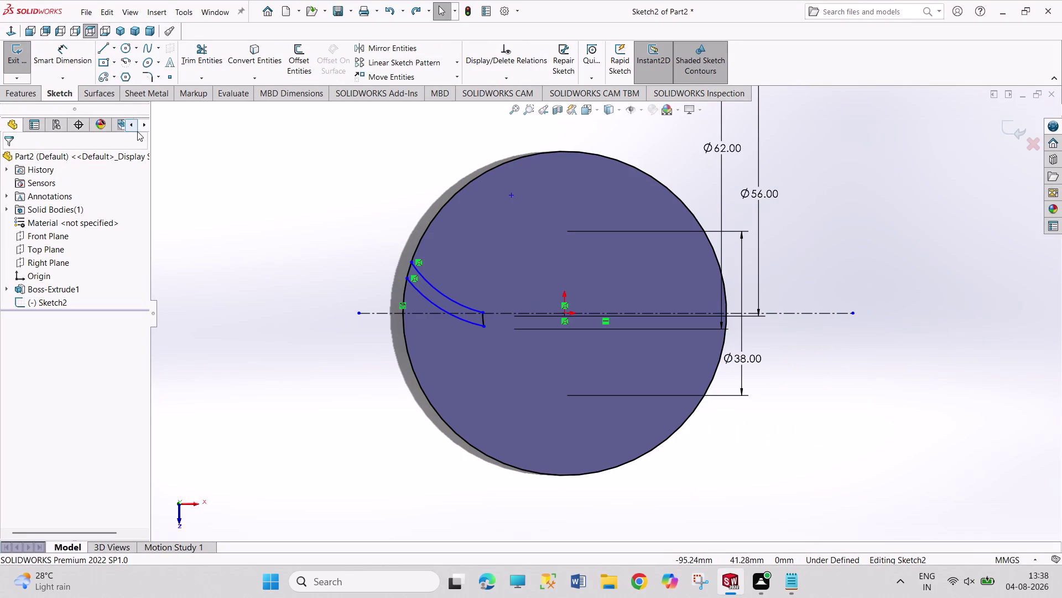
Open Trim Entities and leave it without changing the blade sketch.
click(205, 39)
click(203, 48)
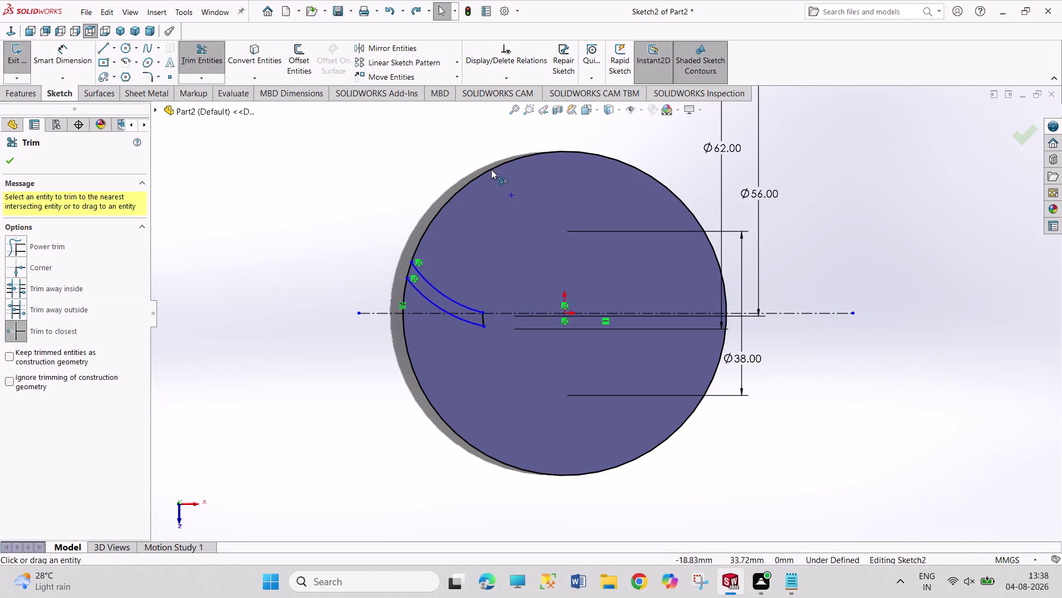
click(496, 166)
scroll(down, 3)
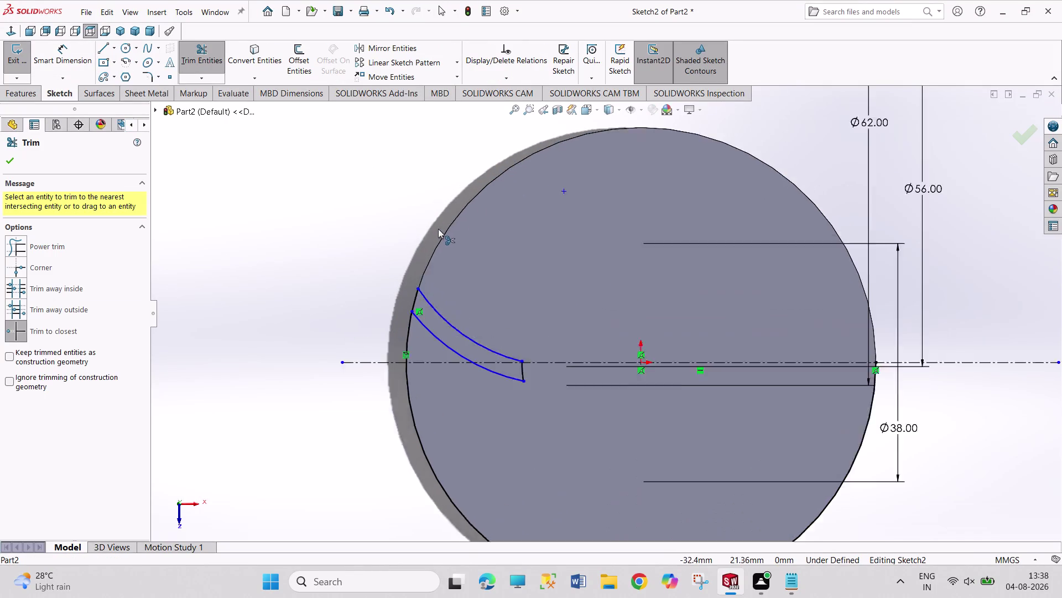
right_click(352, 225)
click(380, 261)
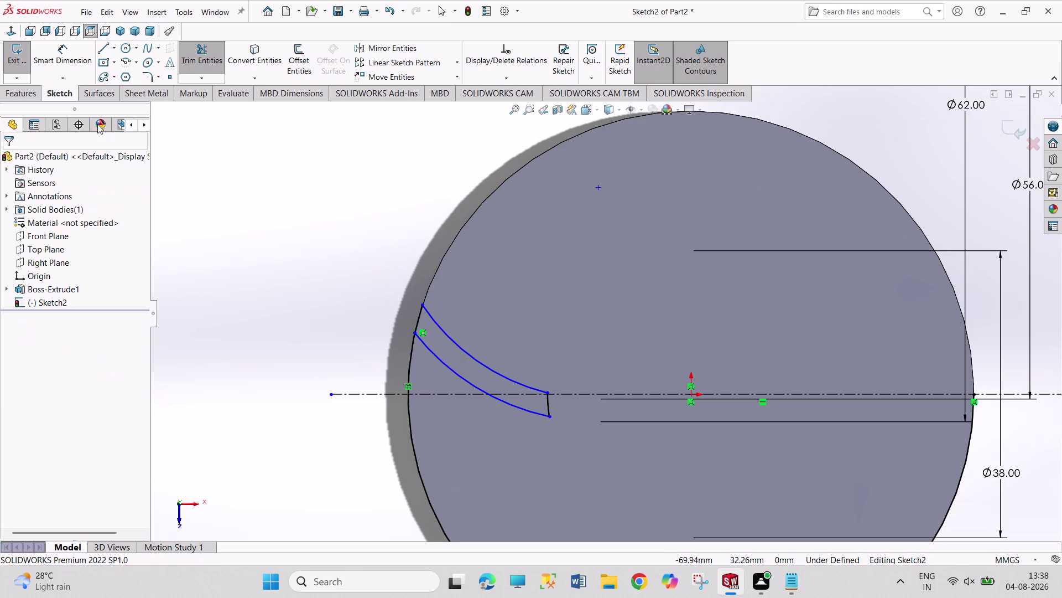
Drag the blade sketch entities around in the graphics area.
click(70, 61)
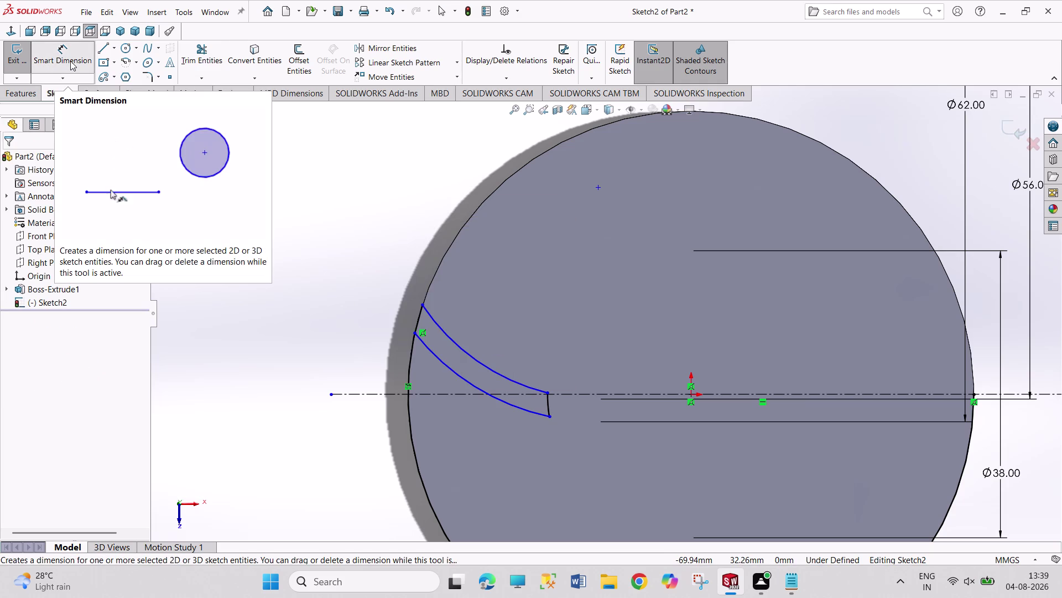
triple_click(70, 61)
triple_click(70, 61)
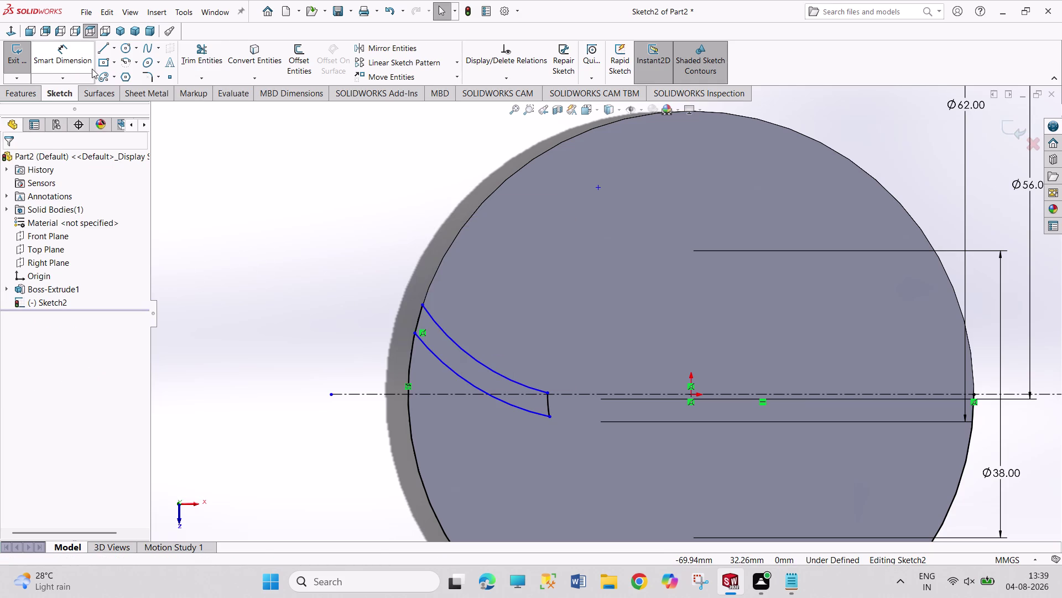
drag(222, 165, 321, 241)
drag(213, 163, 289, 275)
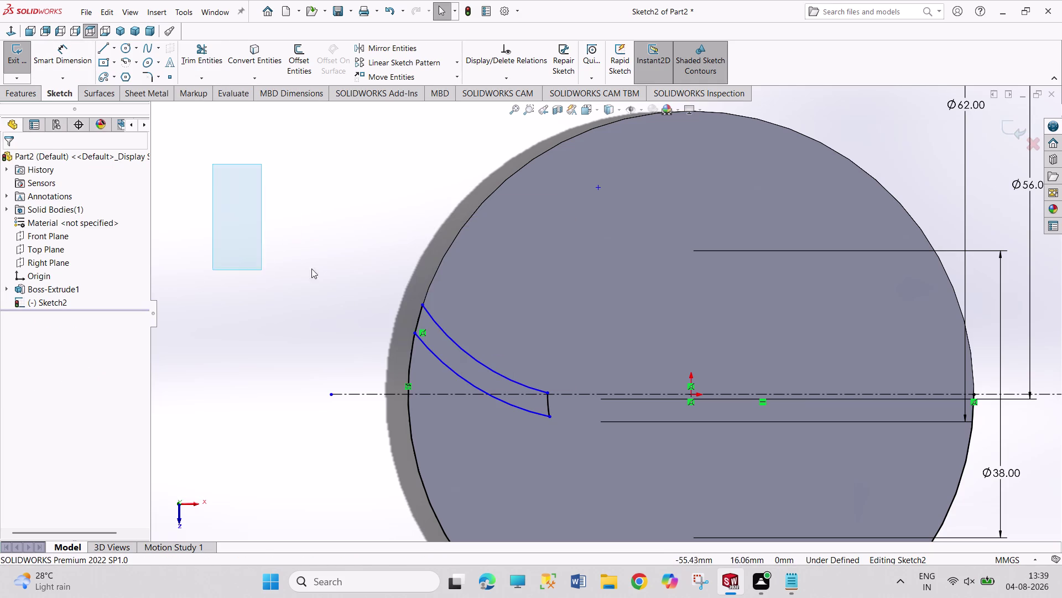
drag(289, 275, 310, 270)
drag(226, 148, 332, 266)
drag(287, 161, 335, 244)
drag(303, 156, 349, 249)
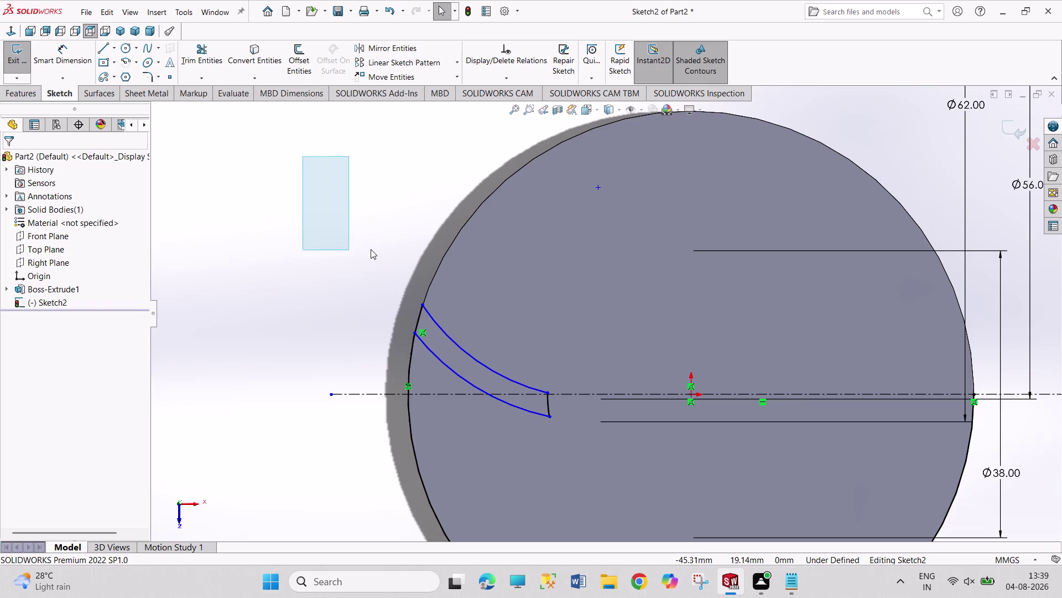
Dimension the outer and inner blade end points each 3.00 mm from the centreline.
click(69, 61)
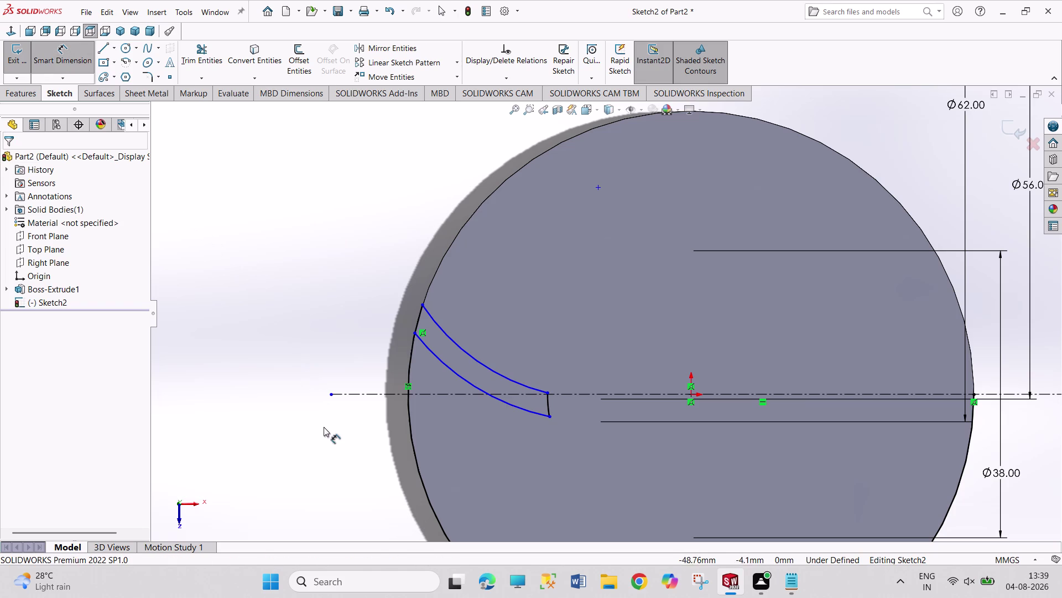
click(415, 334)
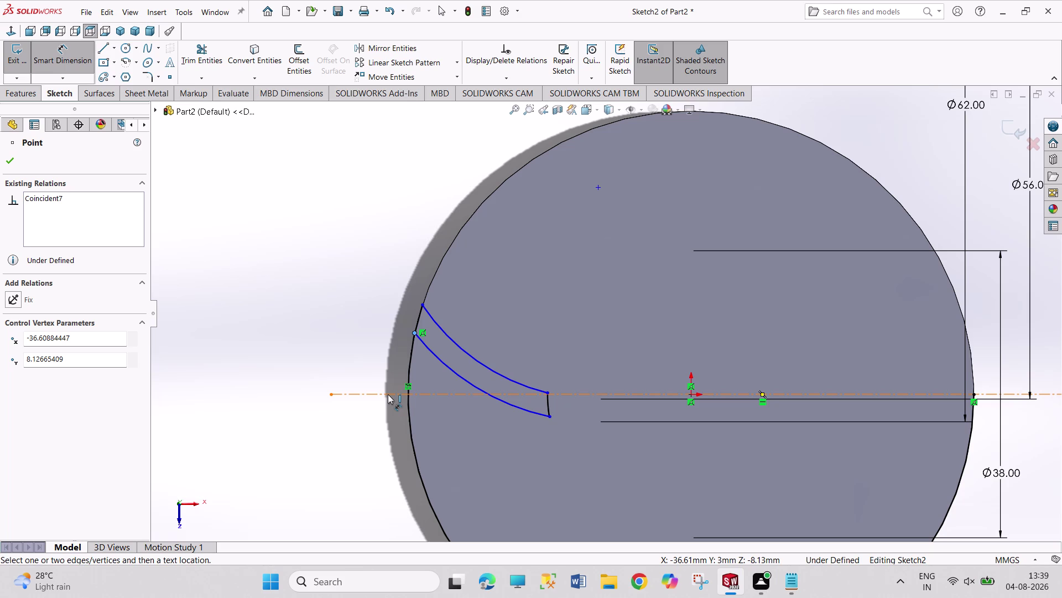
click(388, 394)
click(322, 358)
key(3)
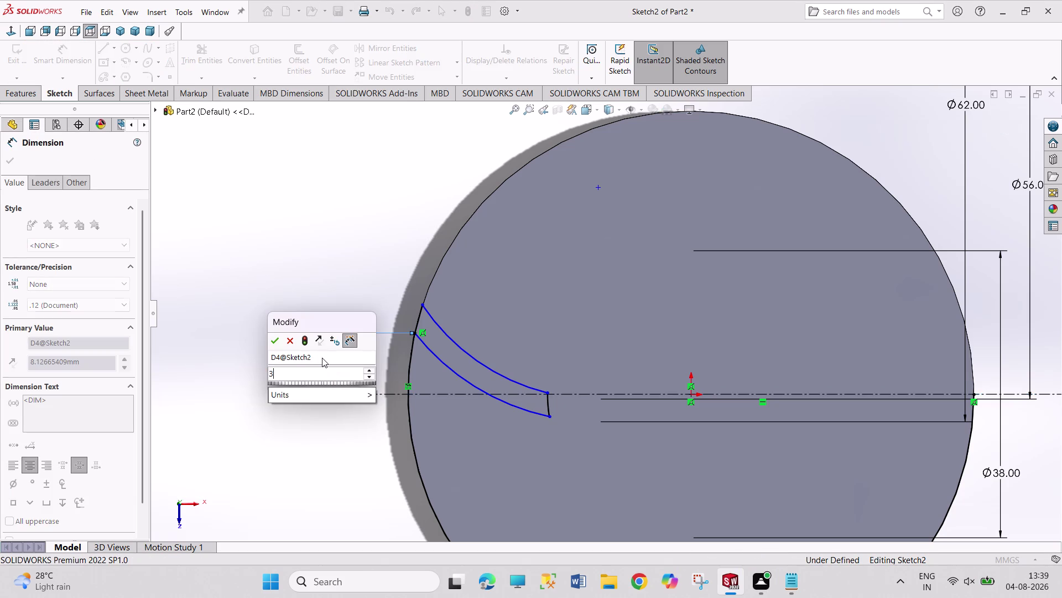
key(Return)
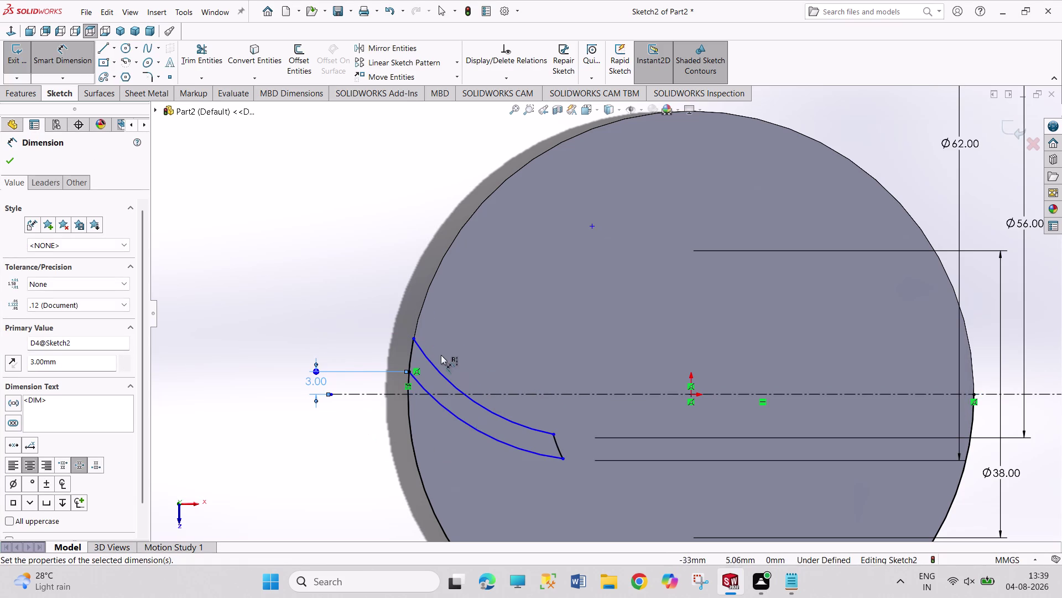
click(554, 434)
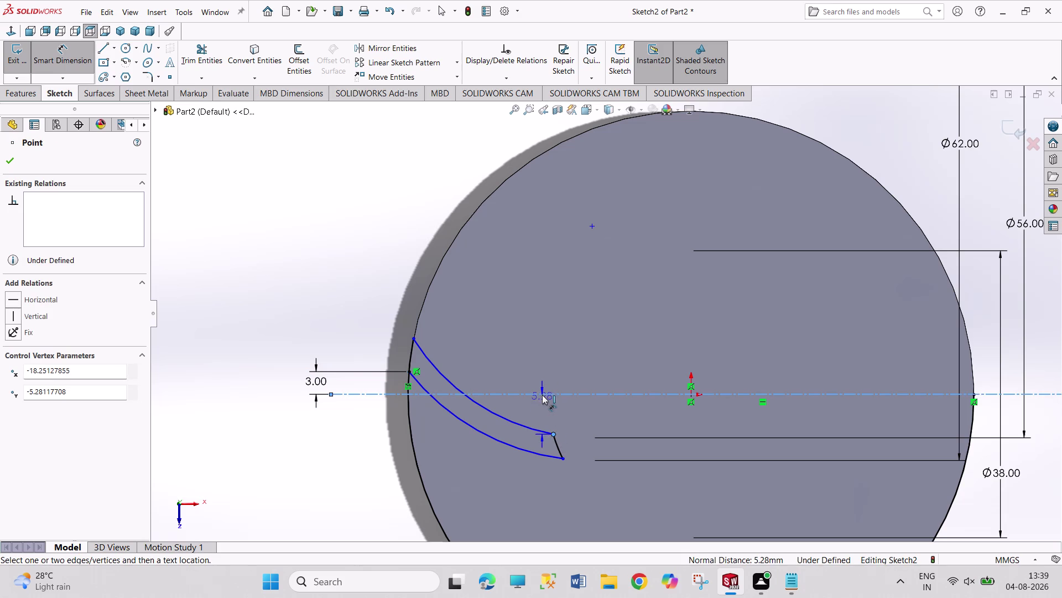
click(543, 395)
click(552, 347)
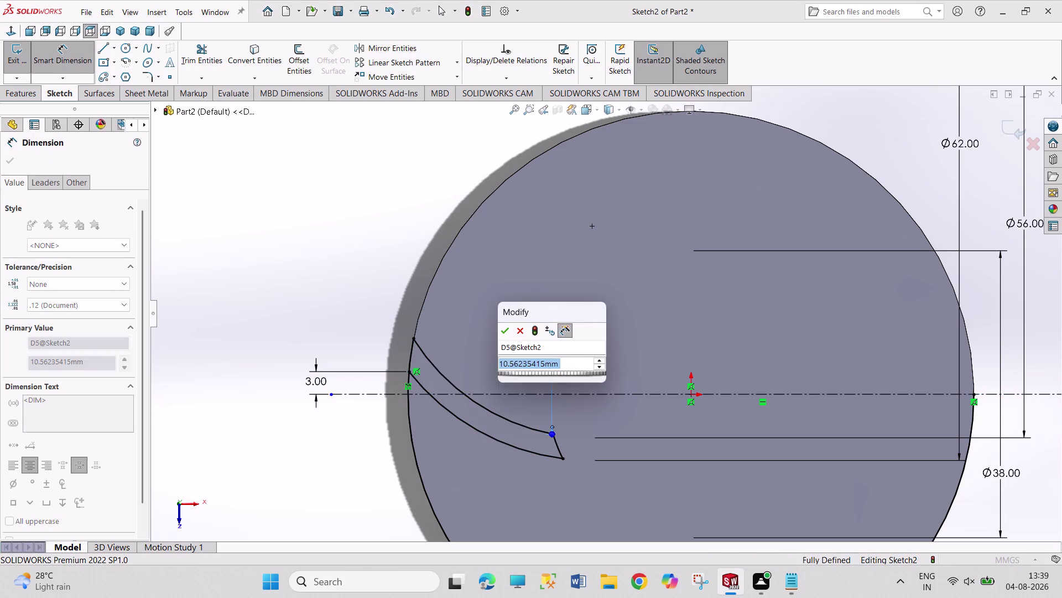
key(3)
key(Return)
Exit Smart Dimension and adjust items in the sketch.
right_click(384, 266)
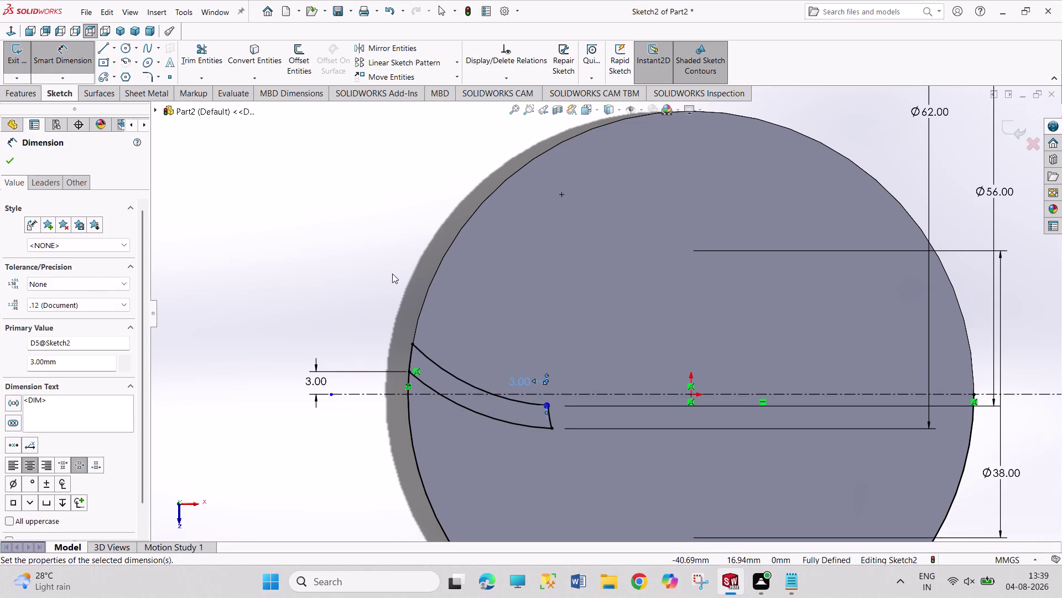
click(410, 306)
drag(525, 381, 522, 363)
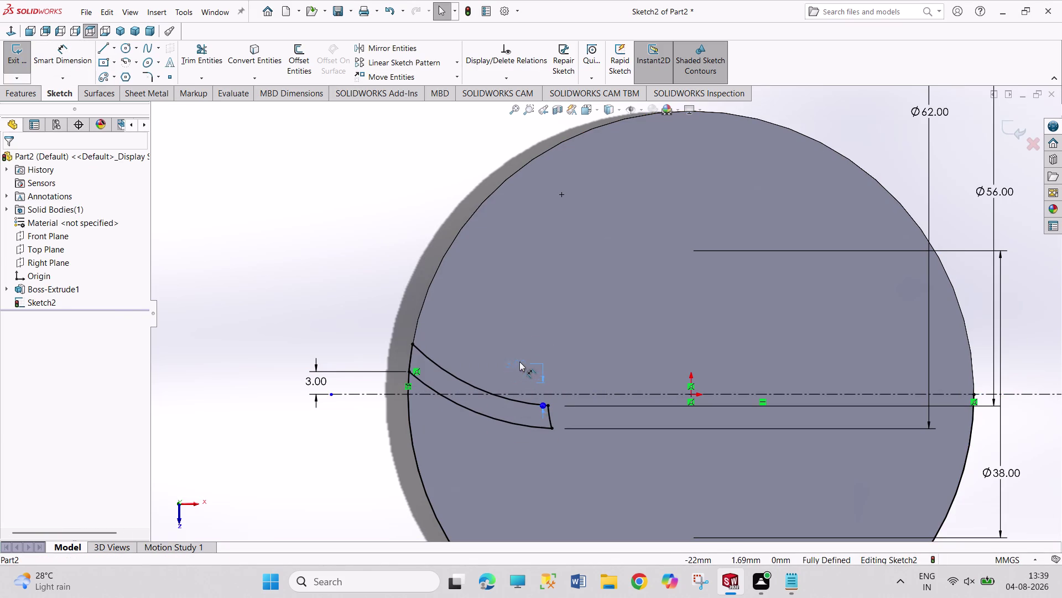
drag(522, 363, 518, 356)
click(353, 264)
scroll(up, 3)
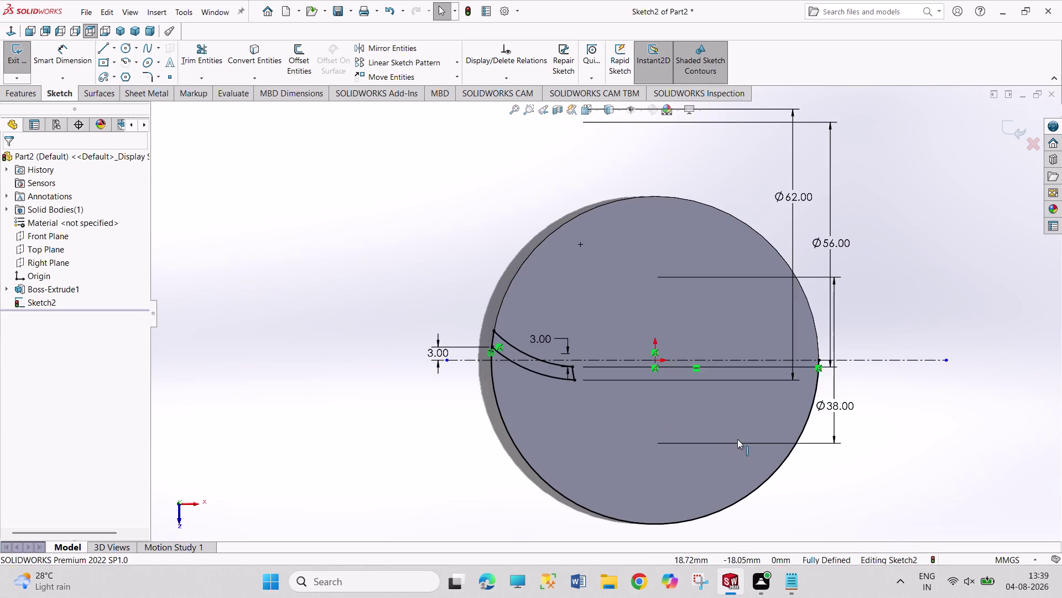
scroll(up, 3)
scroll(down, 3)
scroll(down, 3)
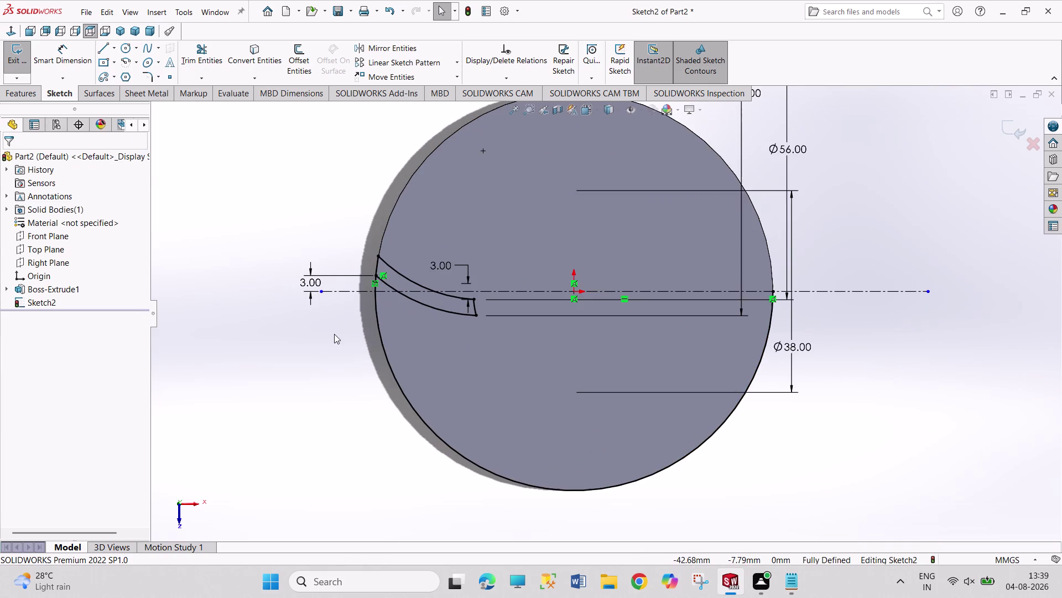
scroll(up, 3)
scroll(down, 3)
scroll(up, 3)
scroll(up, 3)
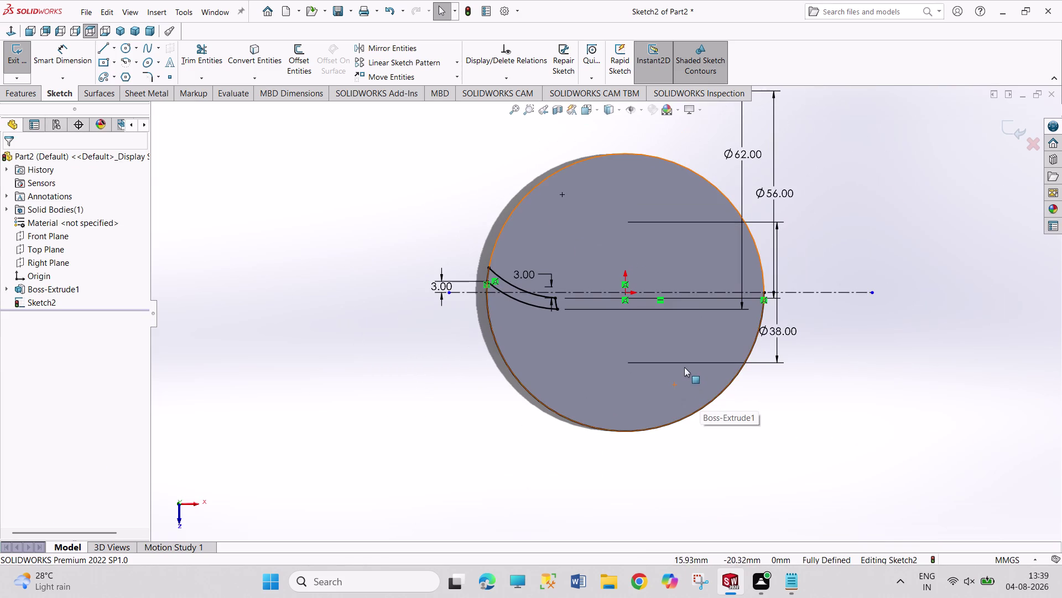
scroll(up, 3)
scroll(down, 3)
scroll(down, 3)
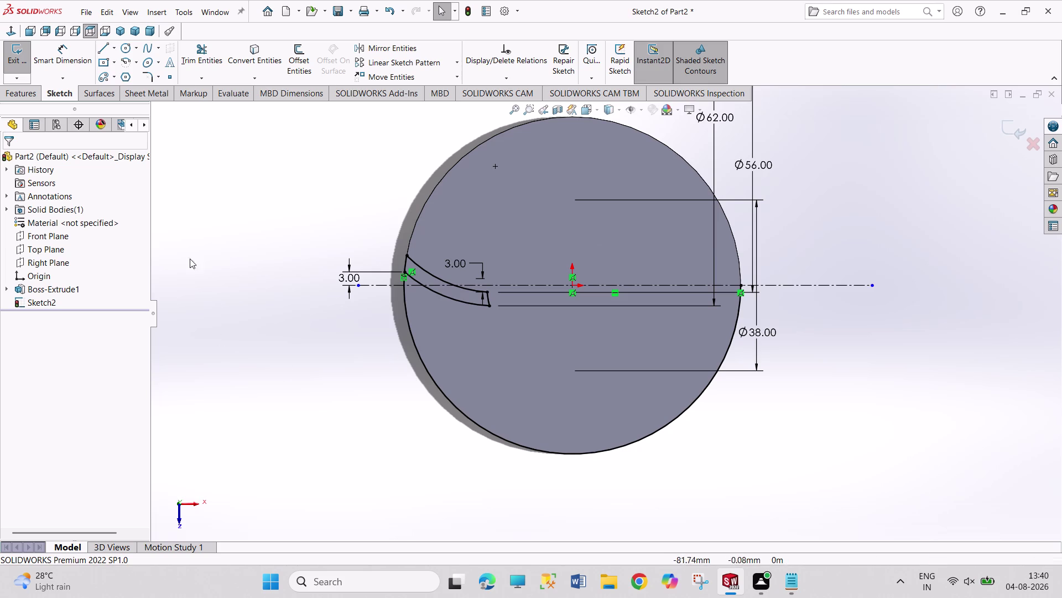
Leave Trim Entities unchanged and choose Circular Sketch Pattern from the pattern list.
click(209, 68)
click(540, 452)
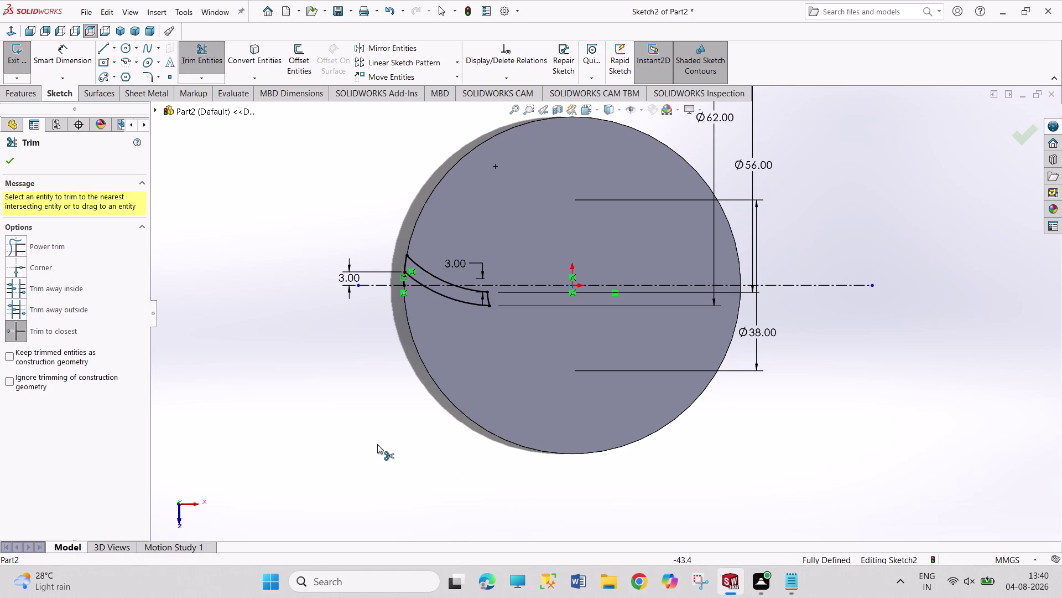
right_click(377, 443)
click(401, 474)
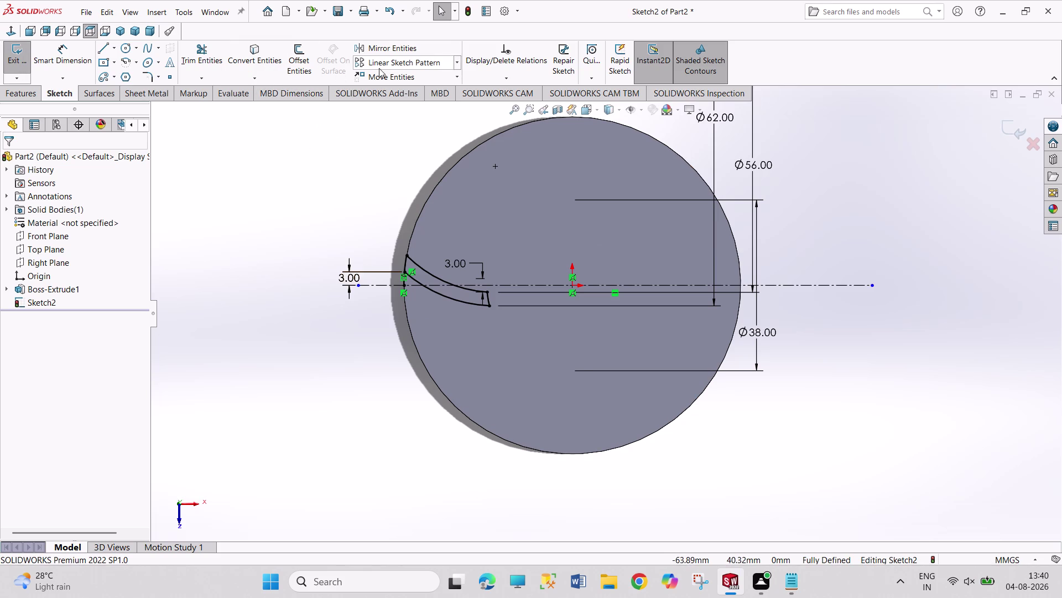
click(457, 60)
click(441, 91)
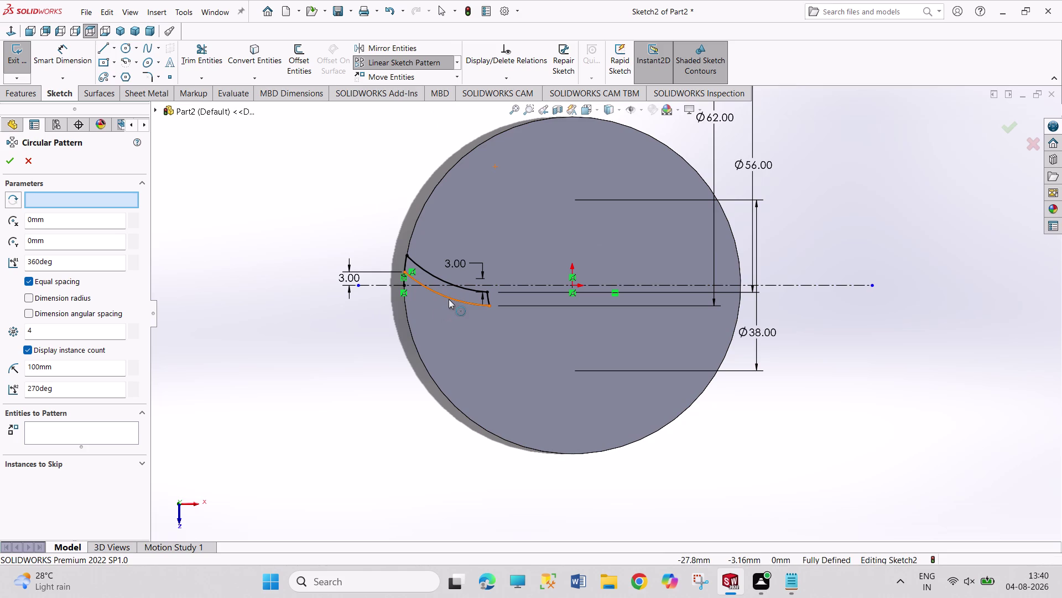
Pattern the four blade arcs about the disc centre, 4 instances over 360°.
click(109, 430)
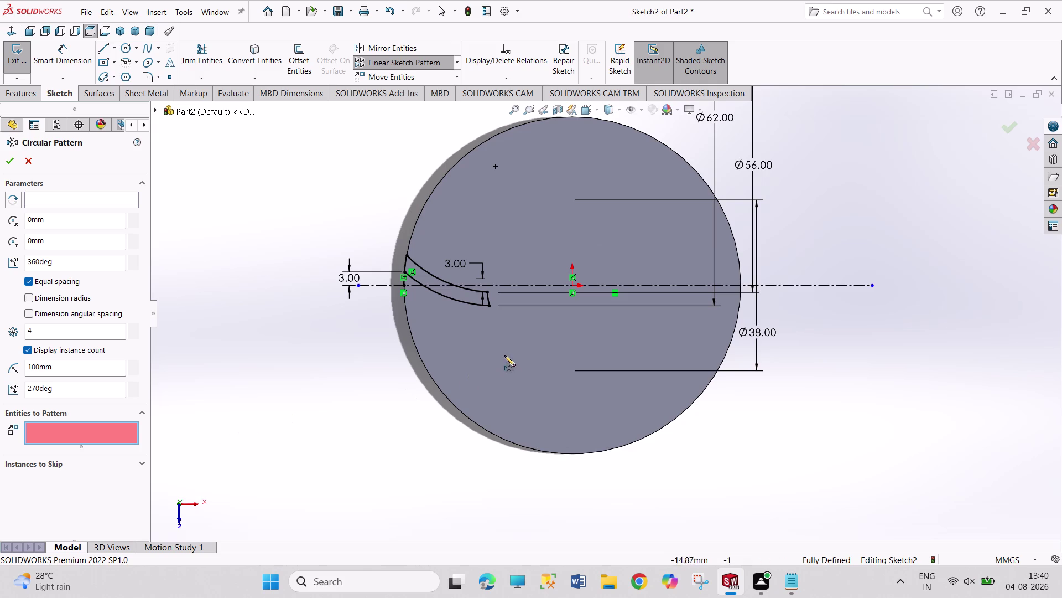
click(481, 307)
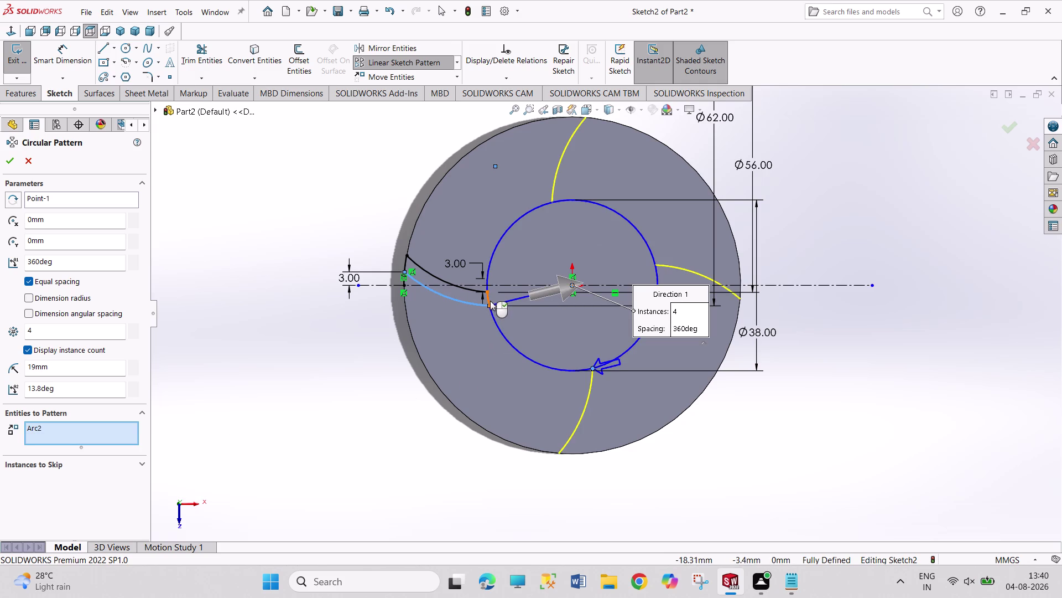
click(490, 301)
click(464, 289)
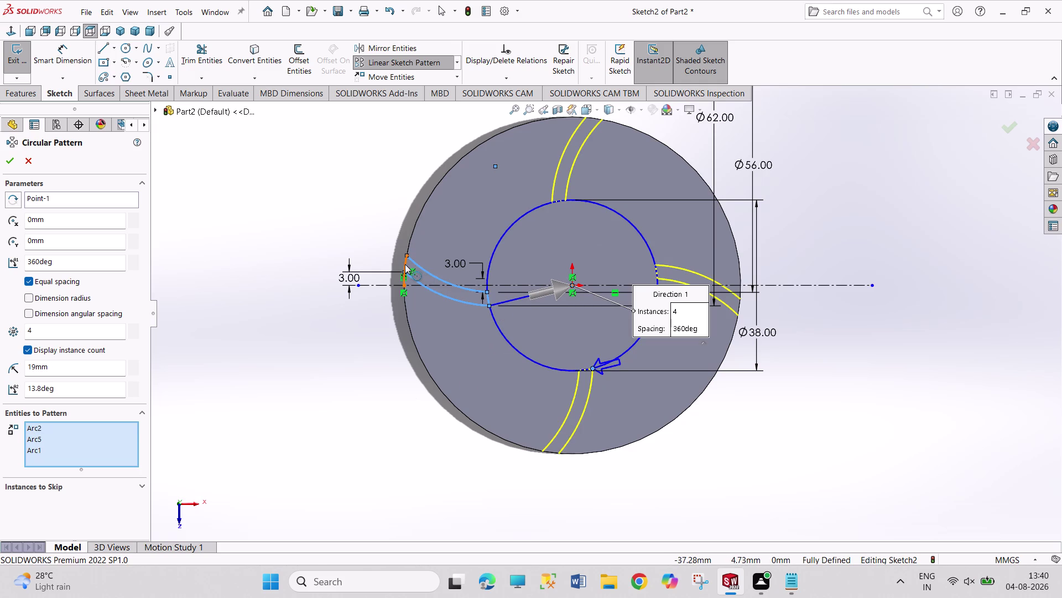
click(405, 264)
scroll(down, 3)
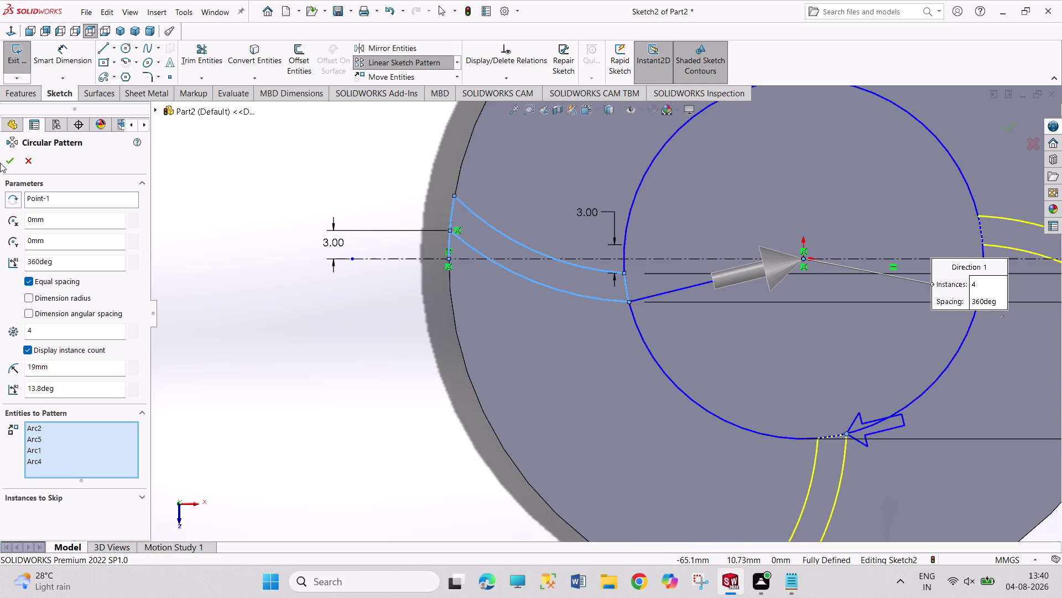
click(18, 159)
click(221, 51)
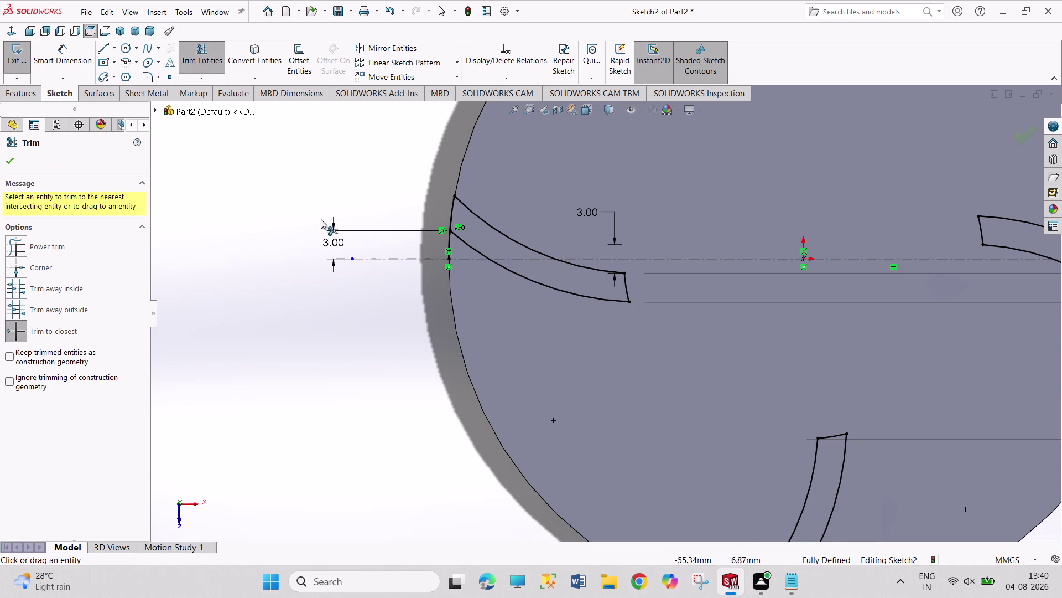
Trim the four overhanging blade segments at the rim, then exit Trim.
click(448, 246)
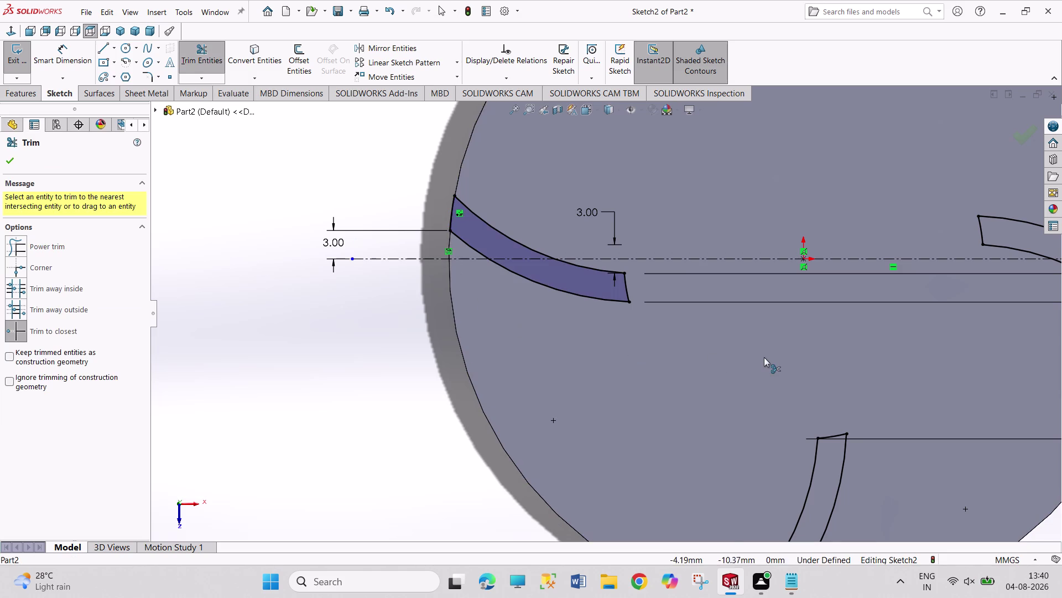
scroll(up, 3)
scroll(down, 3)
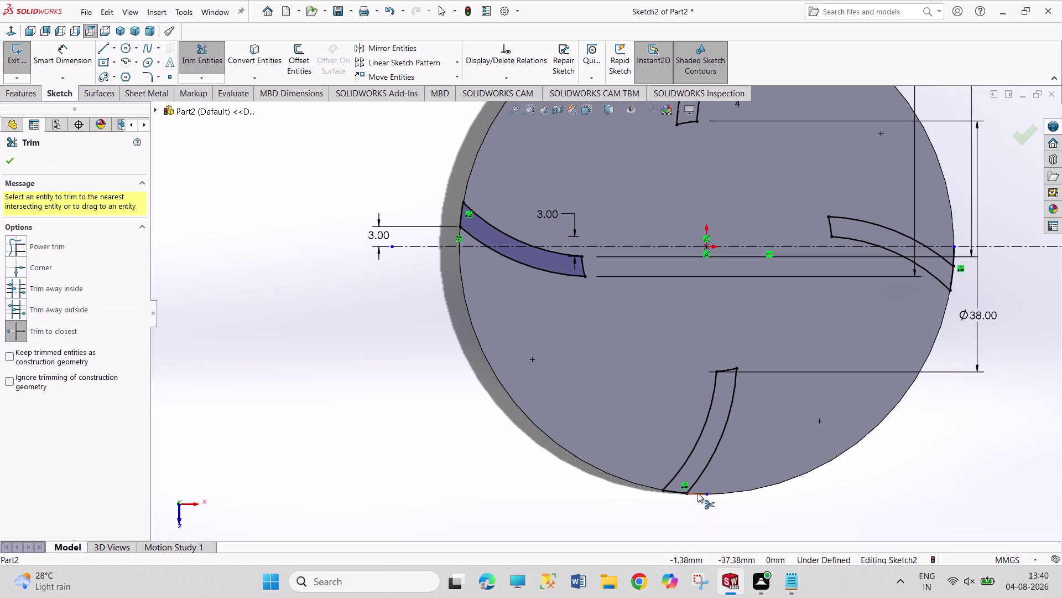
click(698, 492)
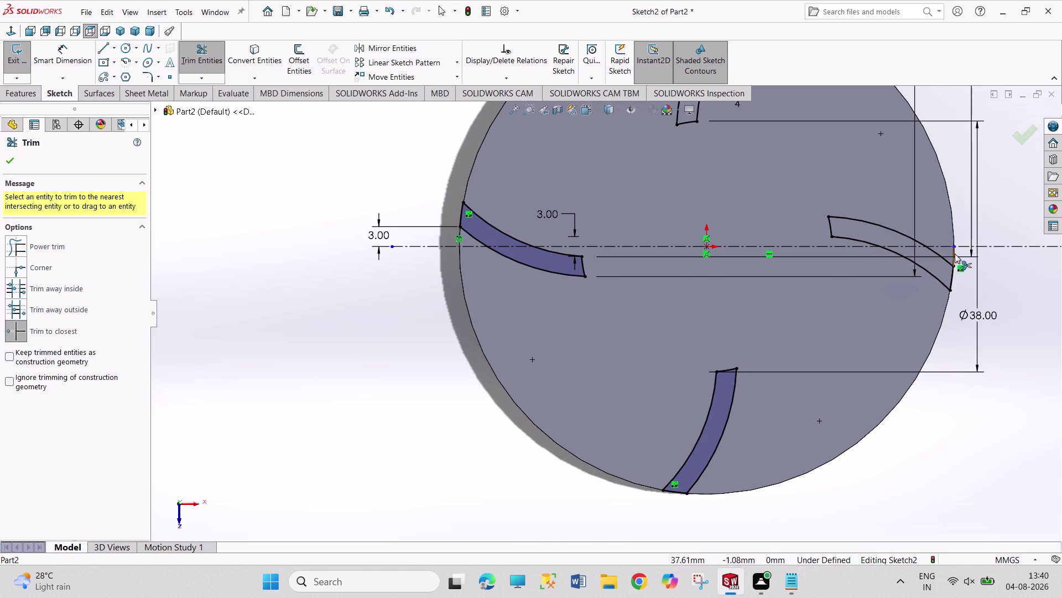
click(955, 253)
scroll(up, 3)
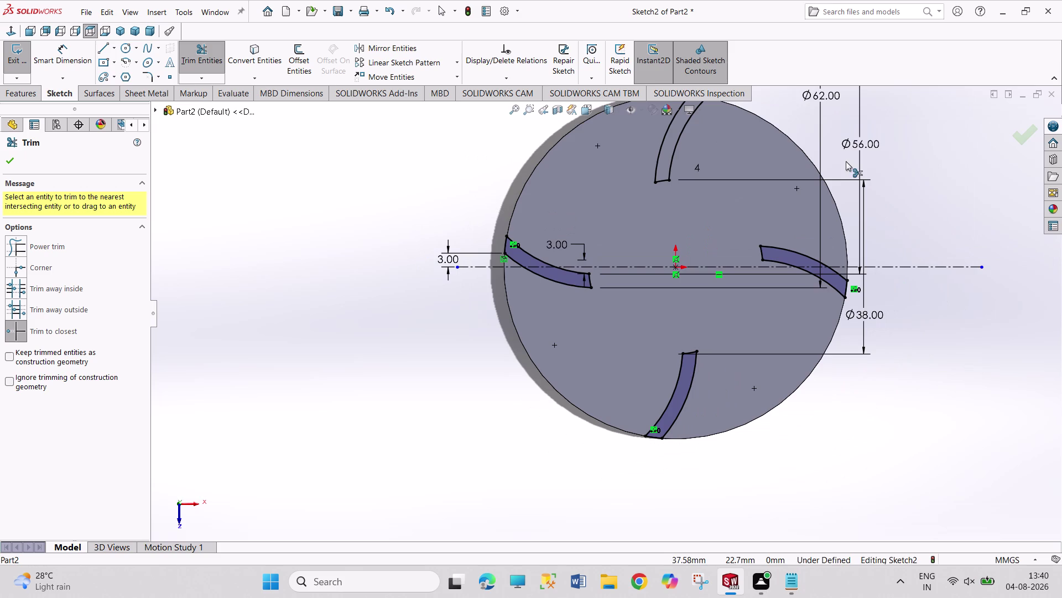
scroll(up, 3)
scroll(down, 3)
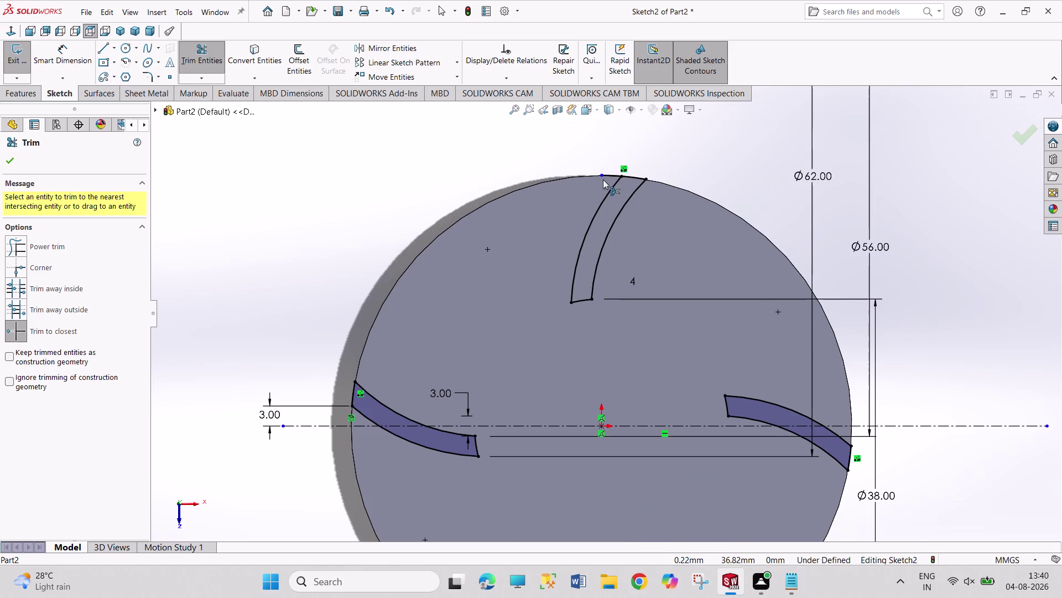
click(605, 175)
right_click(443, 152)
click(450, 190)
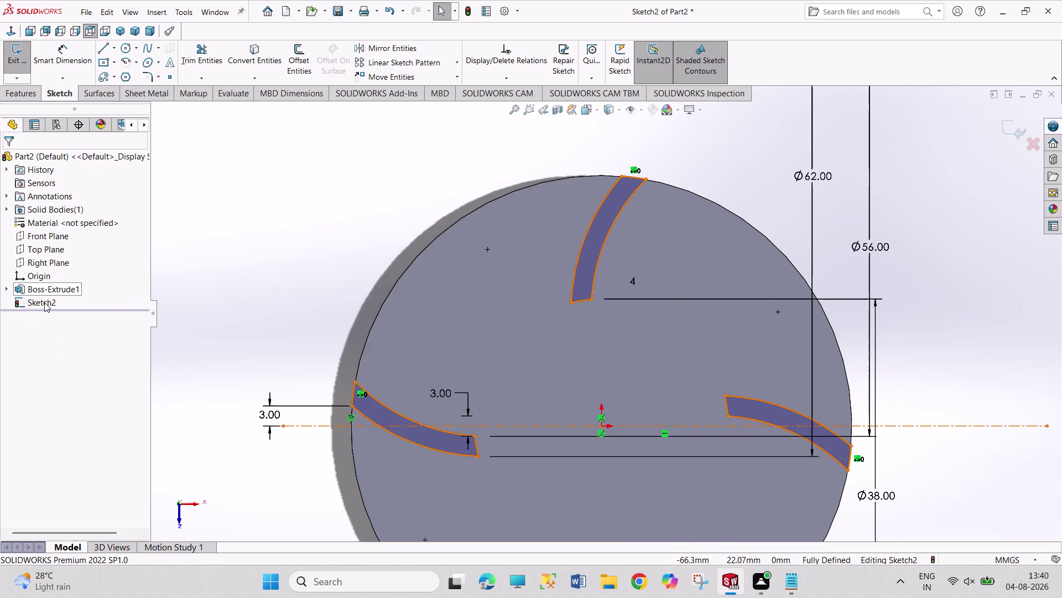
Undo the recent trims and patterns, removing the top and right blade outlines.
click(44, 303)
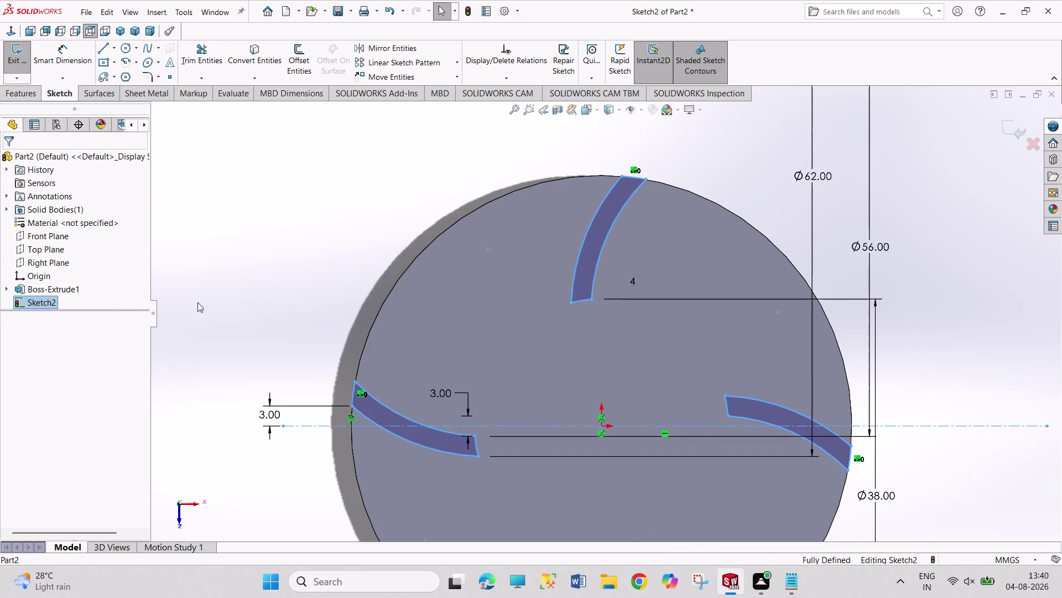
click(241, 292)
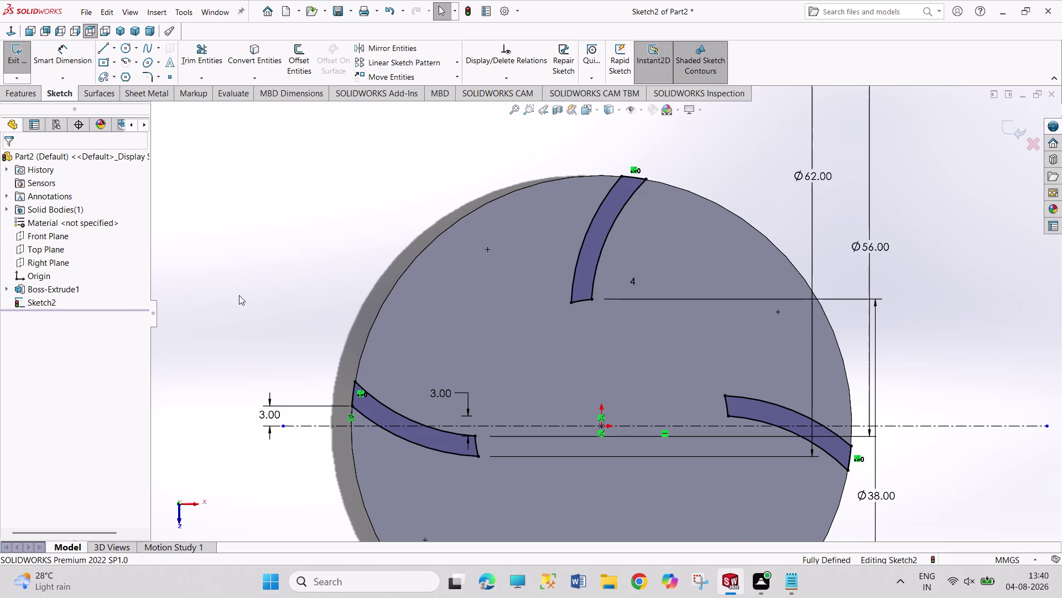
key(ctrl+z)
key(ctrl+z)
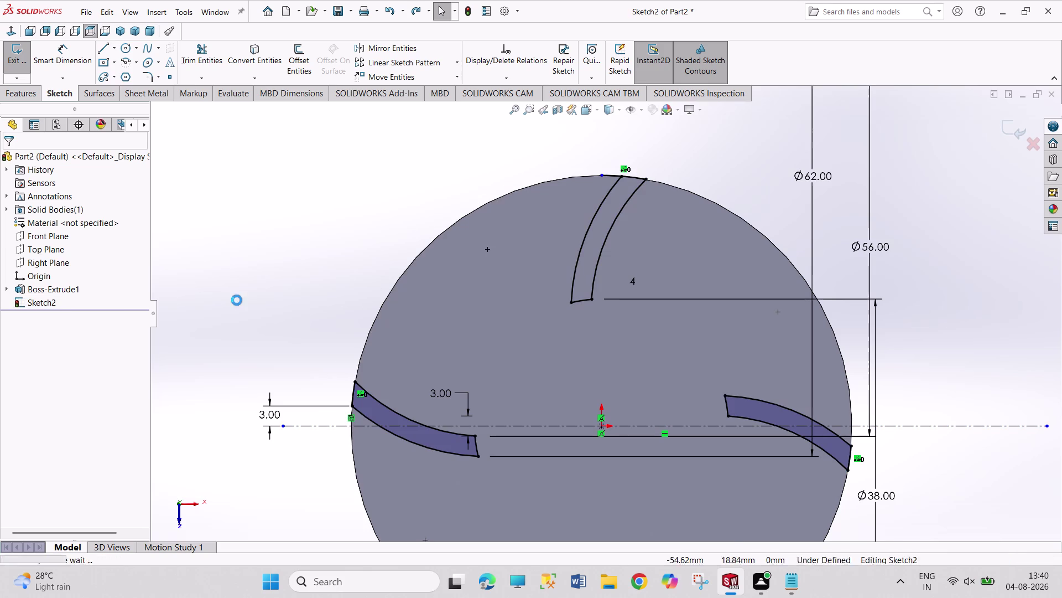
key(ctrl+z)
key(ctrl+z)
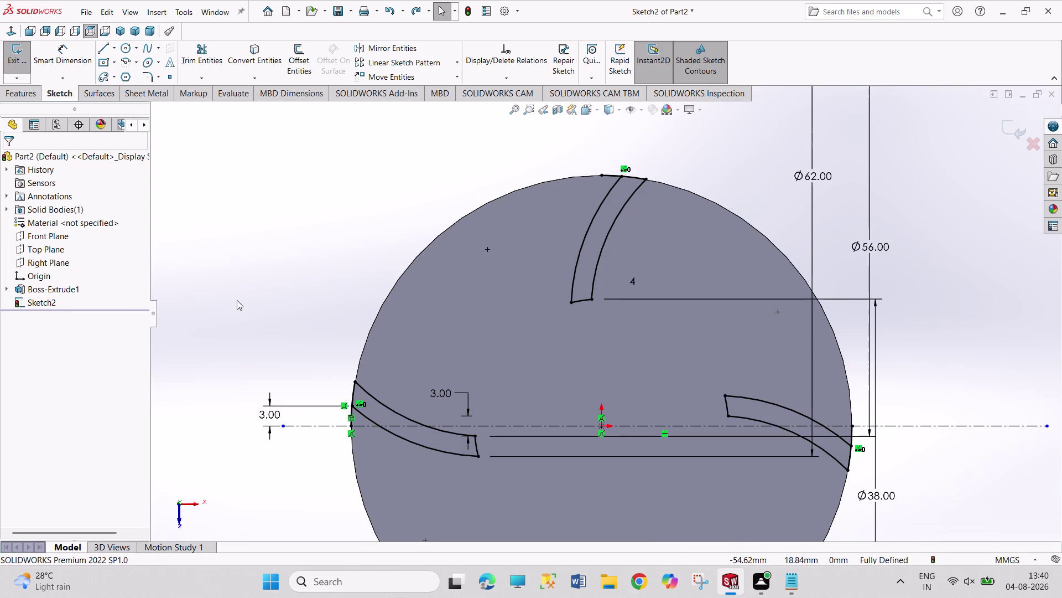
key(ctrl+z)
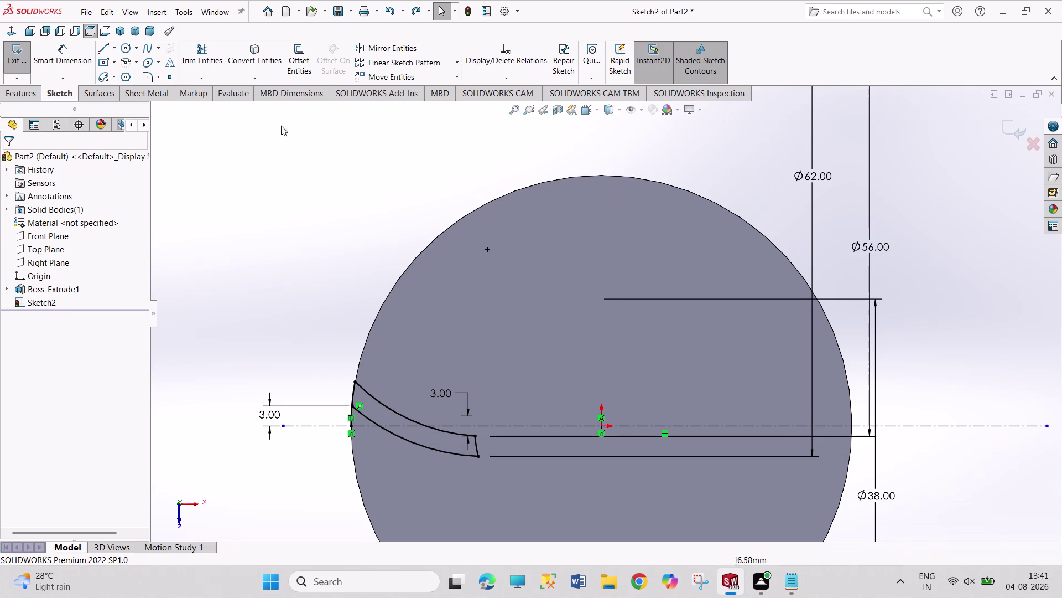
Trim the left blade's stray piece at the rim, then start a circular sketch pattern.
click(215, 59)
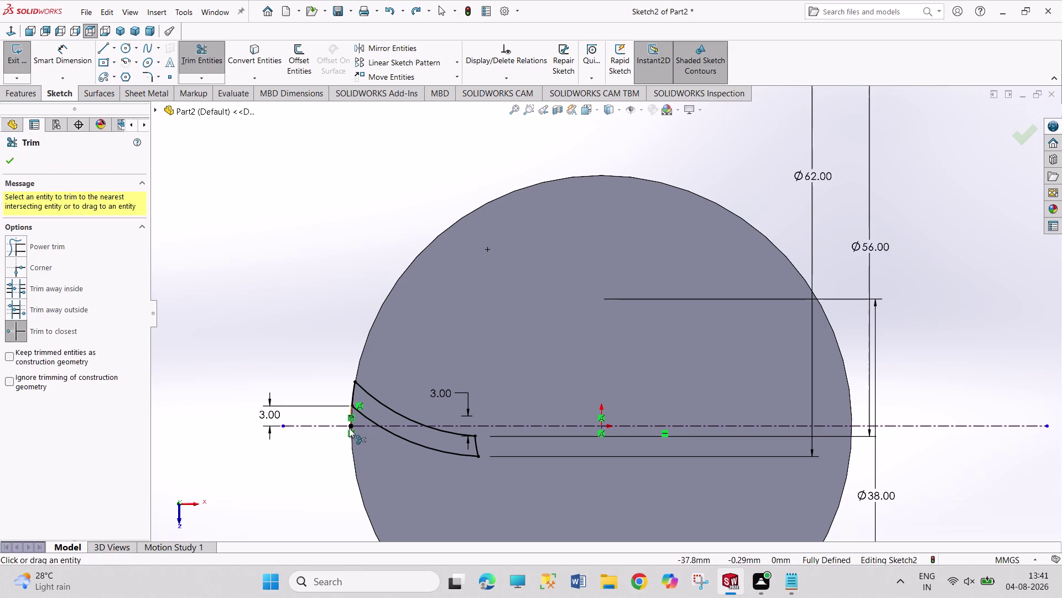
click(349, 422)
right_click(293, 433)
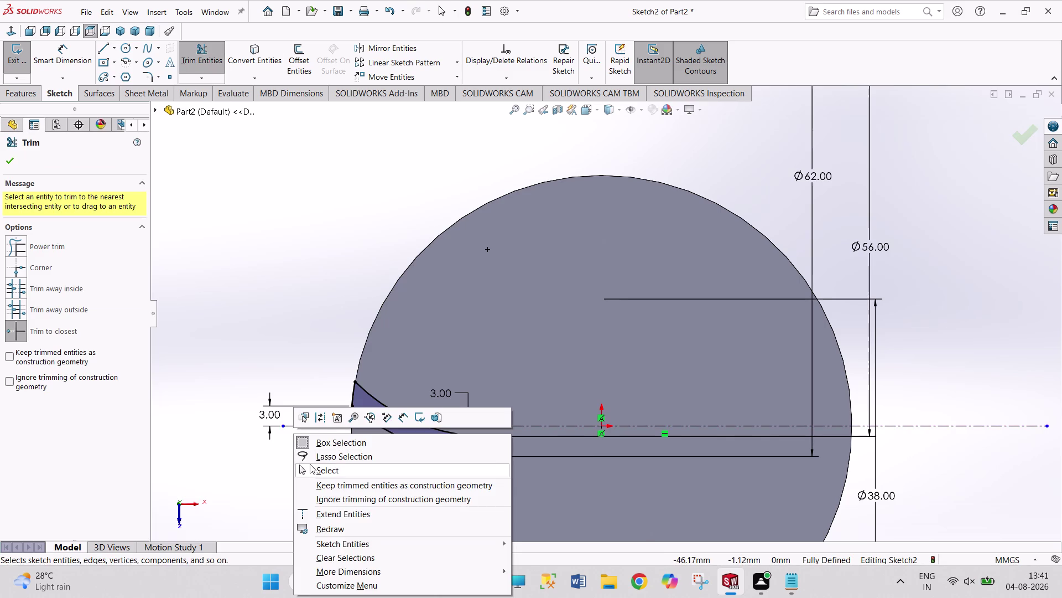
click(310, 463)
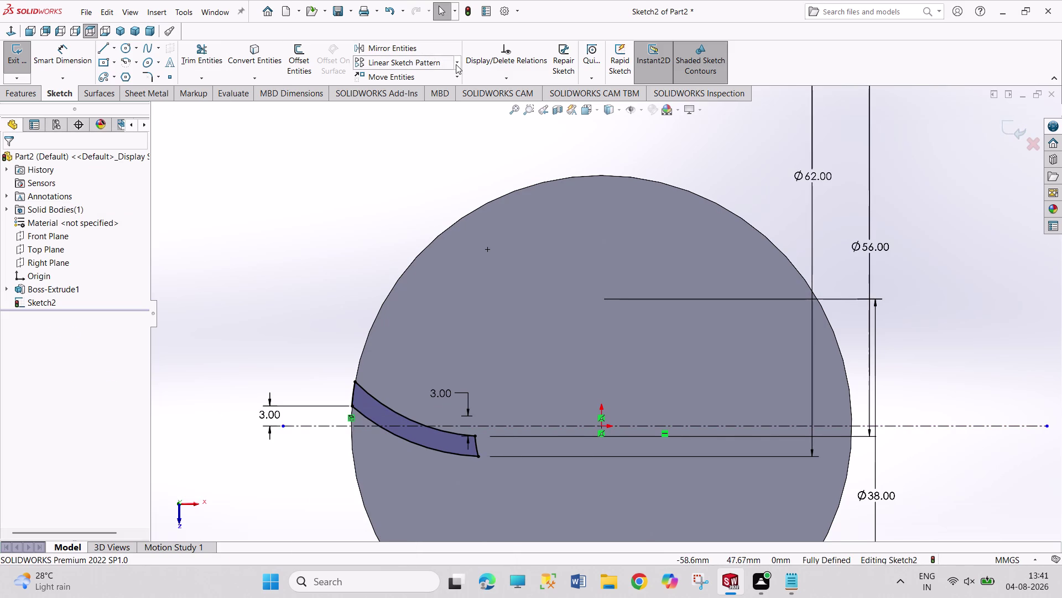
click(460, 67)
Select the left blade's four arcs as the entities to pattern.
click(444, 89)
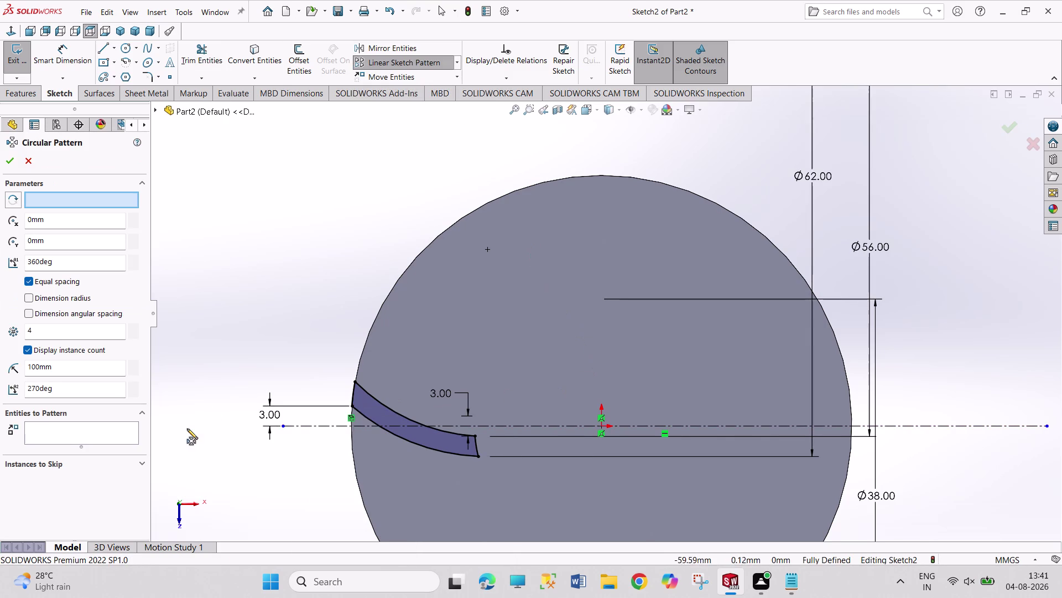
click(53, 433)
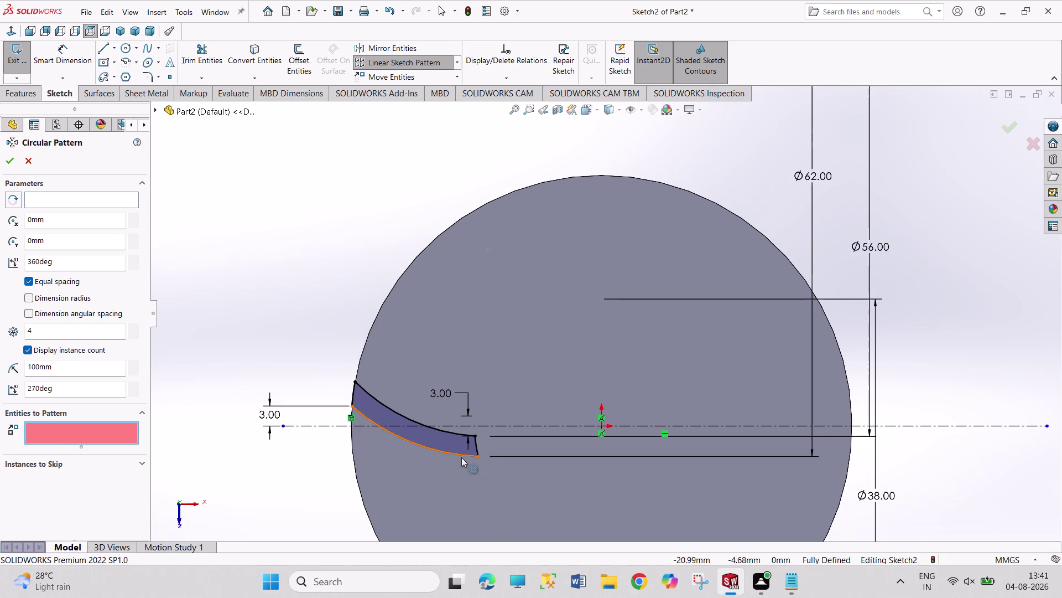
click(460, 457)
click(477, 448)
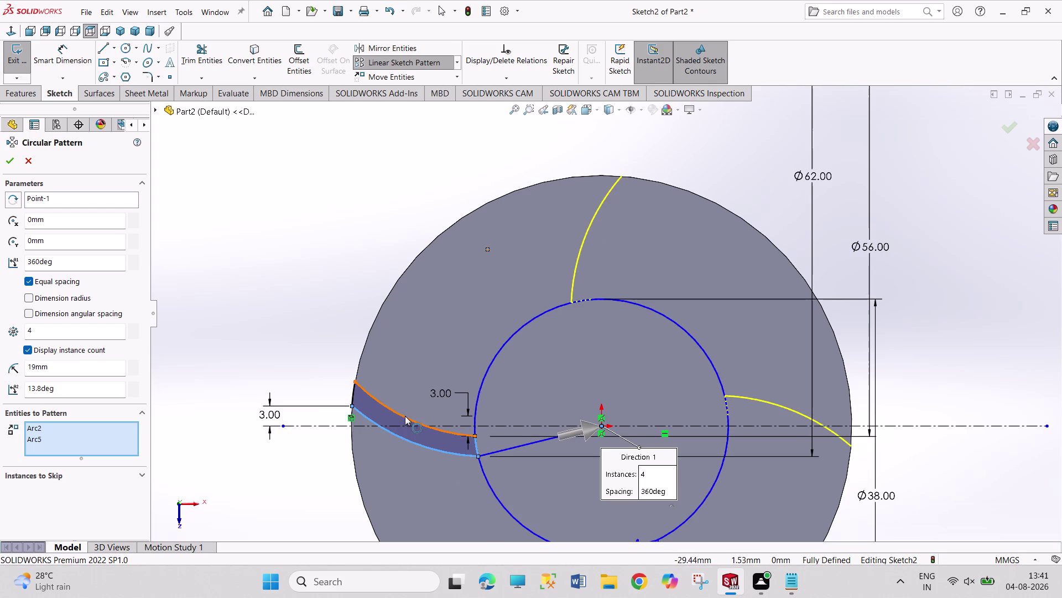
click(405, 416)
click(351, 396)
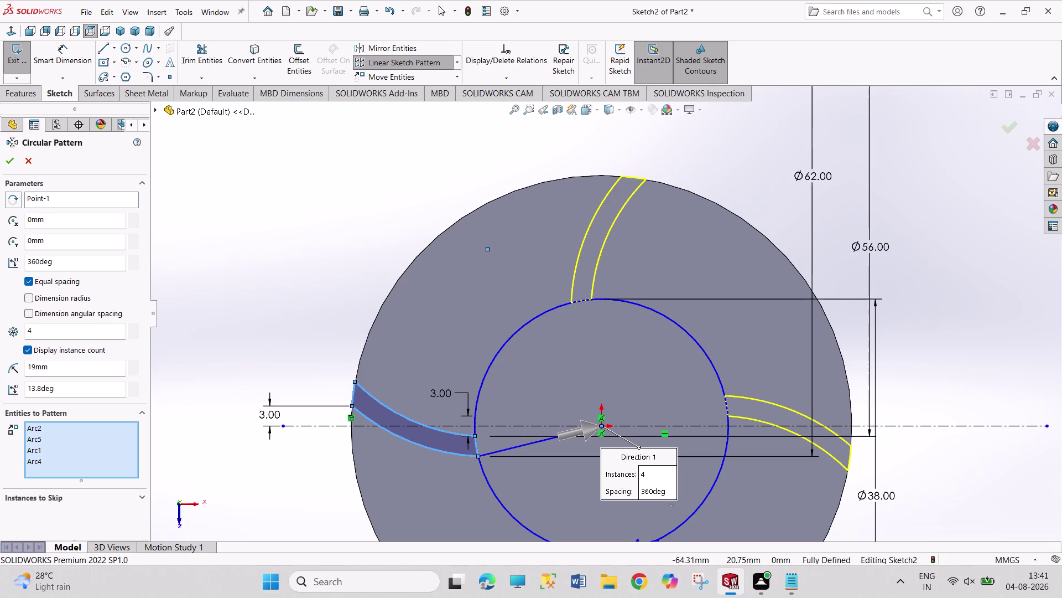
Set the pattern to 6 instances, confirm it, and exit Sketch2.
drag(43, 333, 17, 325)
key(6)
key(Return)
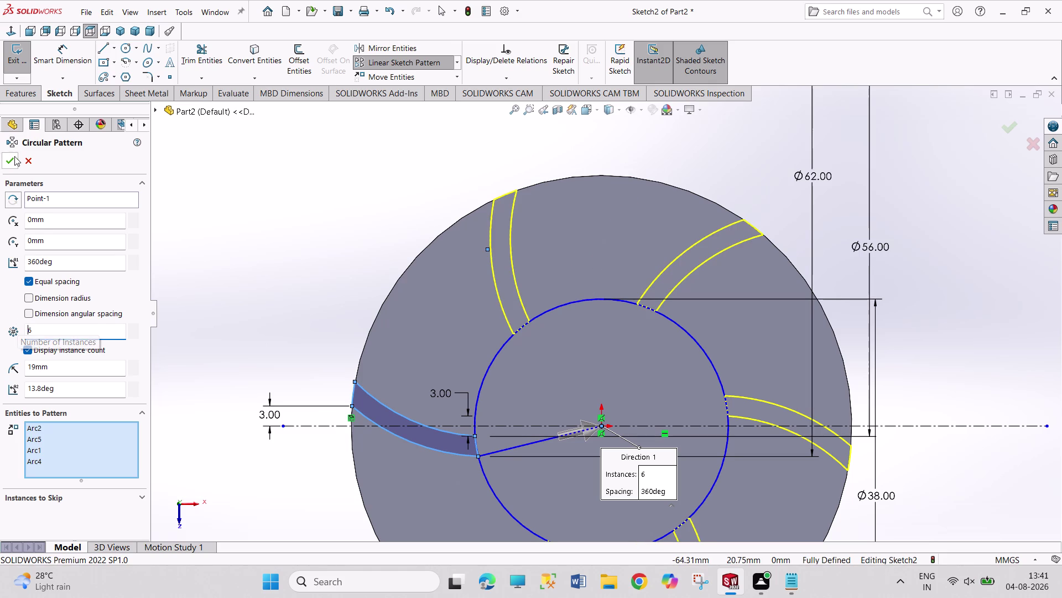
click(10, 157)
scroll(up, 3)
scroll(up, 3)
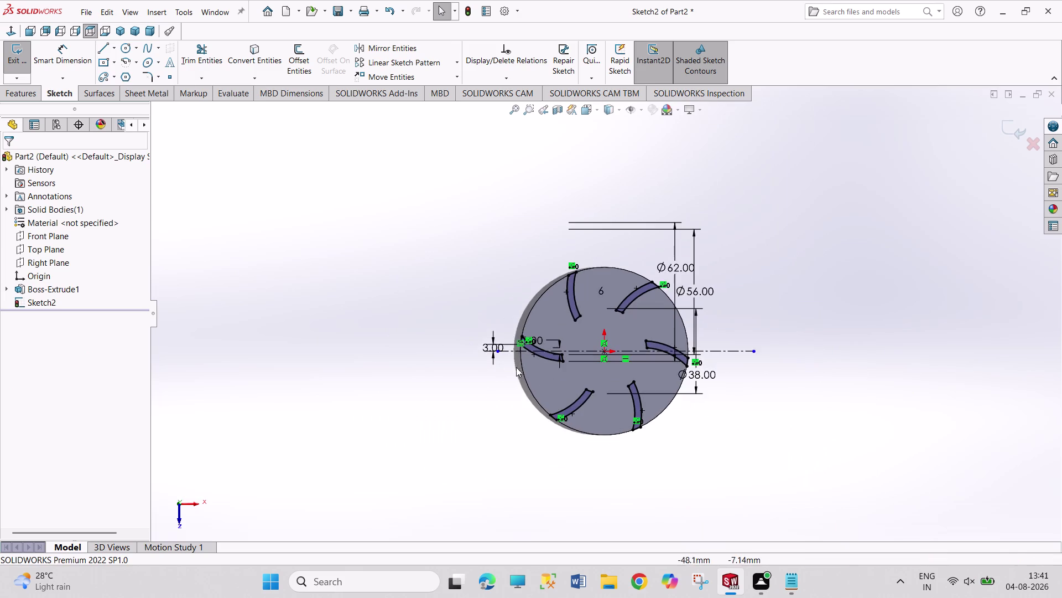
scroll(down, 3)
click(18, 65)
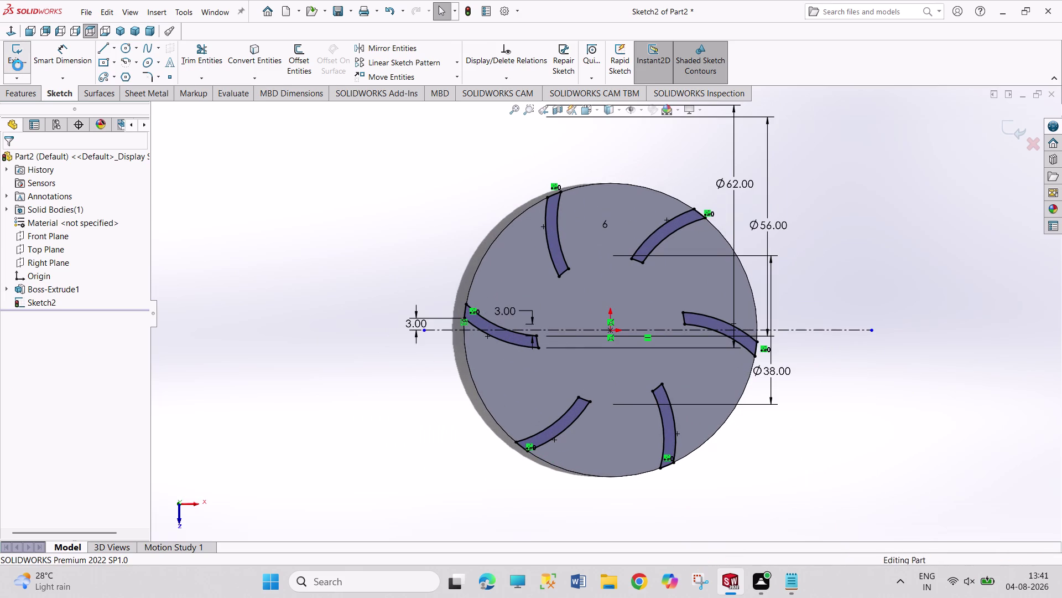
click(19, 57)
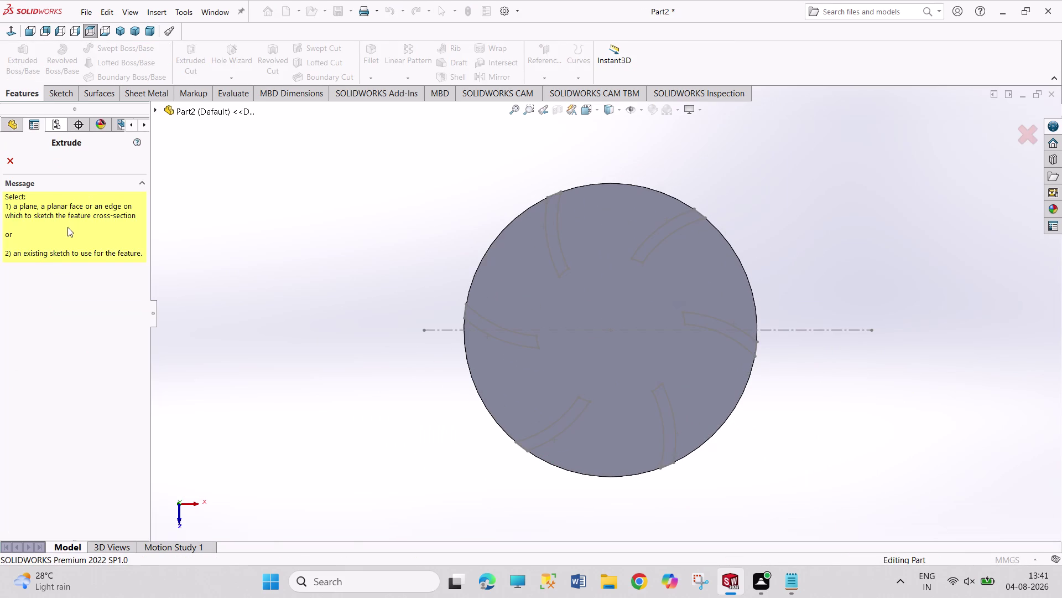
Pick Sketch2 and swap the single contour for the six blade regions.
click(518, 347)
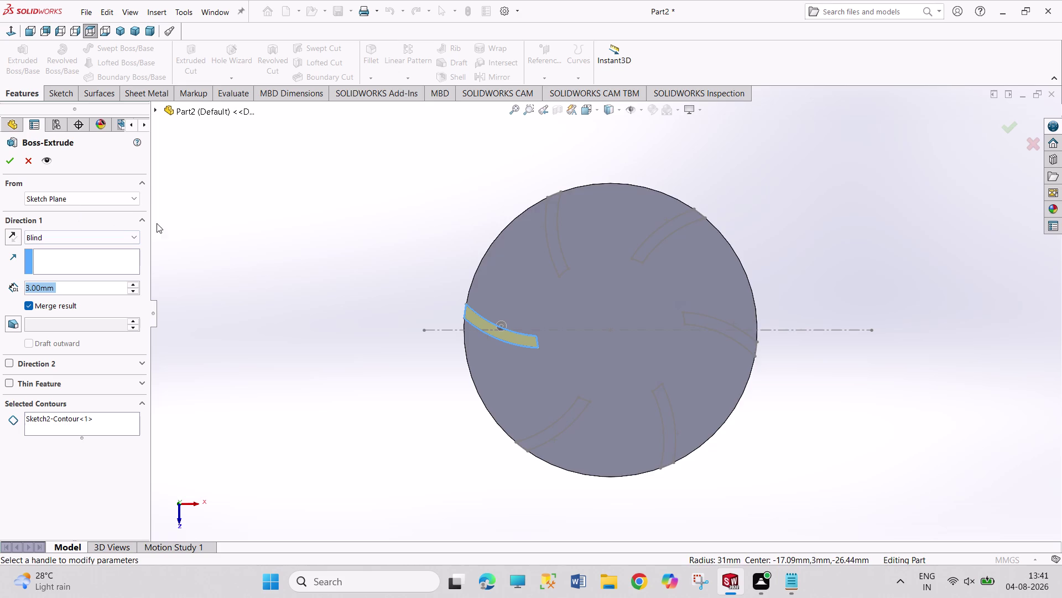
click(85, 425)
right_click(86, 425)
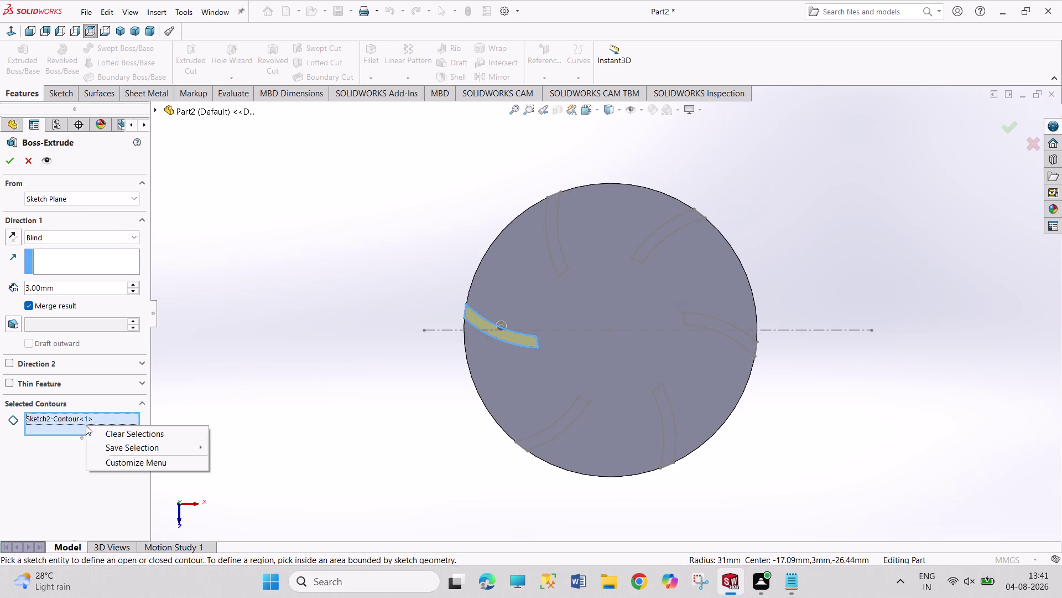
click(113, 435)
click(88, 426)
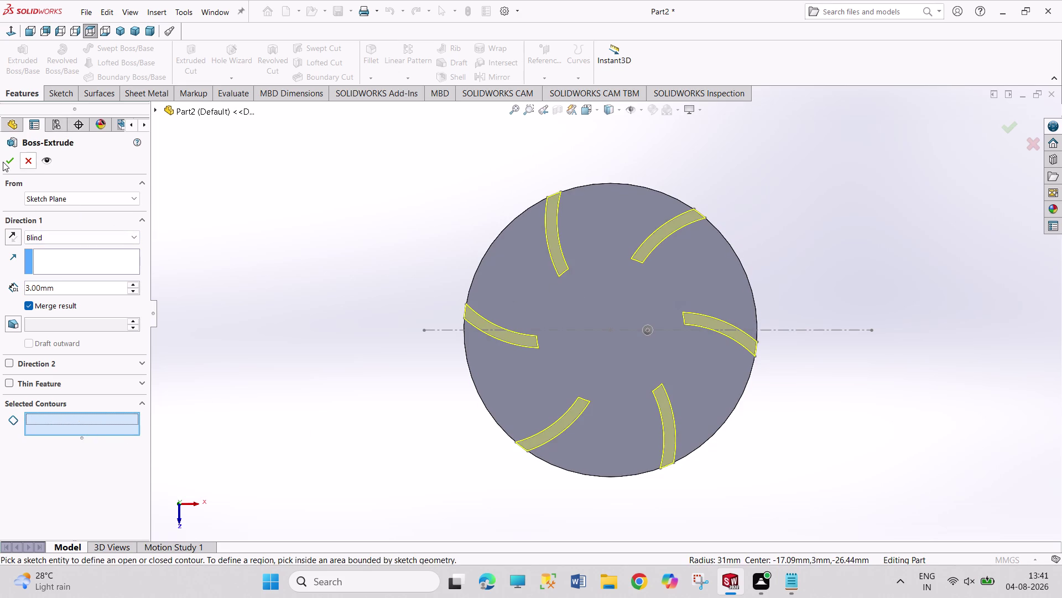
Extrude the blades 14 mm, view isometric, and select the disc's flat face.
drag(30, 286, 6, 275)
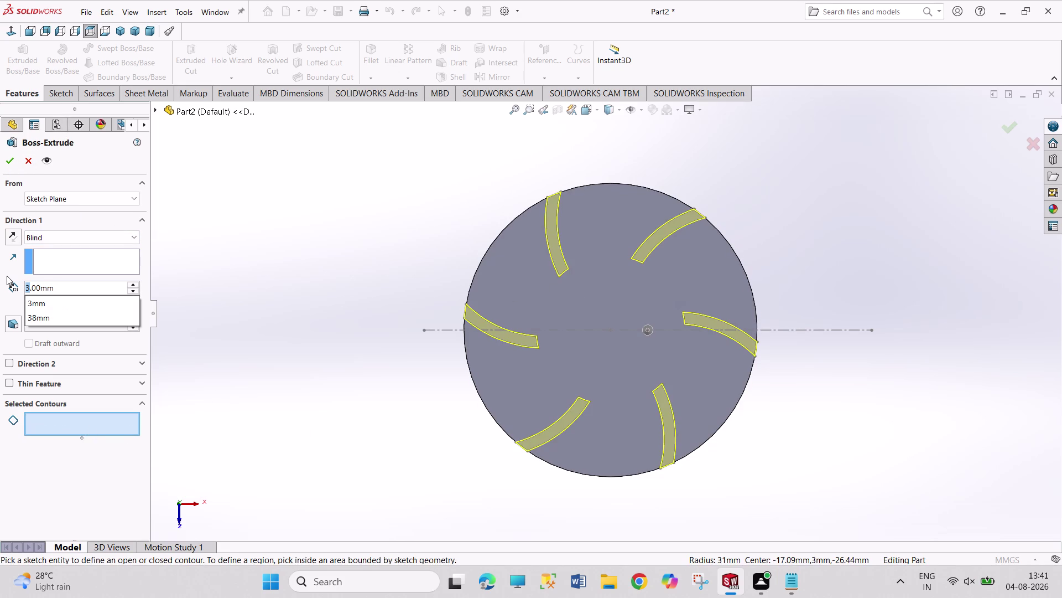
text(14)
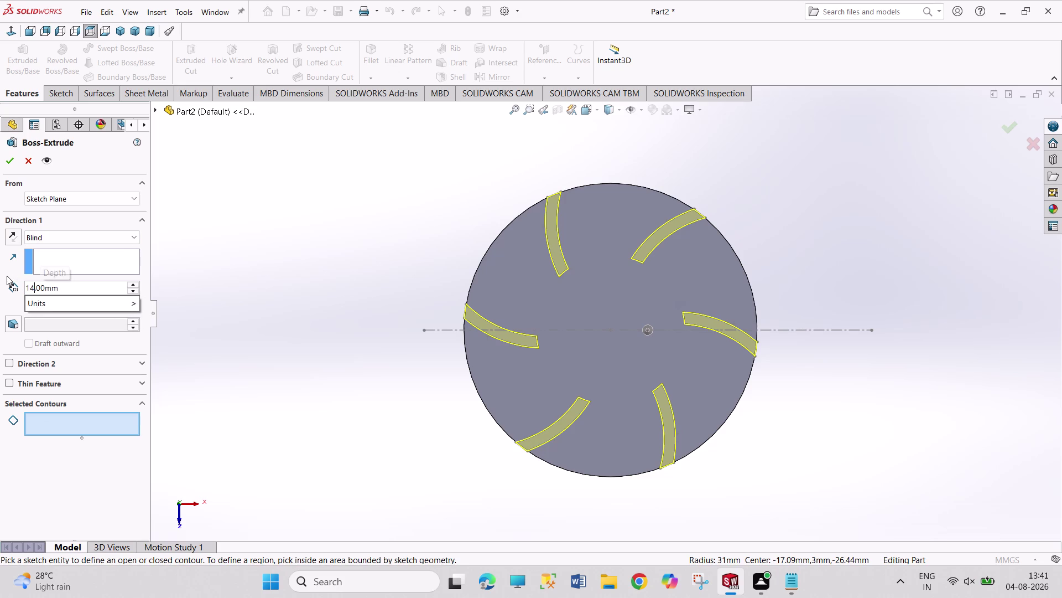
key(Return)
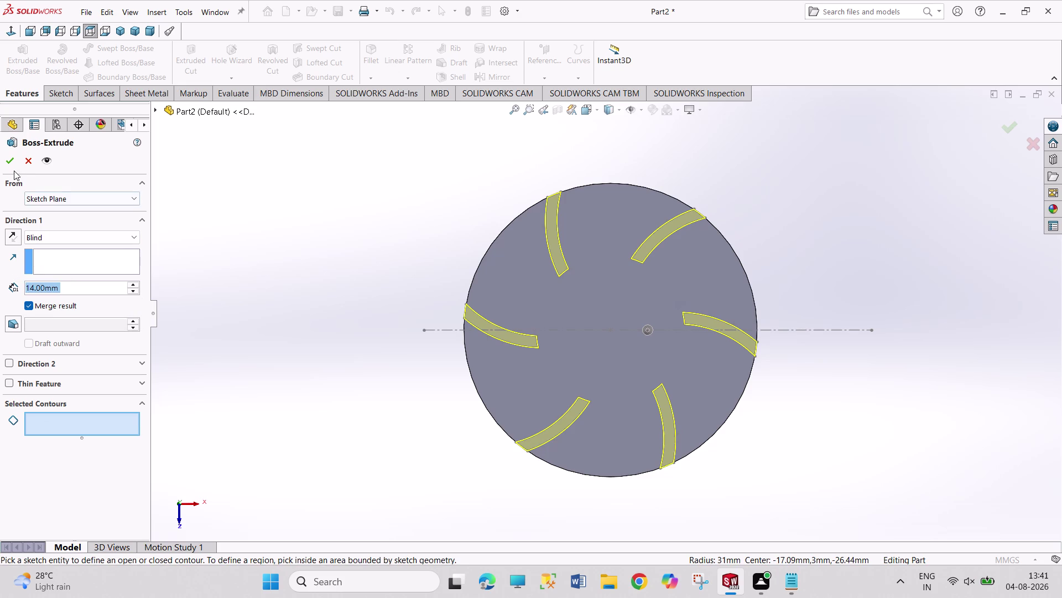
click(13, 165)
click(314, 266)
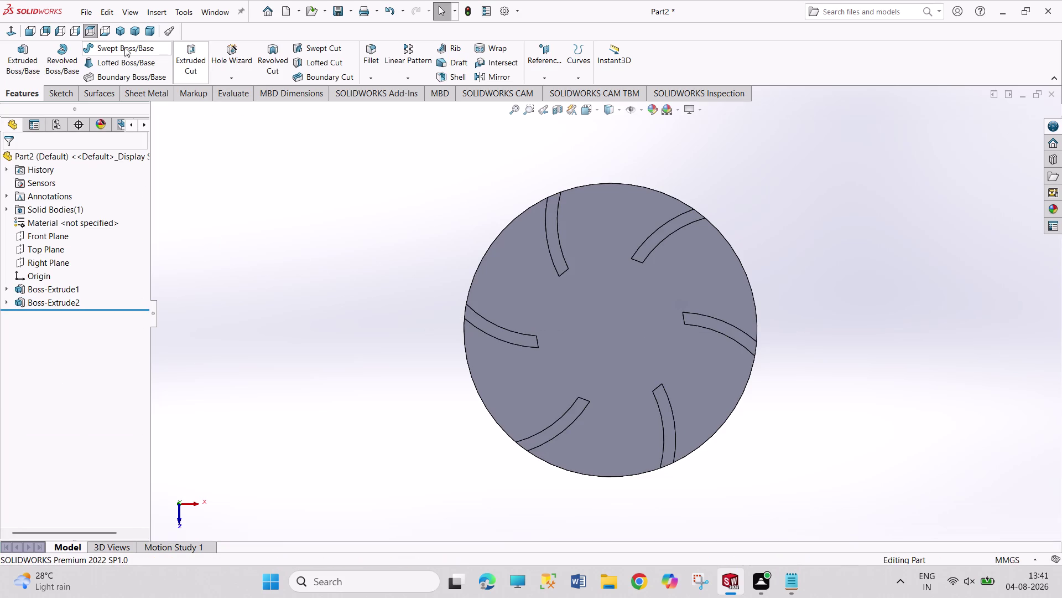
click(120, 36)
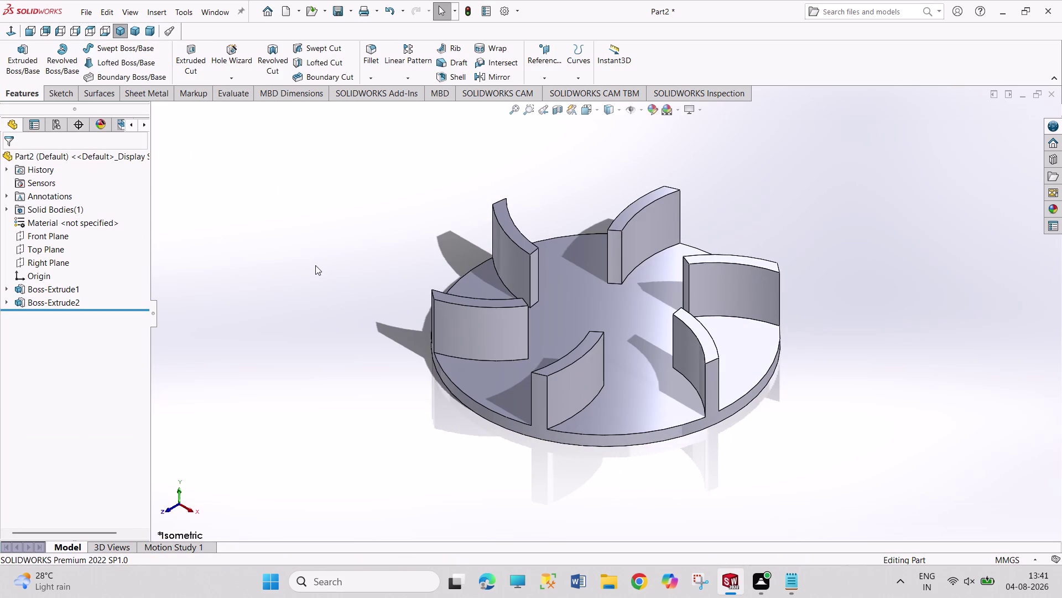
click(599, 299)
Start a sketch normal to the disc face with a circle centred on the origin.
click(645, 267)
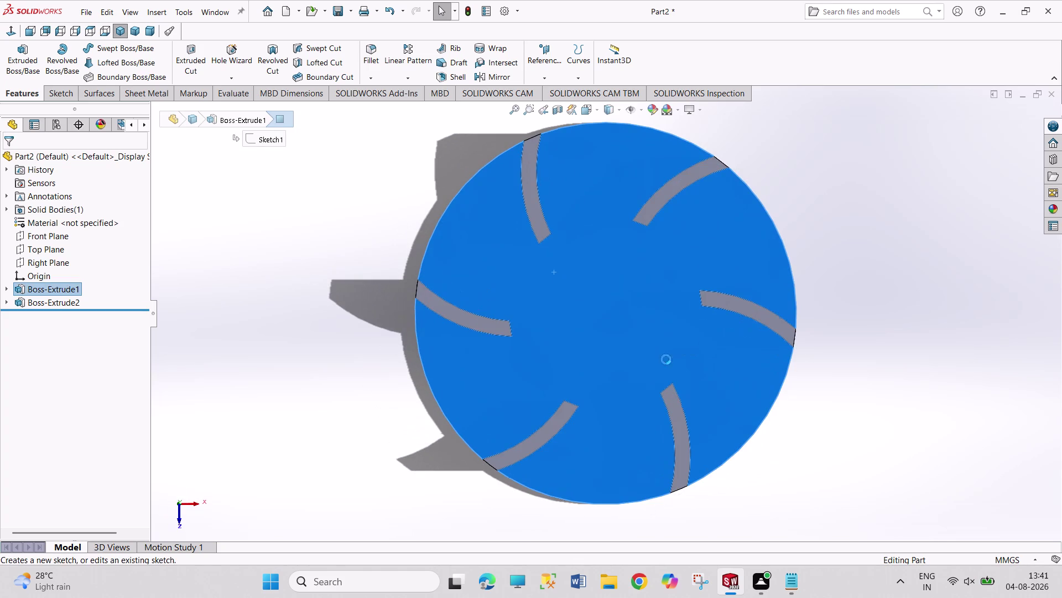
click(127, 47)
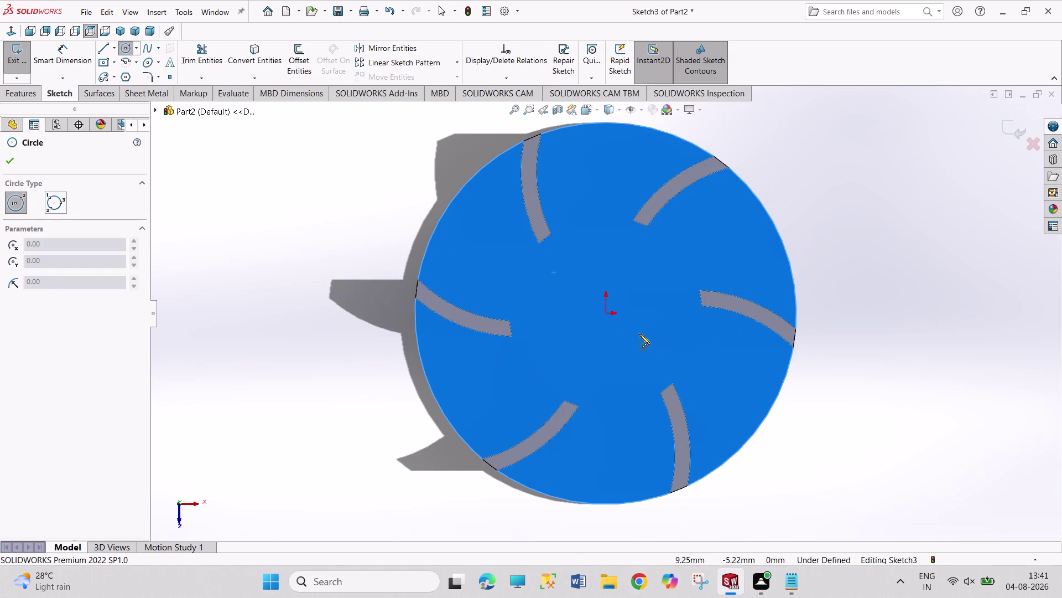
click(607, 314)
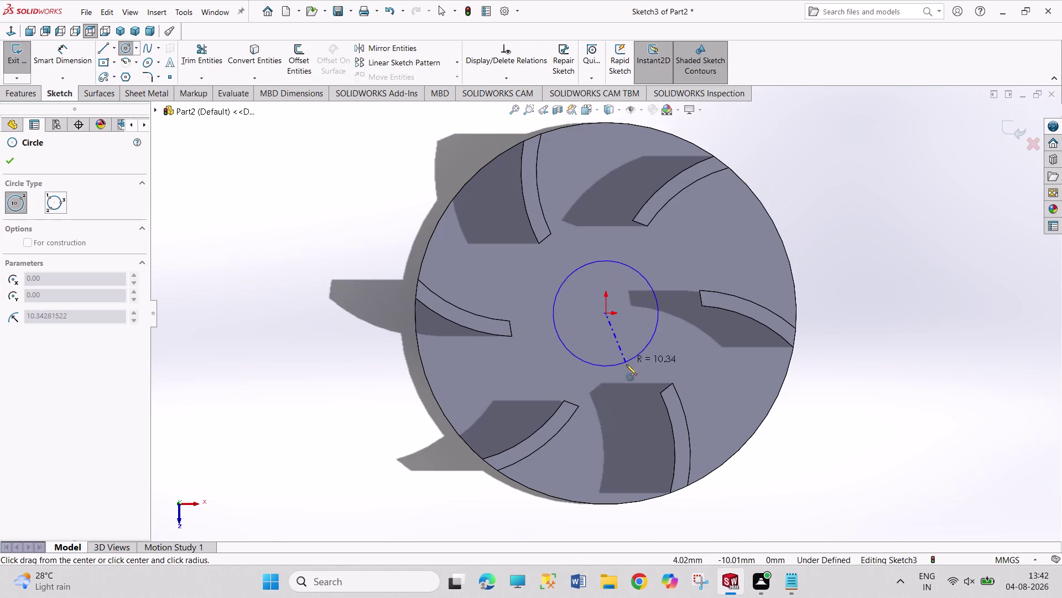
click(627, 366)
right_drag(809, 328, 817, 220)
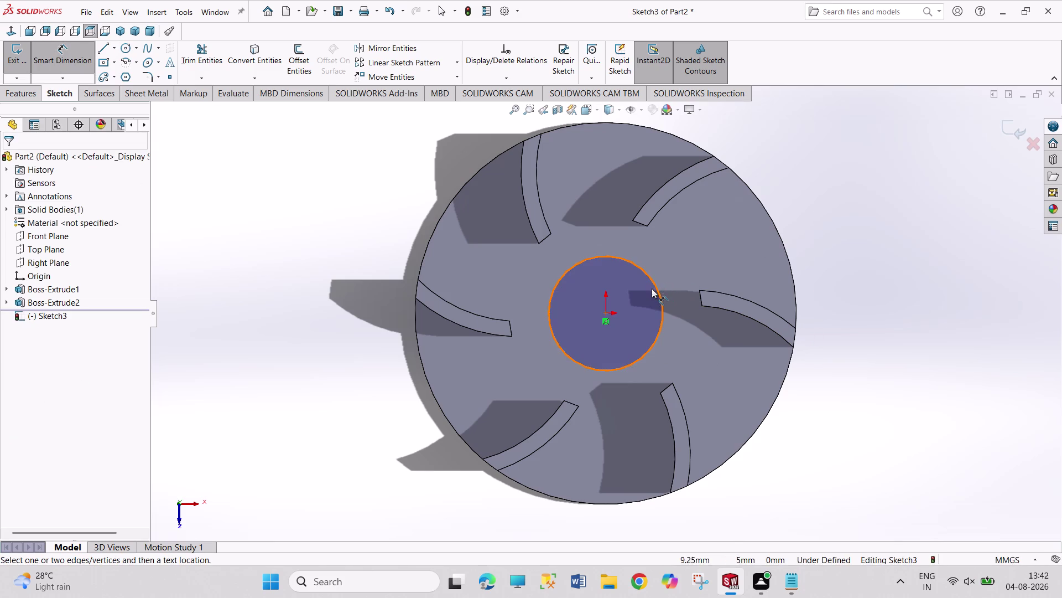
Dimension the hub circle to a 14 mm diameter.
click(658, 292)
click(806, 201)
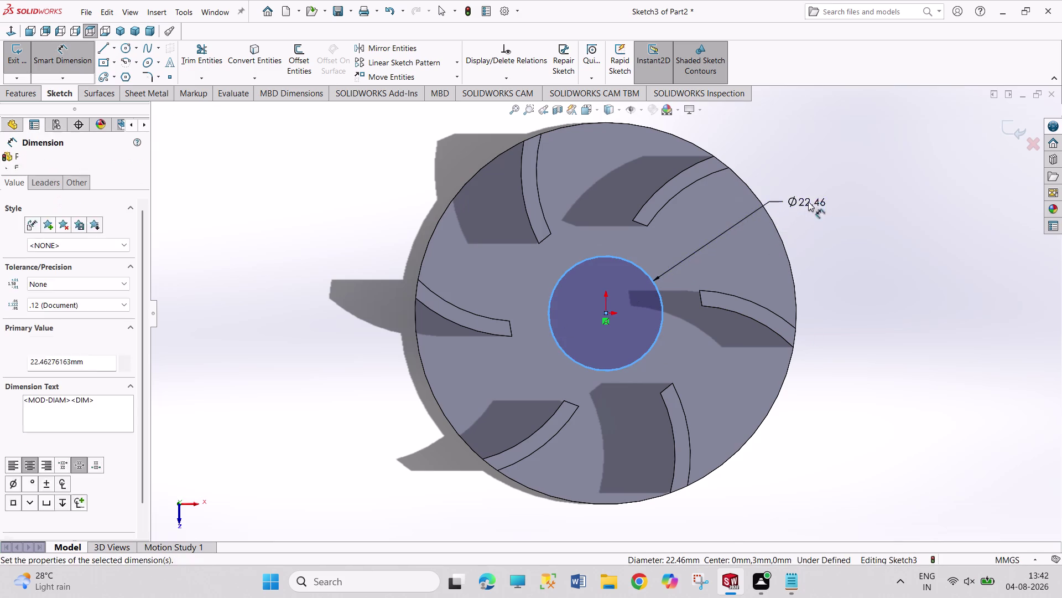
text(1)
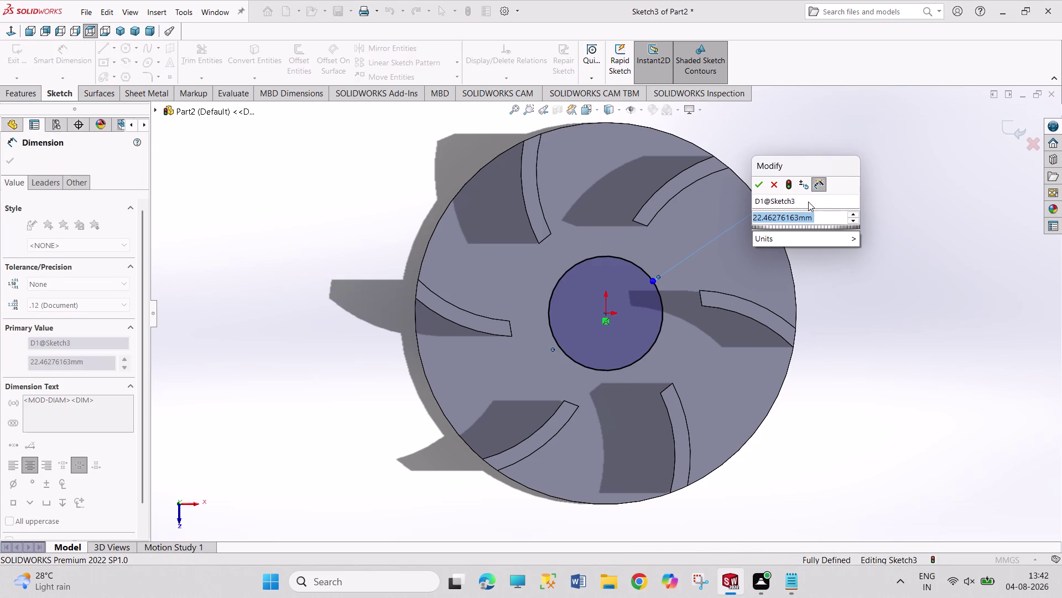
text(4)
key(Return)
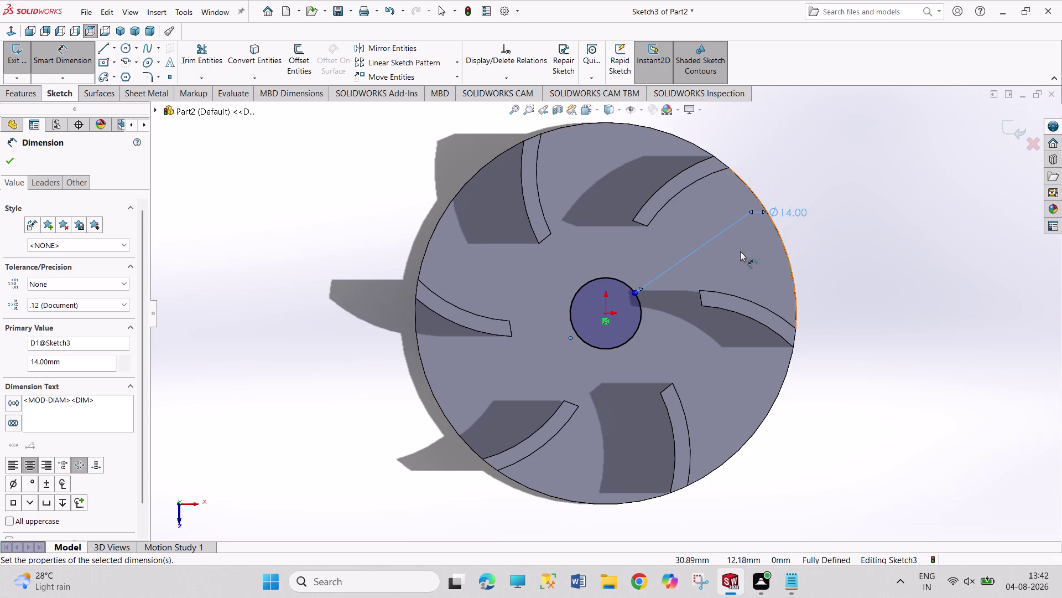
Exit the dimension tool and expand Boss-Extrude1 in the feature tree.
right_click(878, 261)
click(886, 291)
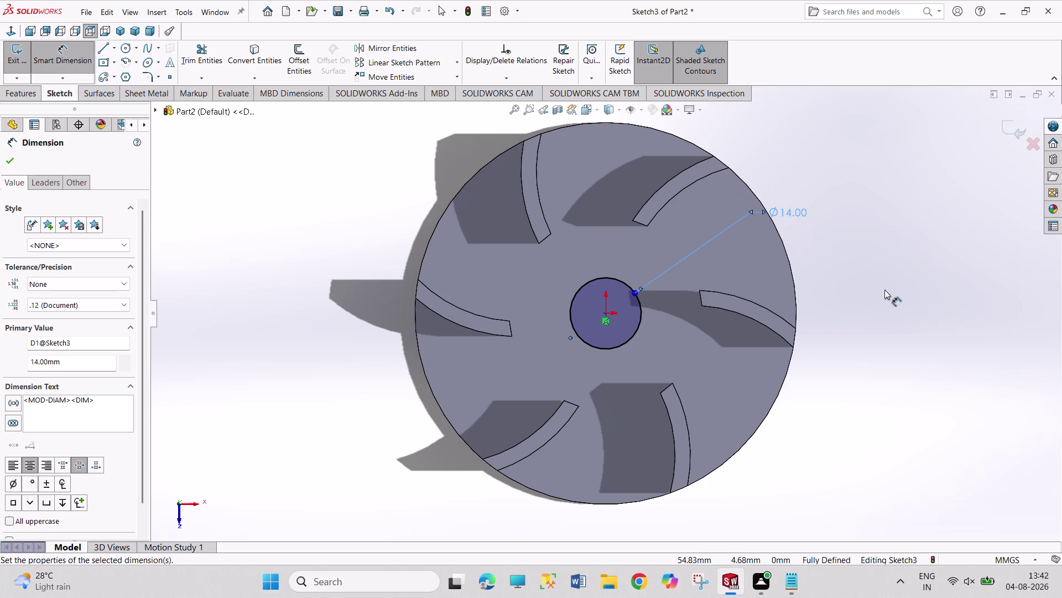
click(16, 163)
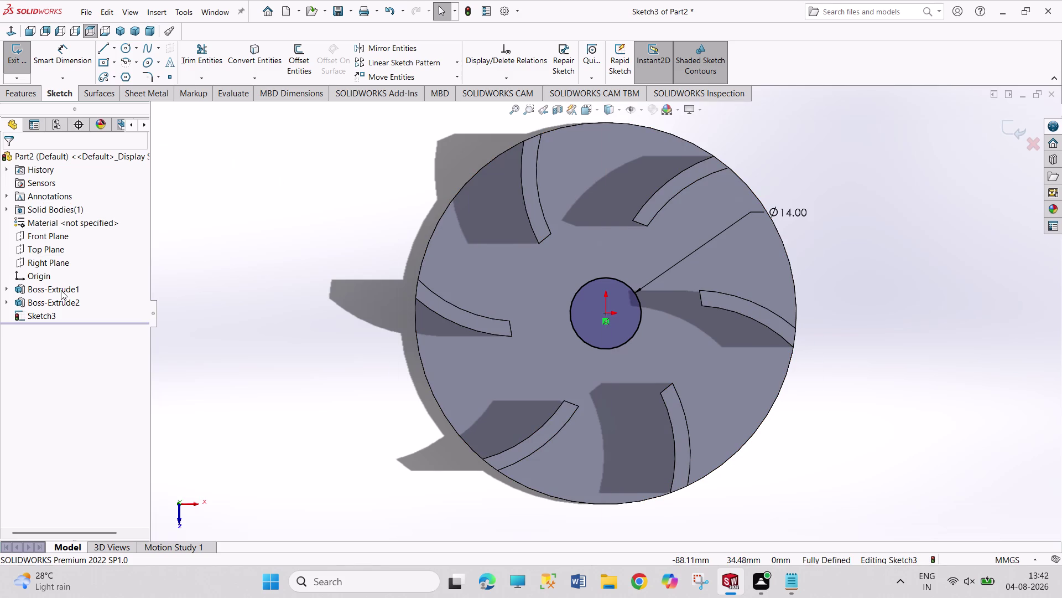
click(6, 289)
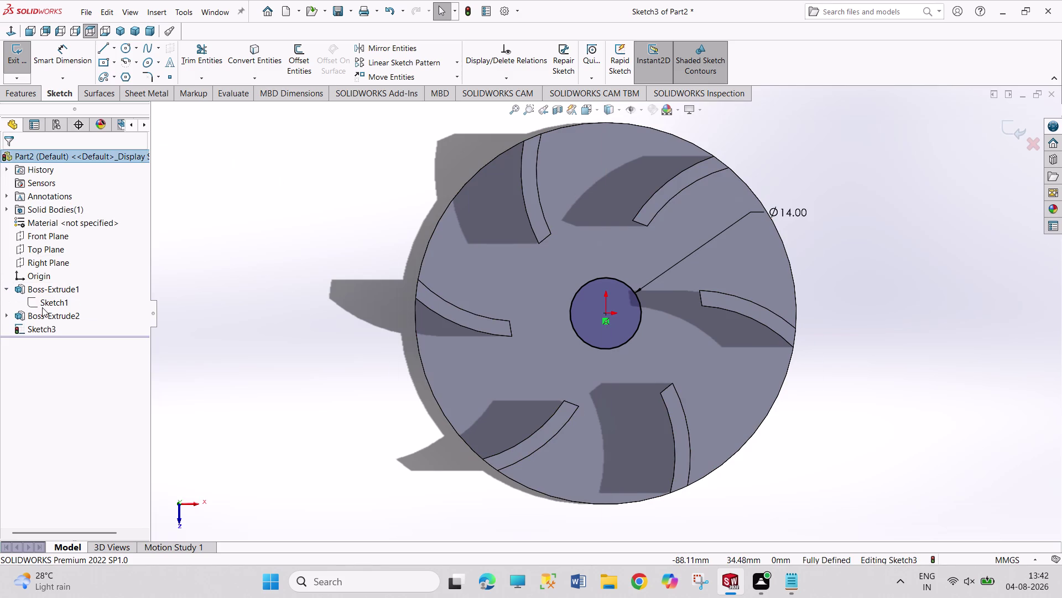
Exit the hub sketch and open blade Sketch2 under Boss-Extrude2 for editing.
click(6, 316)
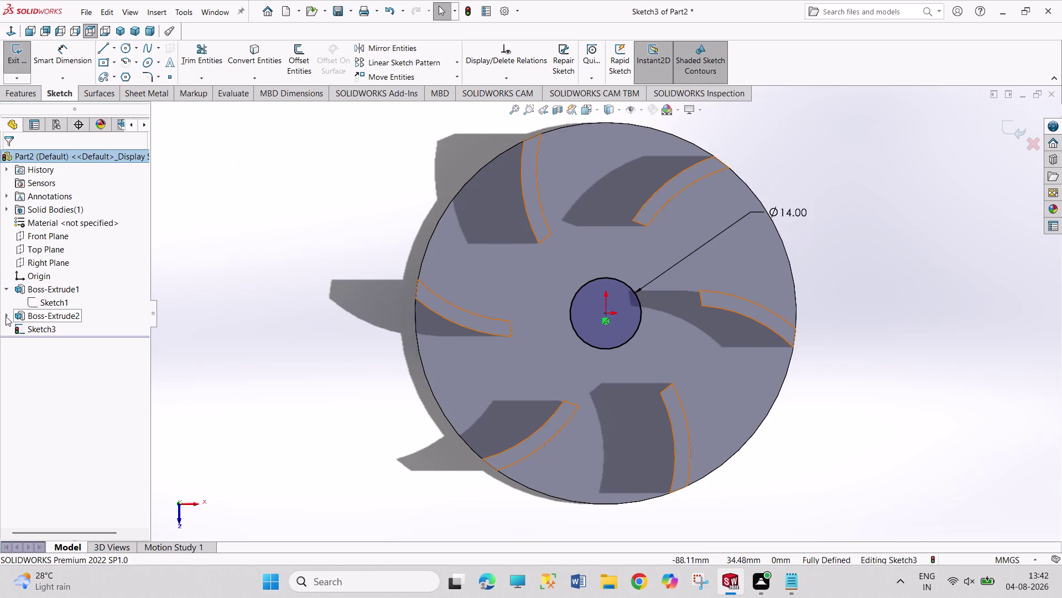
click(38, 329)
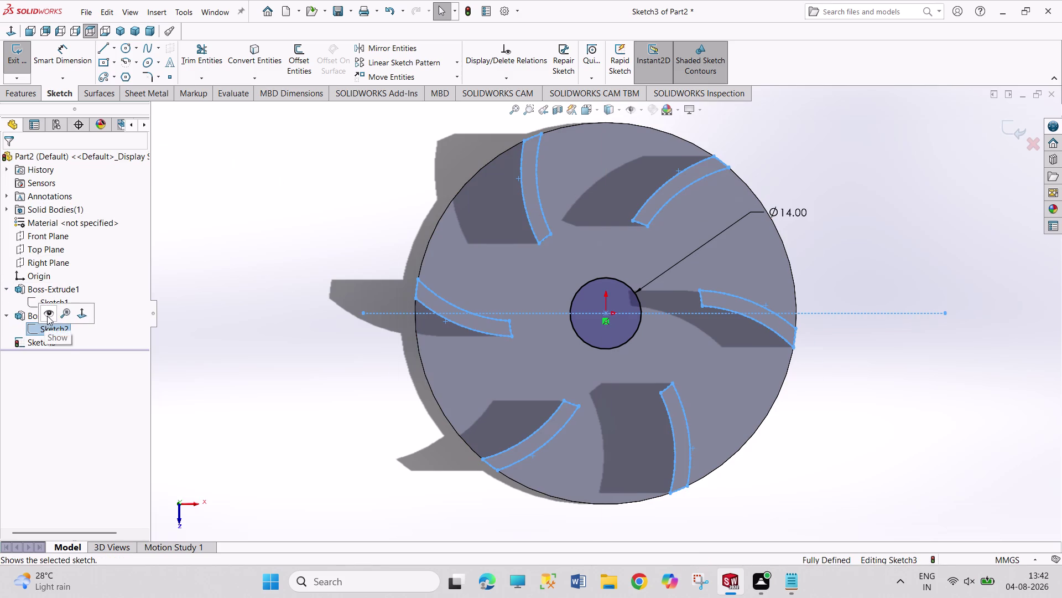
double_click(222, 332)
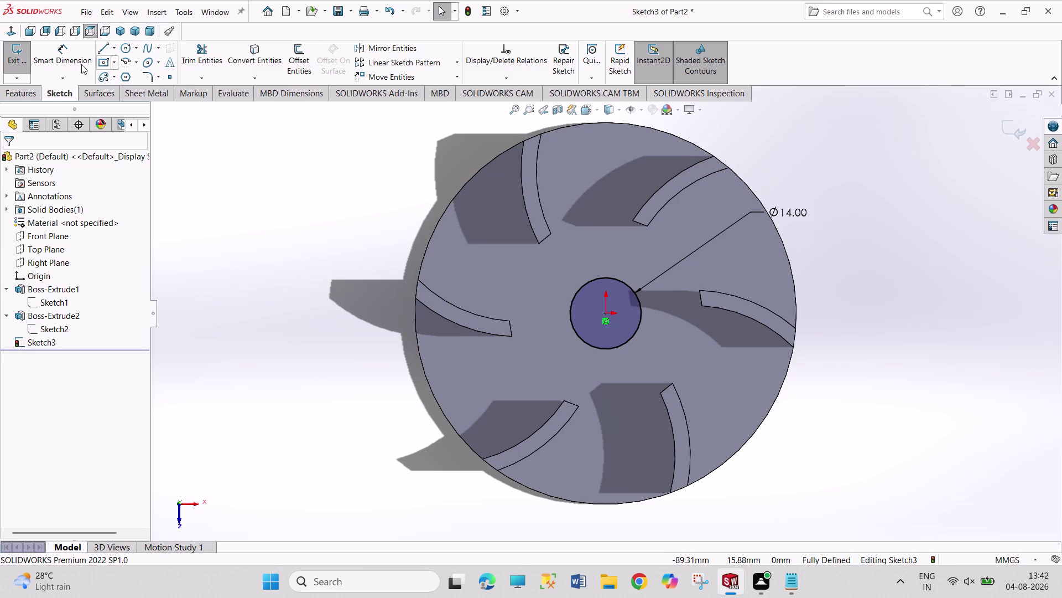
click(18, 58)
click(233, 204)
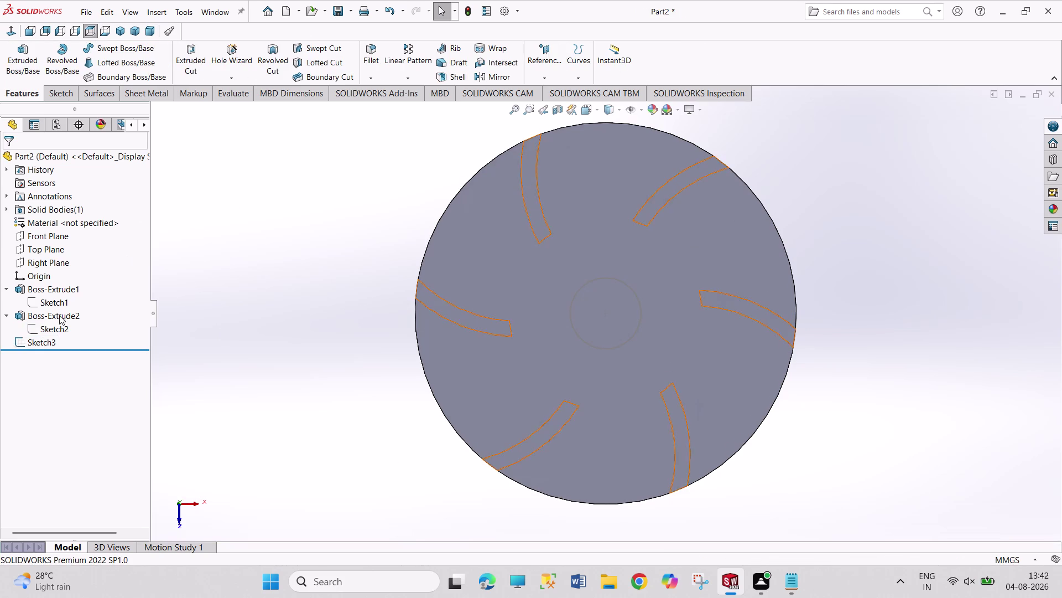
click(48, 323)
click(56, 287)
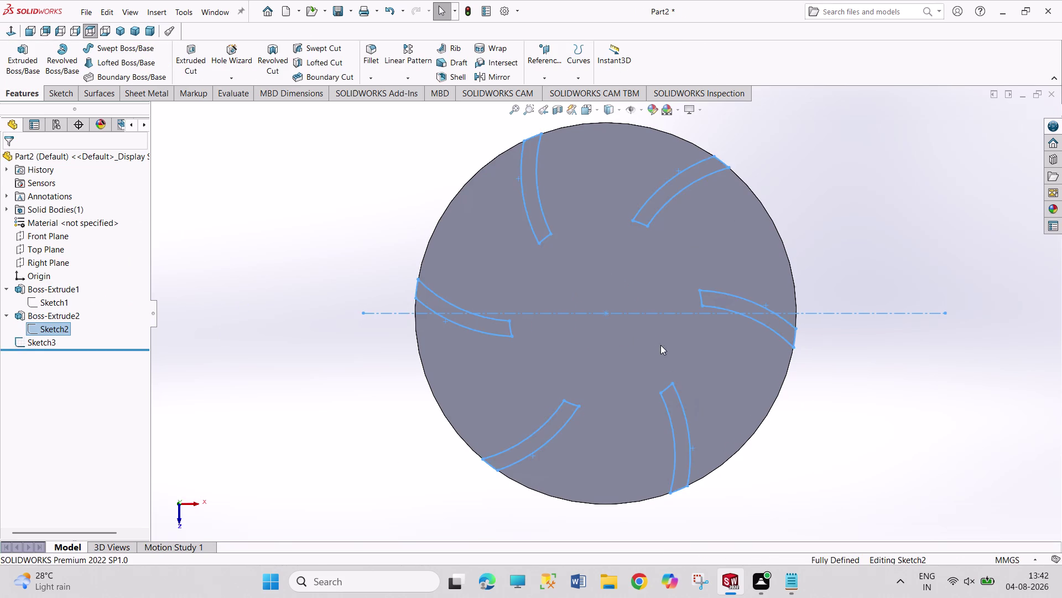
scroll(down, 3)
scroll(up, 3)
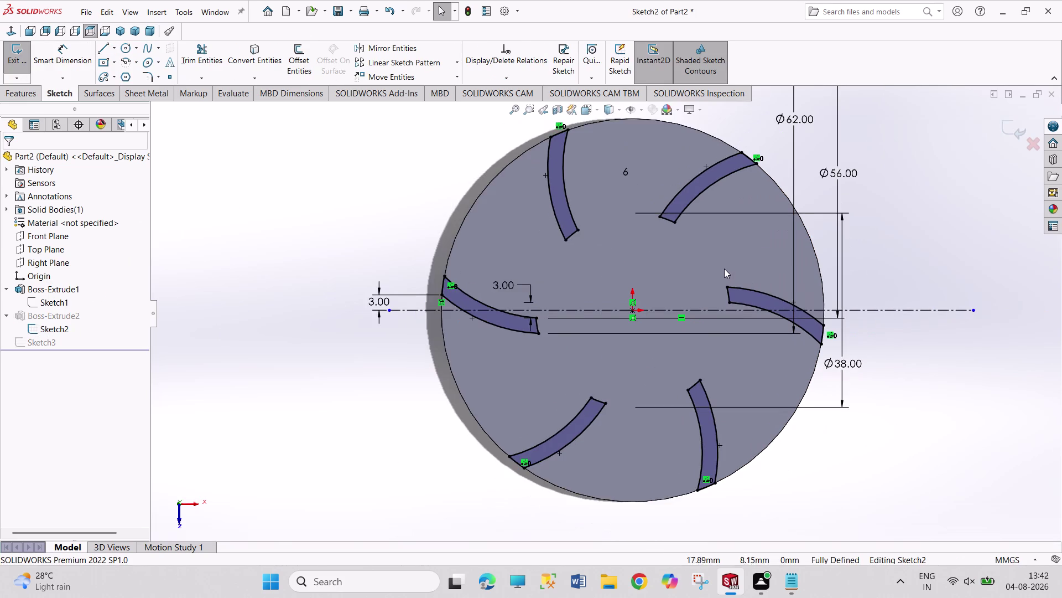
scroll(up, 3)
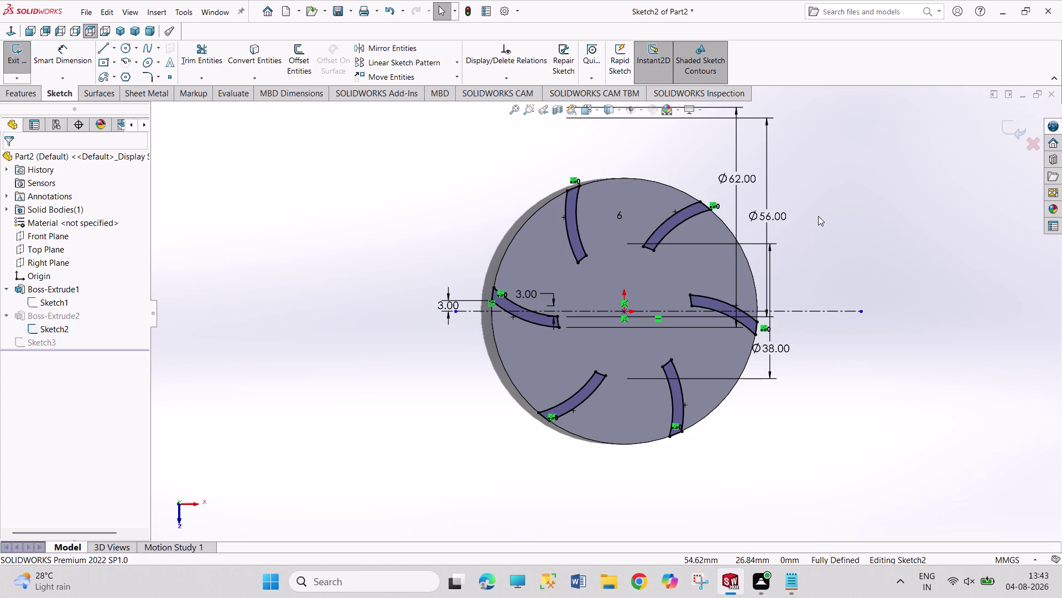
scroll(down, 3)
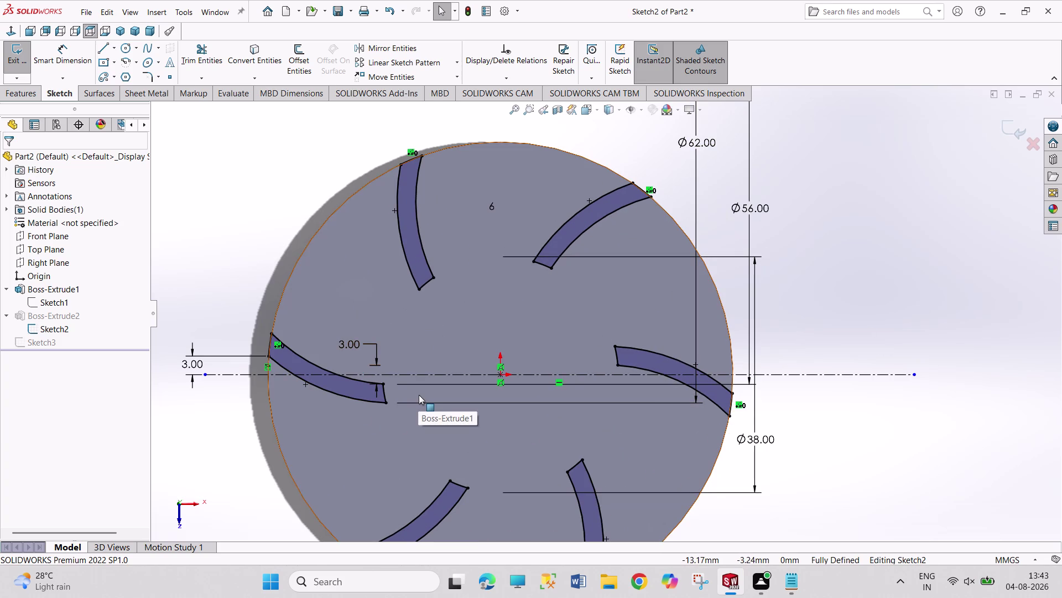
Delete the 3.00 blade offset dimension, try re-adding it, then undo.
right_click(346, 342)
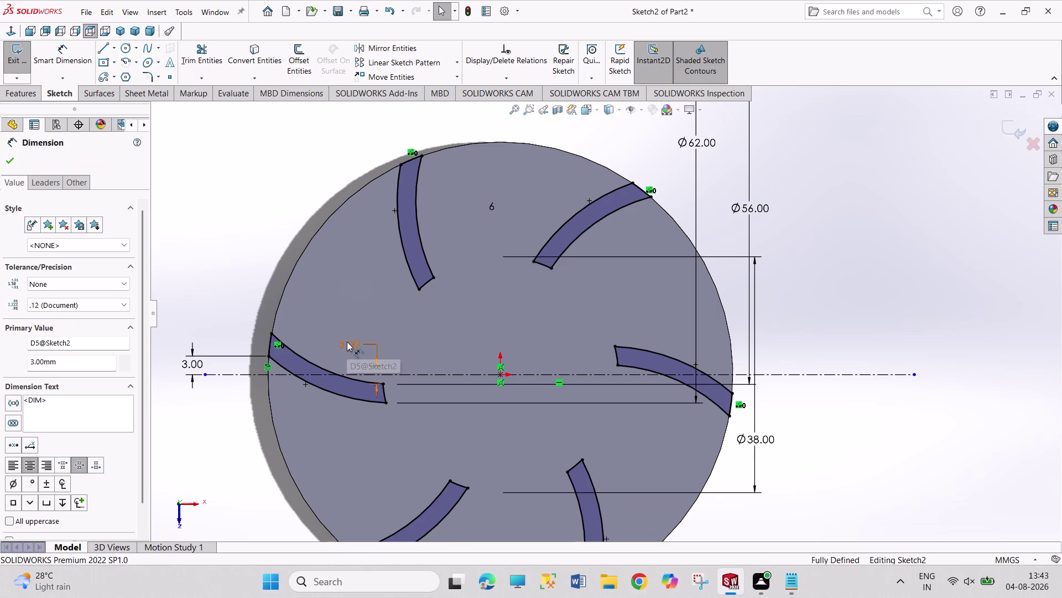
click(382, 436)
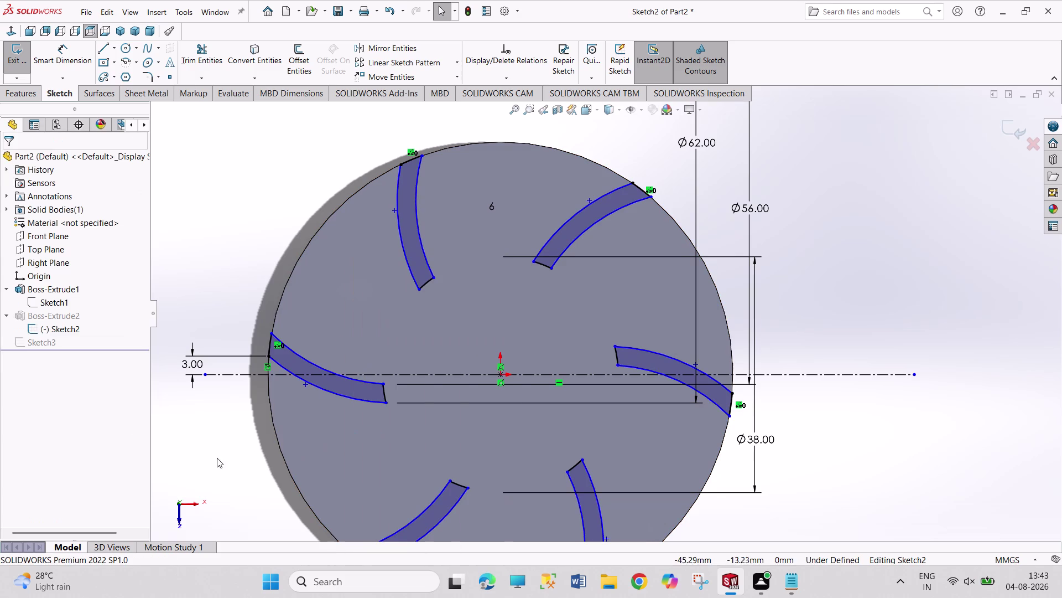
right_drag(217, 457, 243, 327)
click(398, 377)
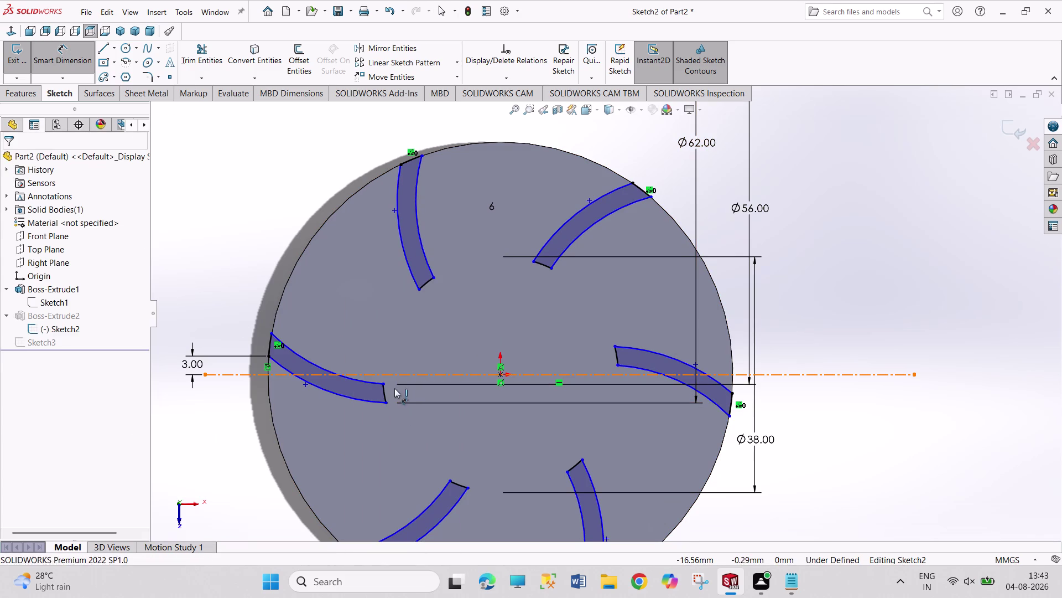
click(384, 384)
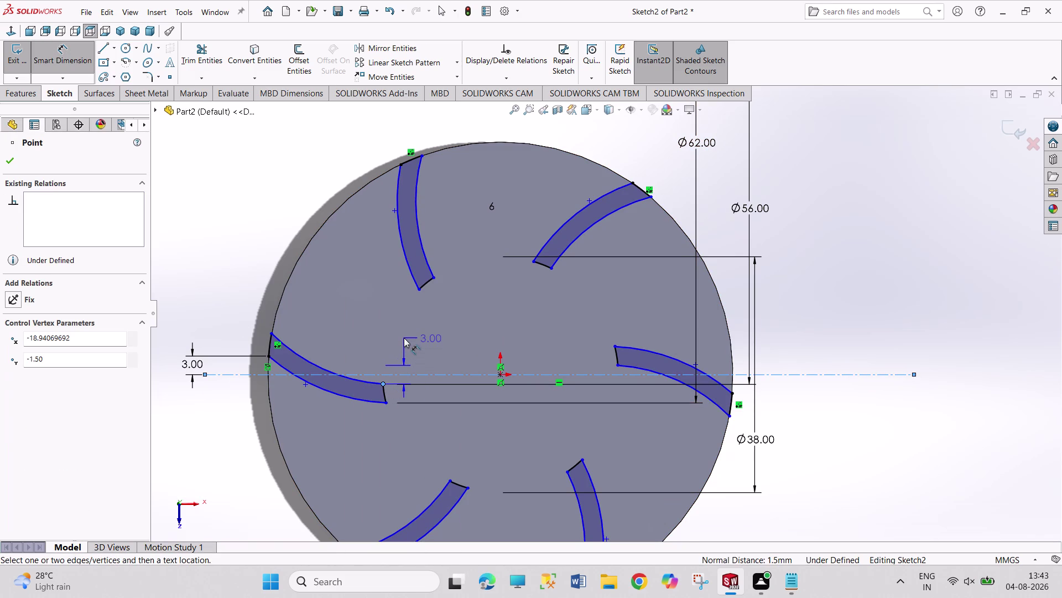
click(404, 338)
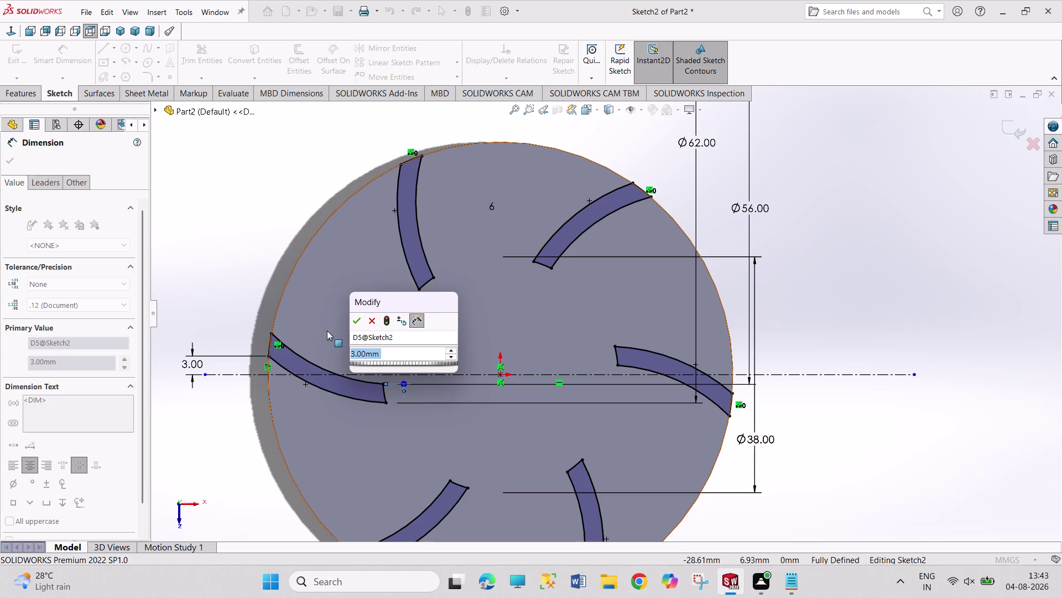
click(373, 325)
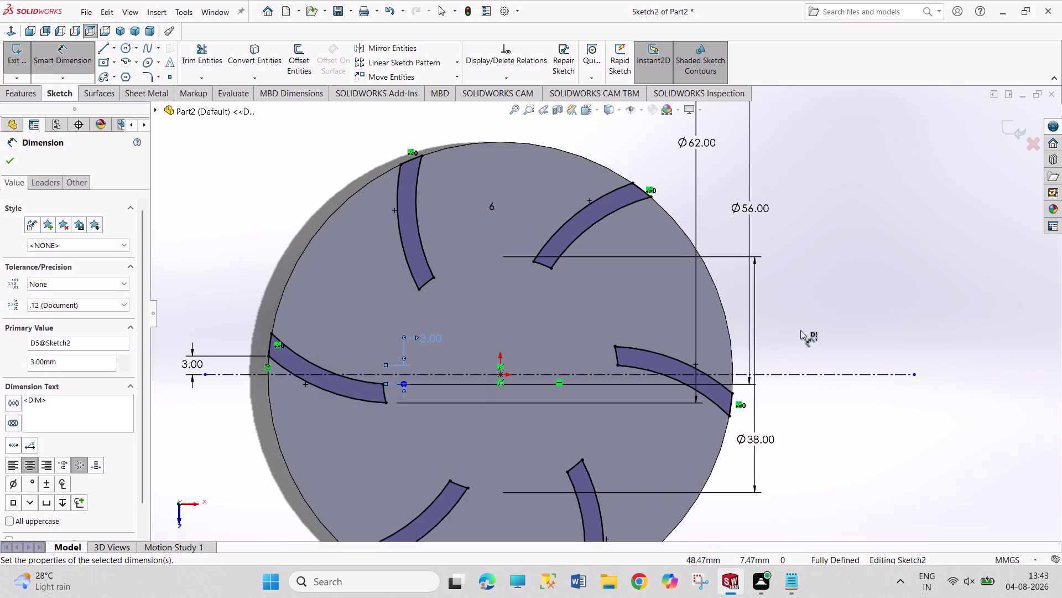
key(Escape)
key(Escape)
key(Escape)
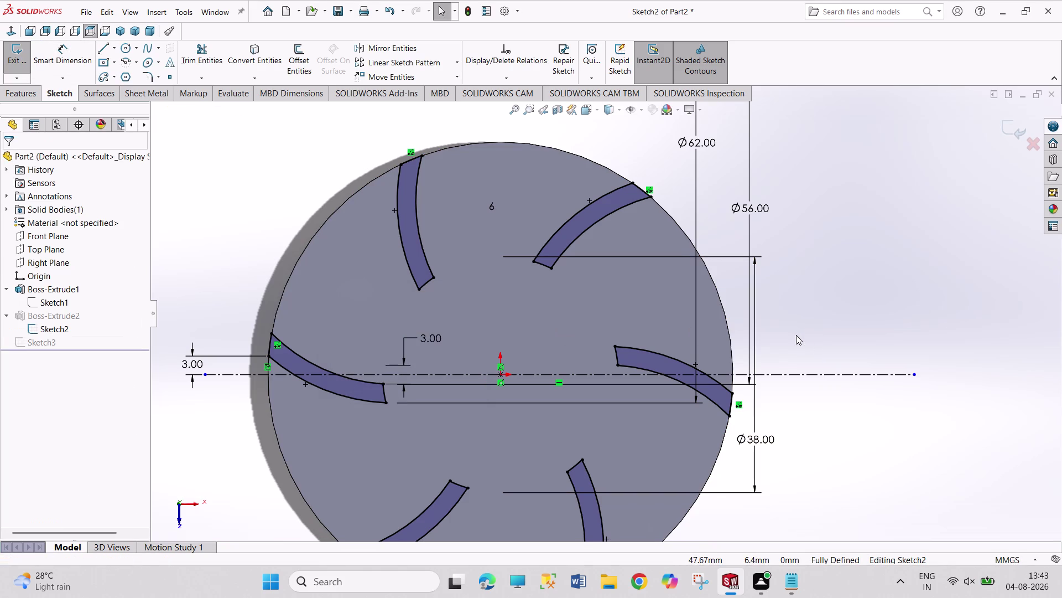
key(ctrl+z)
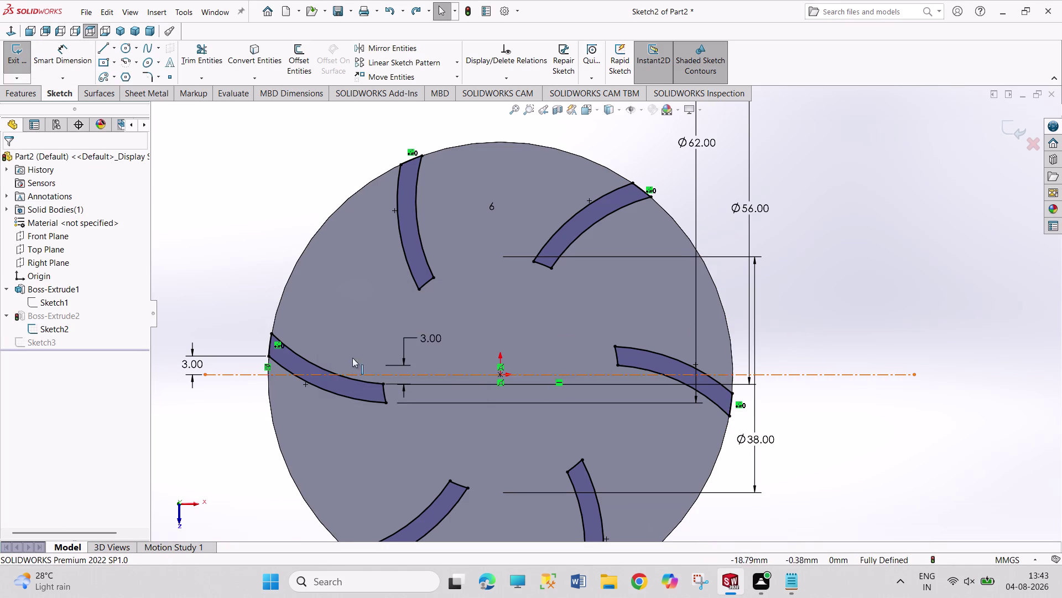
Re-dimension the blade offset to 3.00 mm beside the right-hand blade and close Sketch2.
right_click(429, 336)
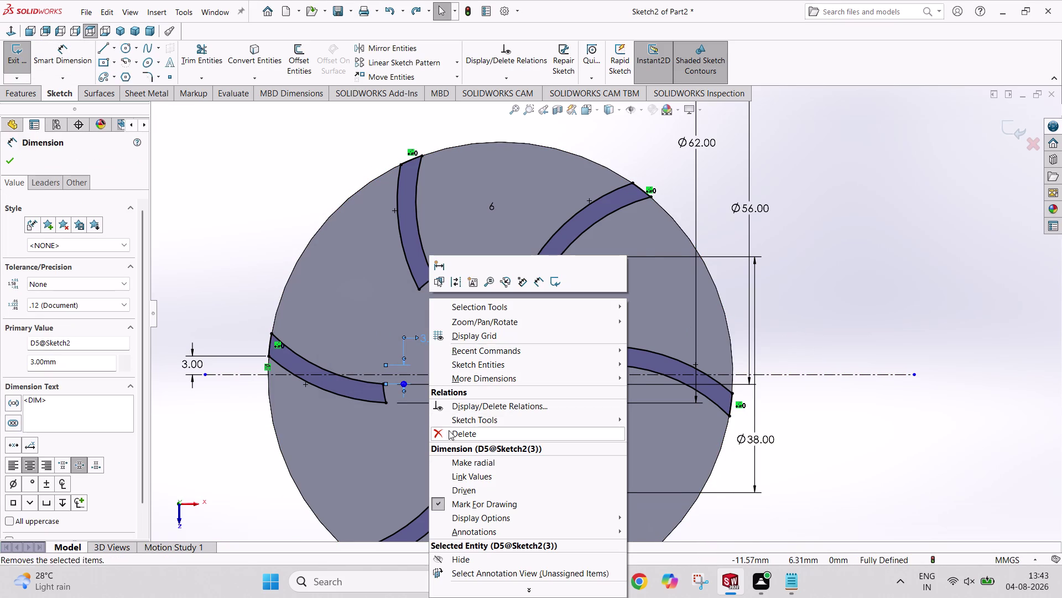
click(449, 433)
right_drag(442, 415, 440, 245)
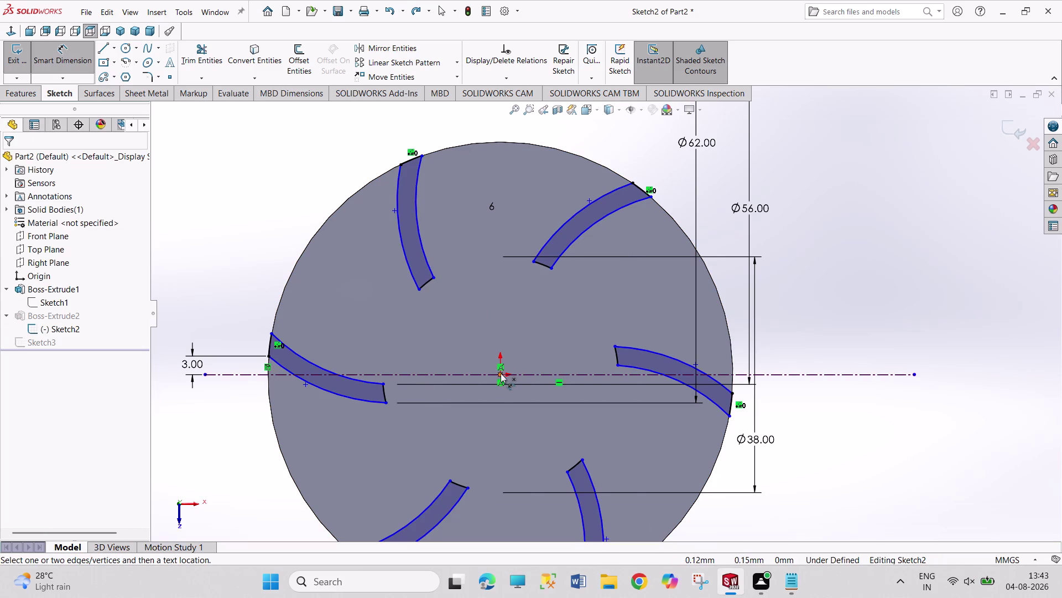
click(501, 373)
click(383, 383)
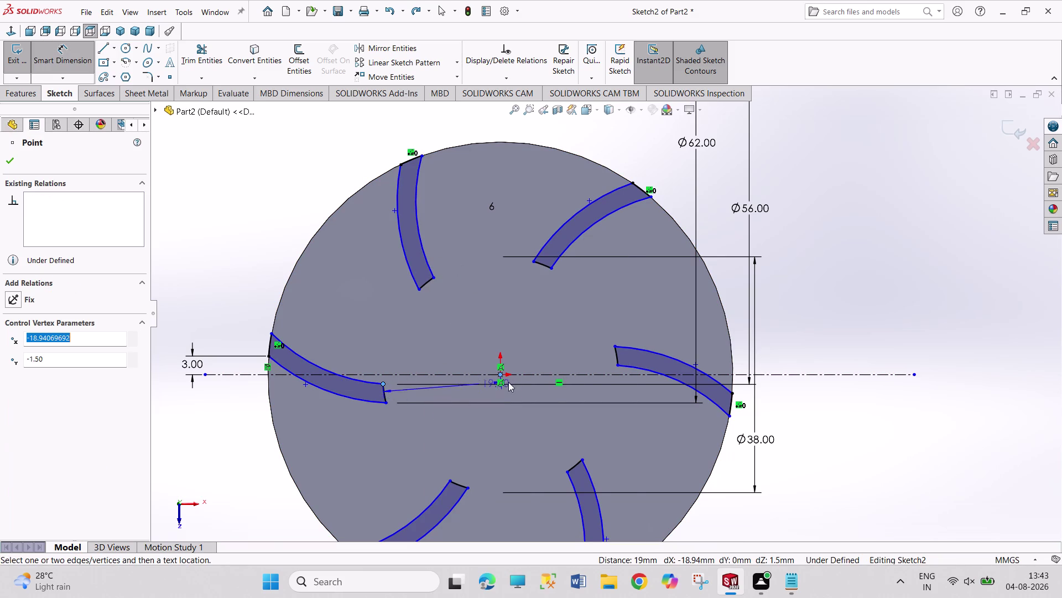
click(794, 377)
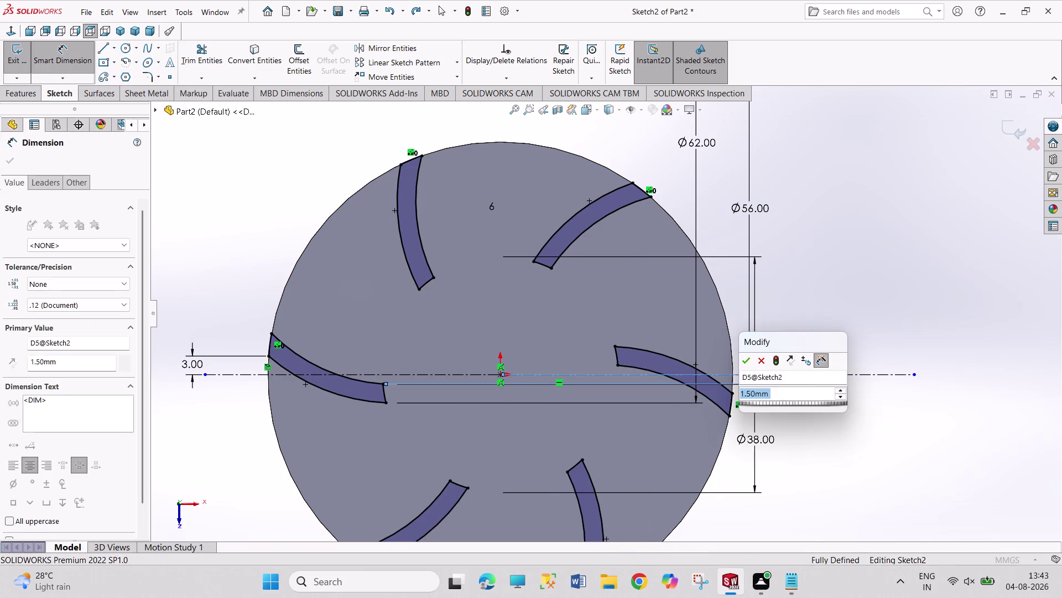
key(3)
key(Return)
right_click(880, 193)
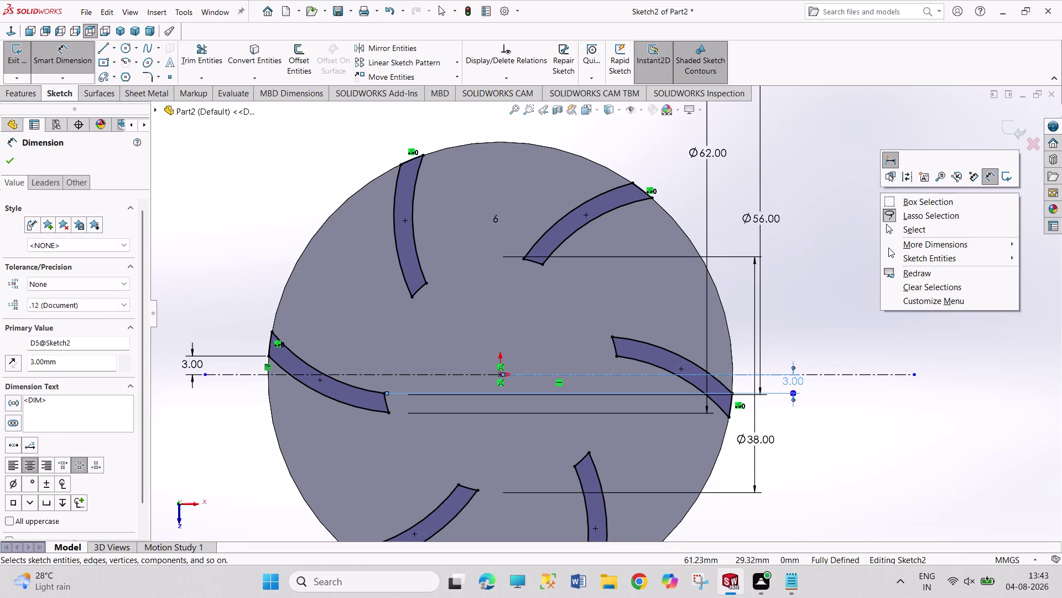
click(894, 233)
click(13, 52)
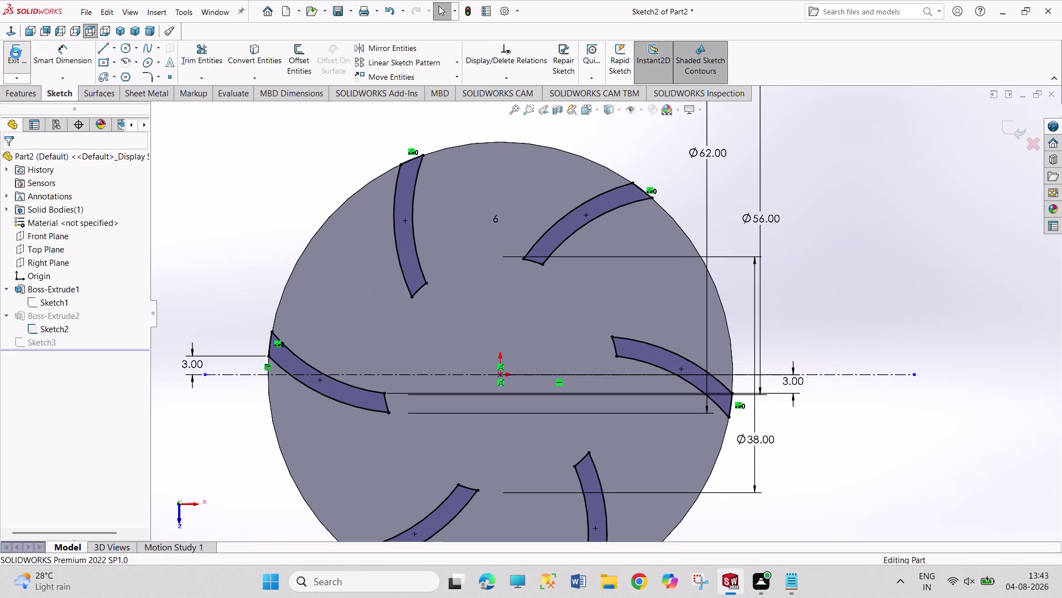
click(125, 30)
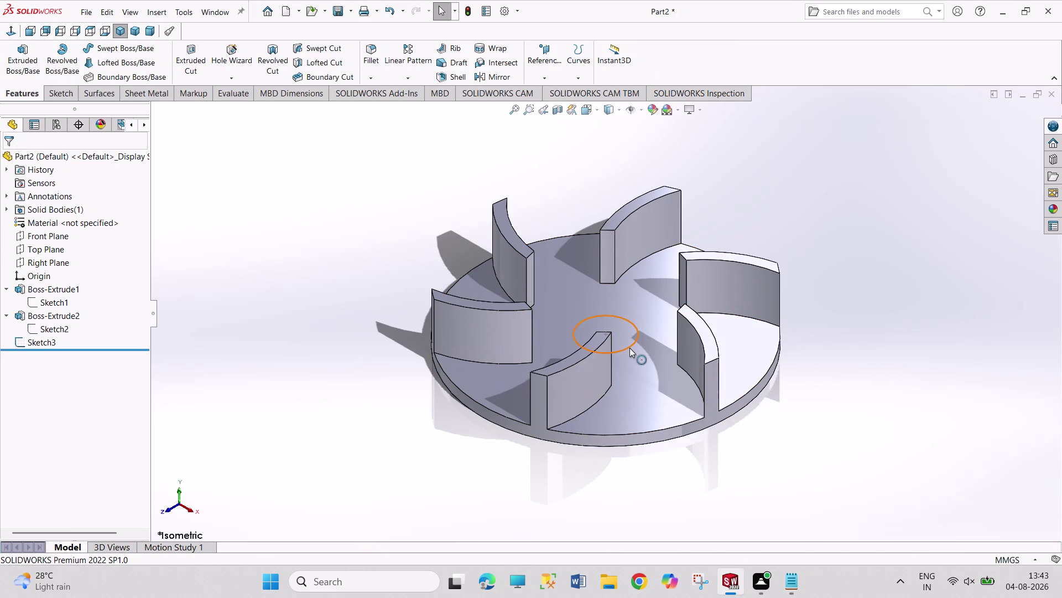
Select Sketch3 and reopen its Ø14.00 hub circle for editing.
click(629, 347)
click(662, 305)
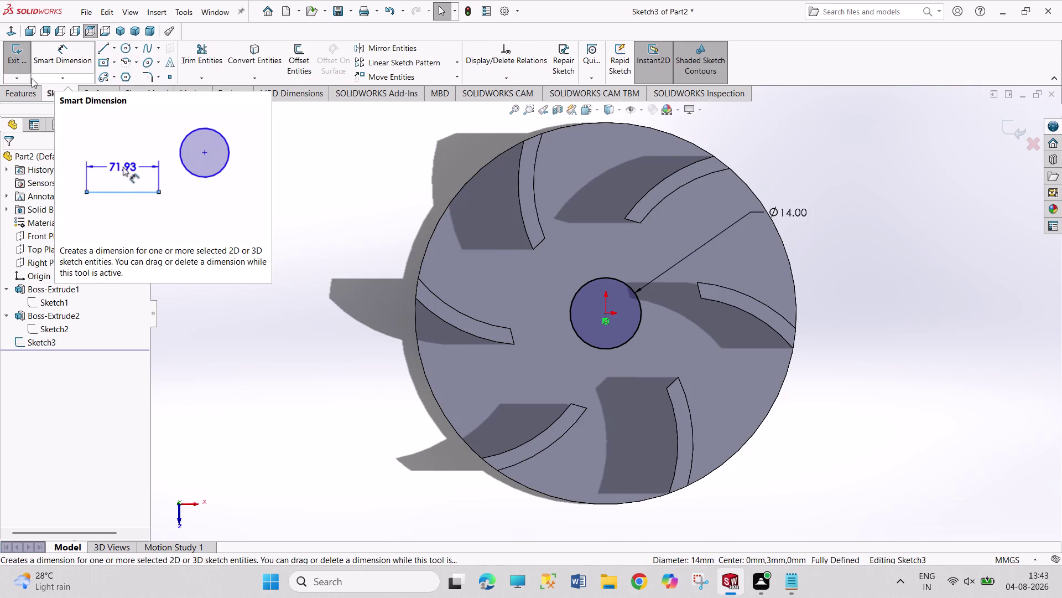
scroll(down, 3)
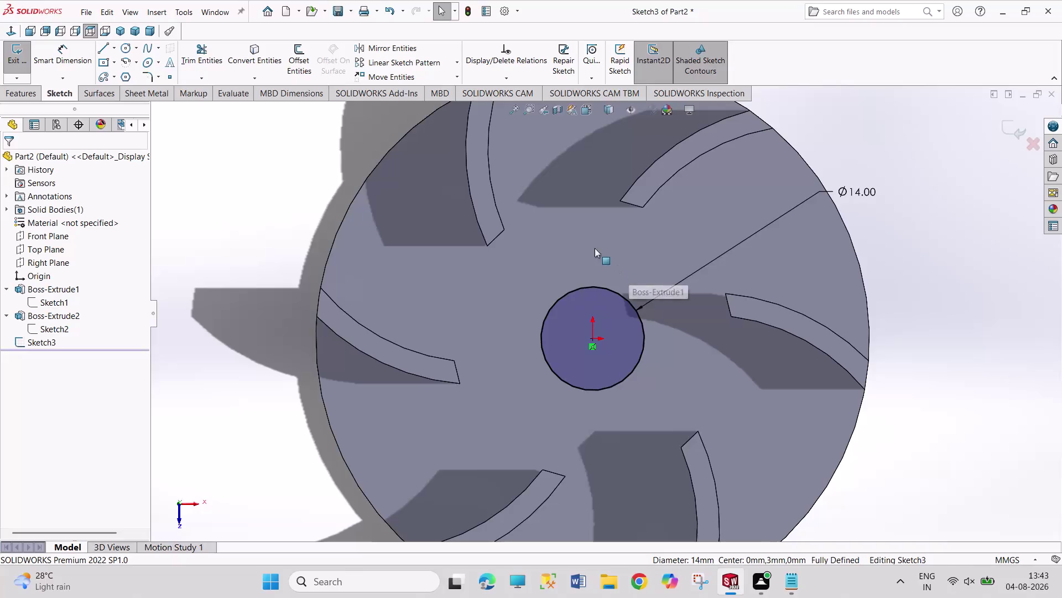
Draw a small rectangle above the circle and dimension its width to 5.00.
click(106, 64)
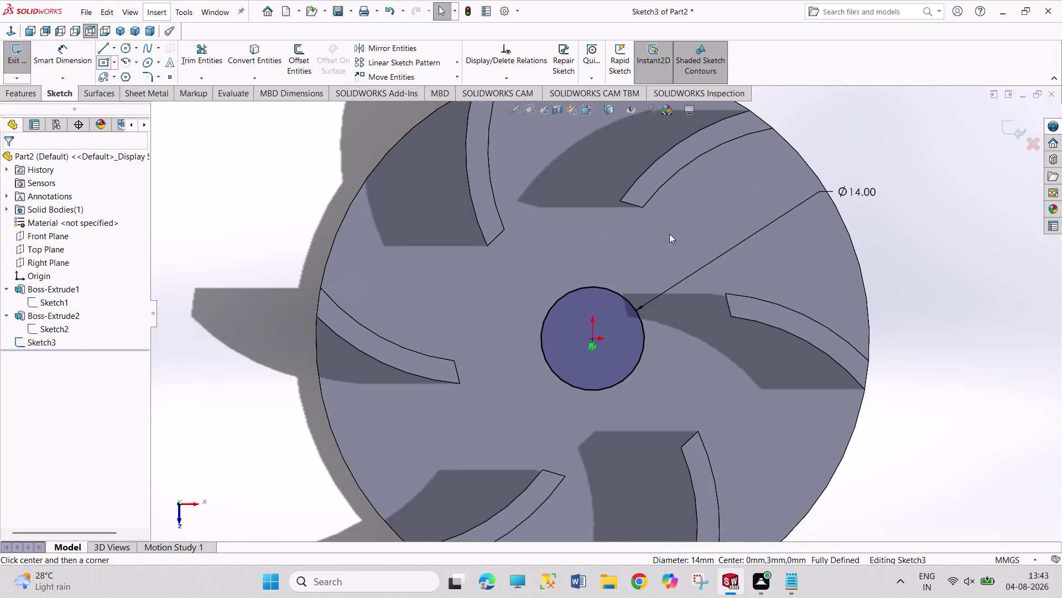
click(595, 288)
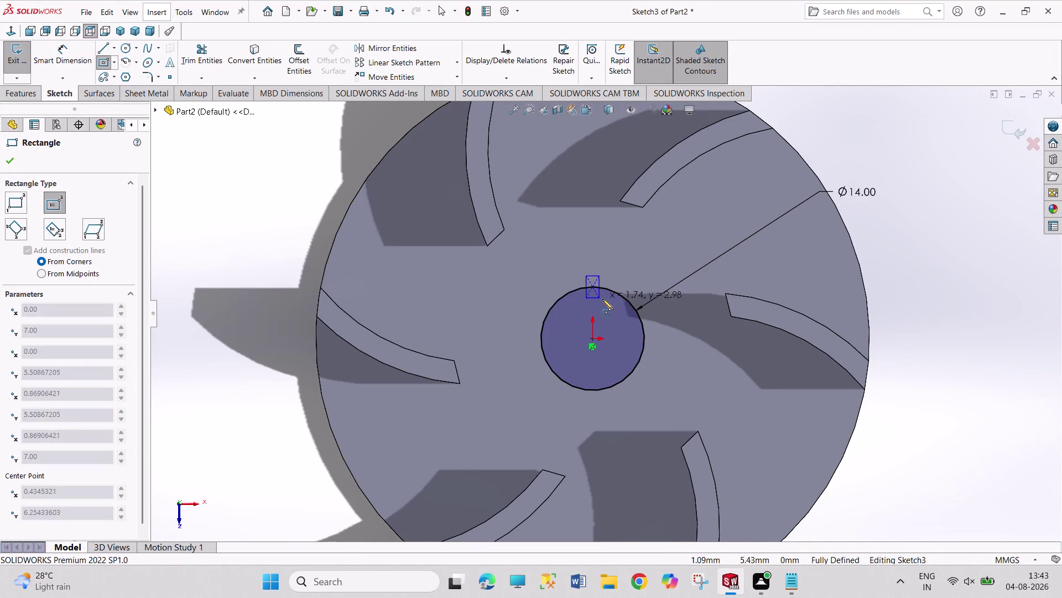
click(611, 301)
right_drag(694, 282, 711, 169)
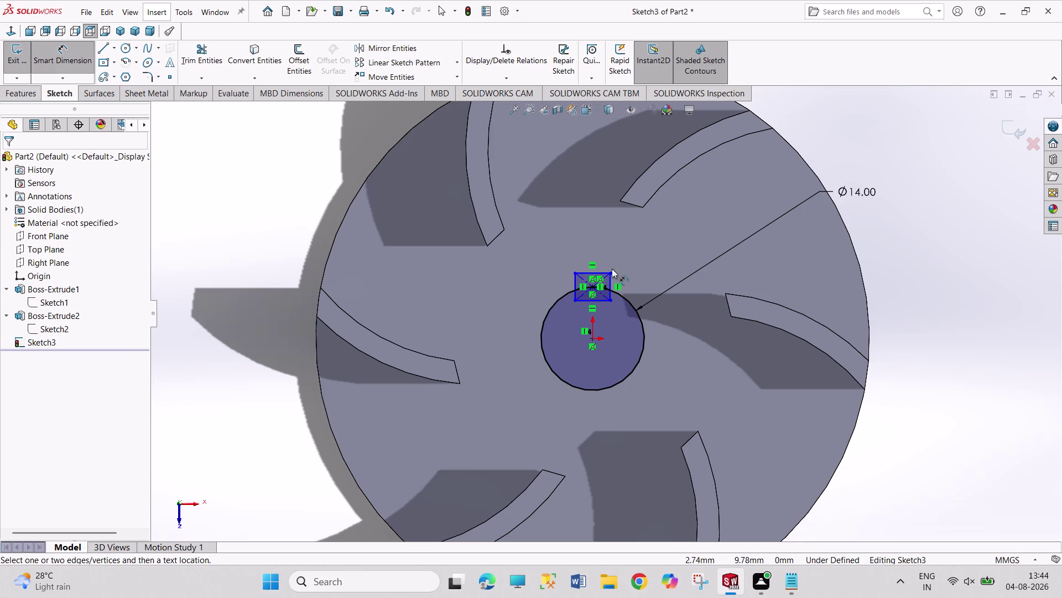
click(600, 273)
click(608, 237)
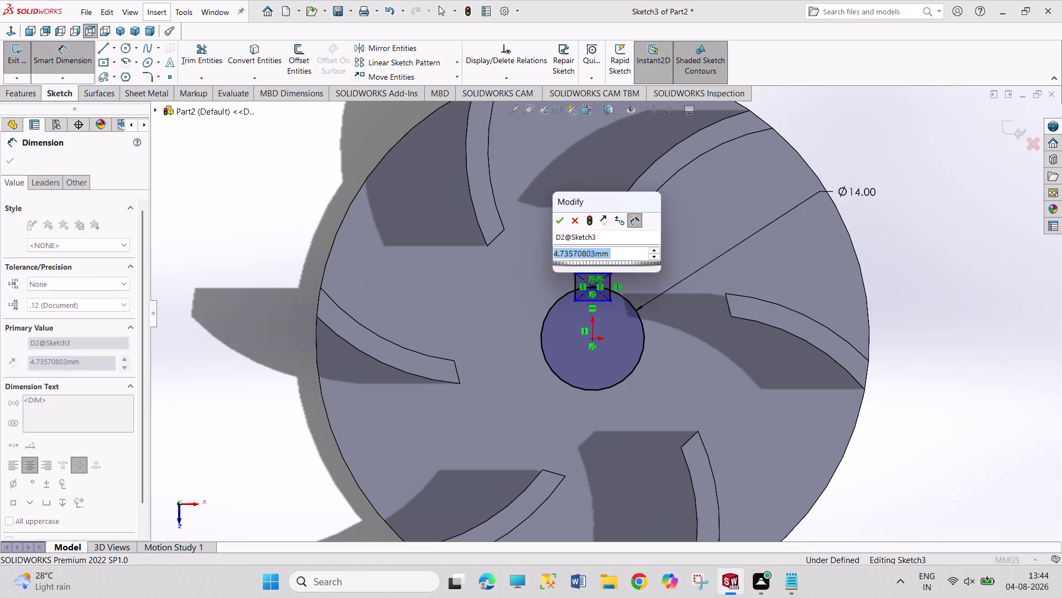
key(5)
key(Return)
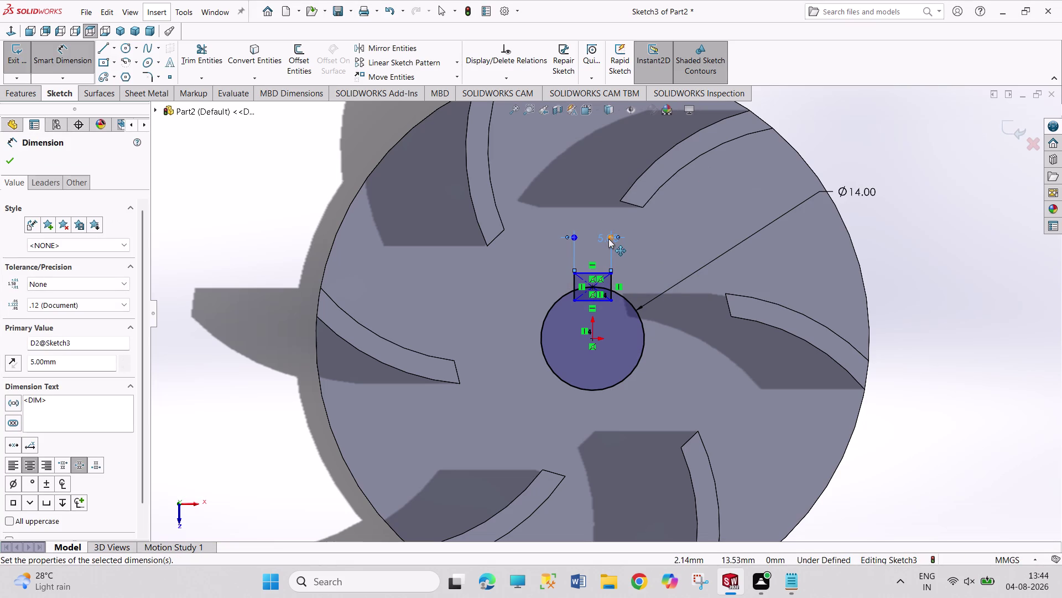
Dimension the rectangle top to the circle bottom at 16.30.
click(599, 272)
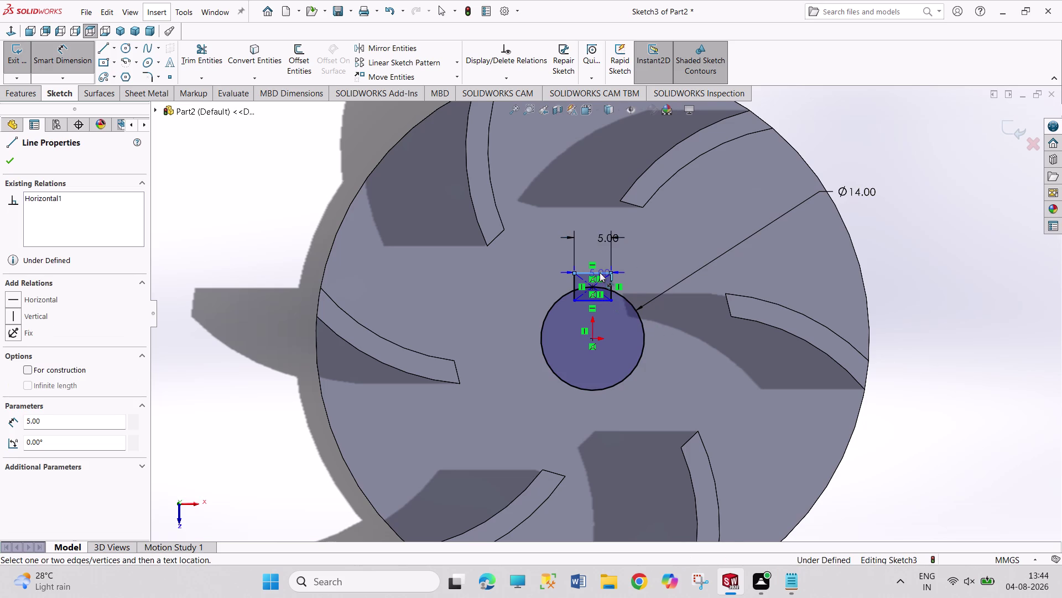
click(604, 389)
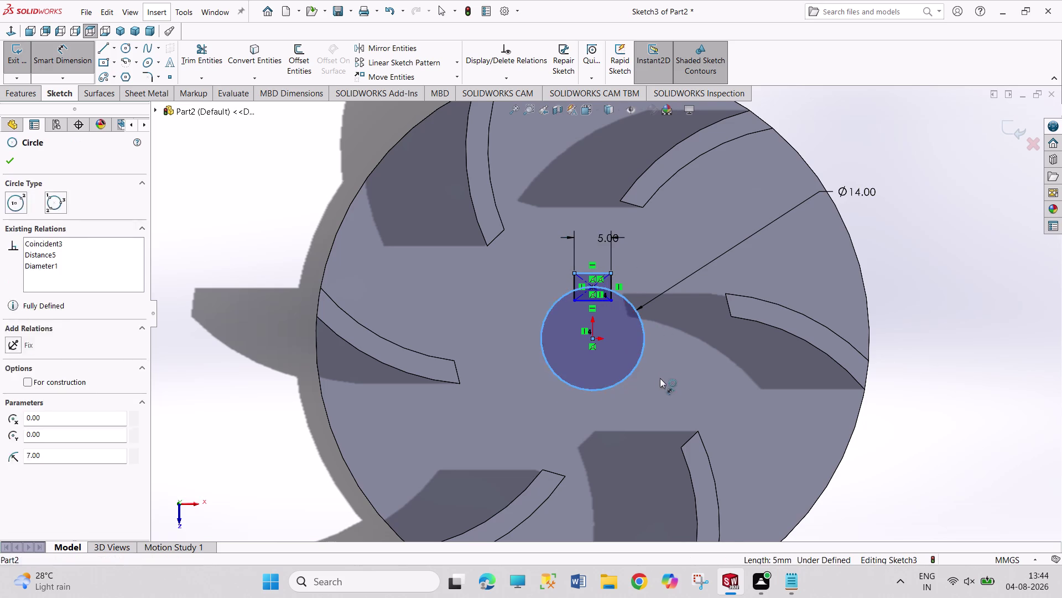
click(690, 341)
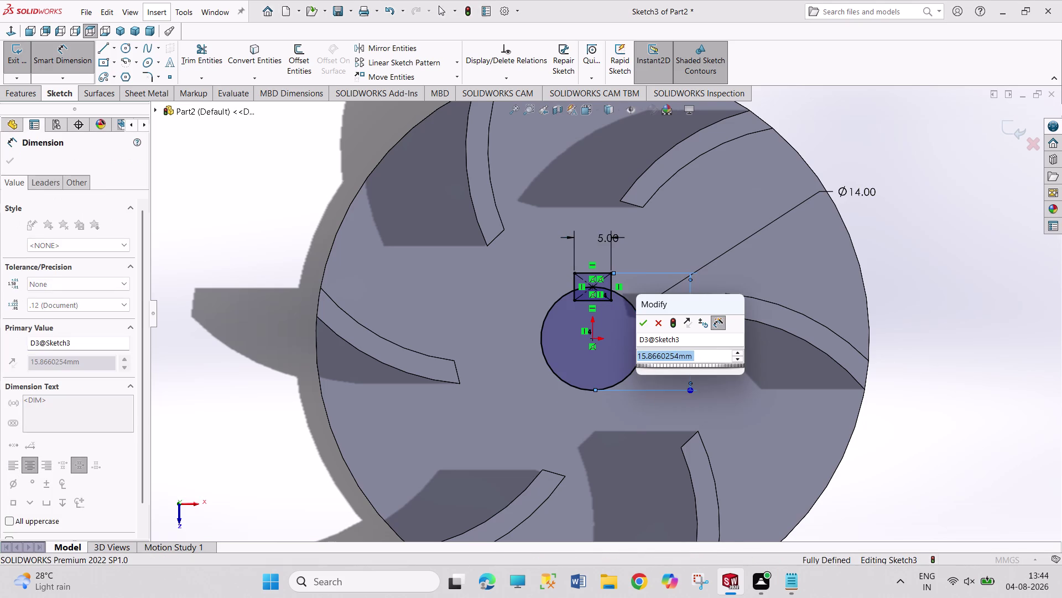
text(16.)
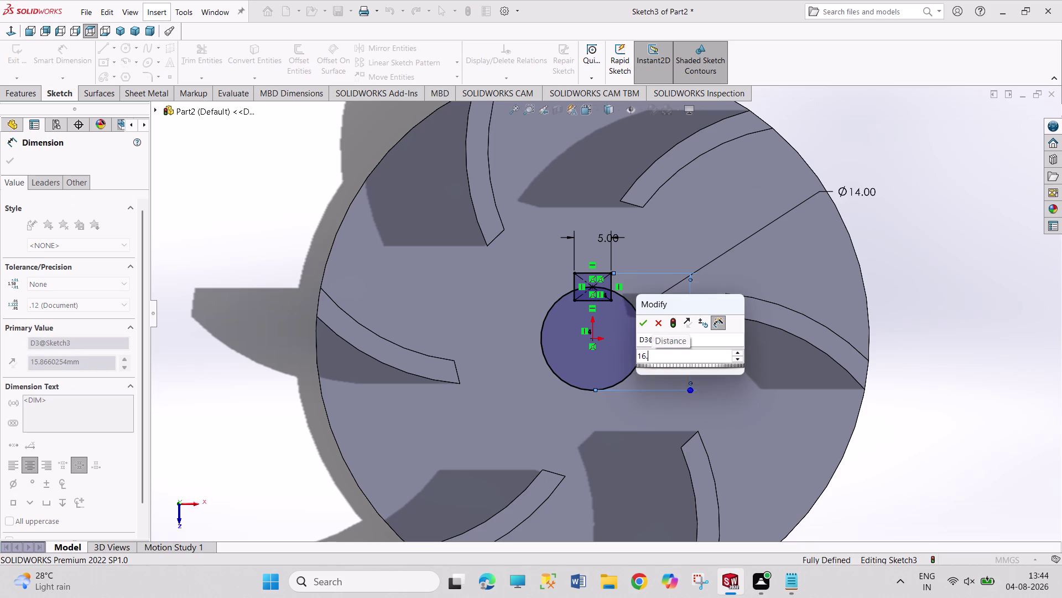
text(3)
key(Return)
right_click(985, 268)
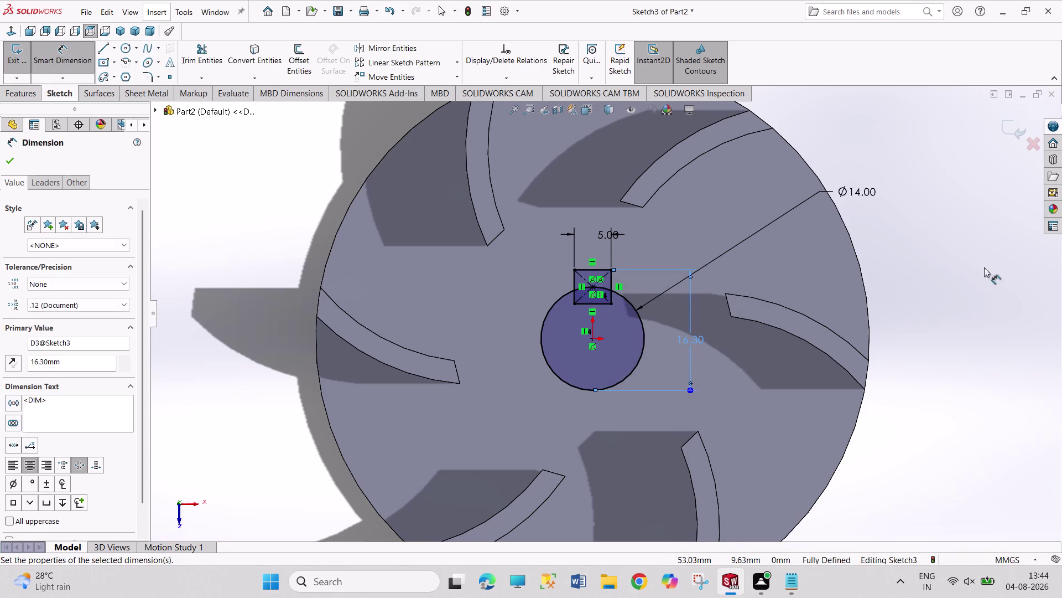
click(998, 304)
Trim the rectangle's bottom edge and inner arc into a keyhole, then exit Sketch3.
click(194, 59)
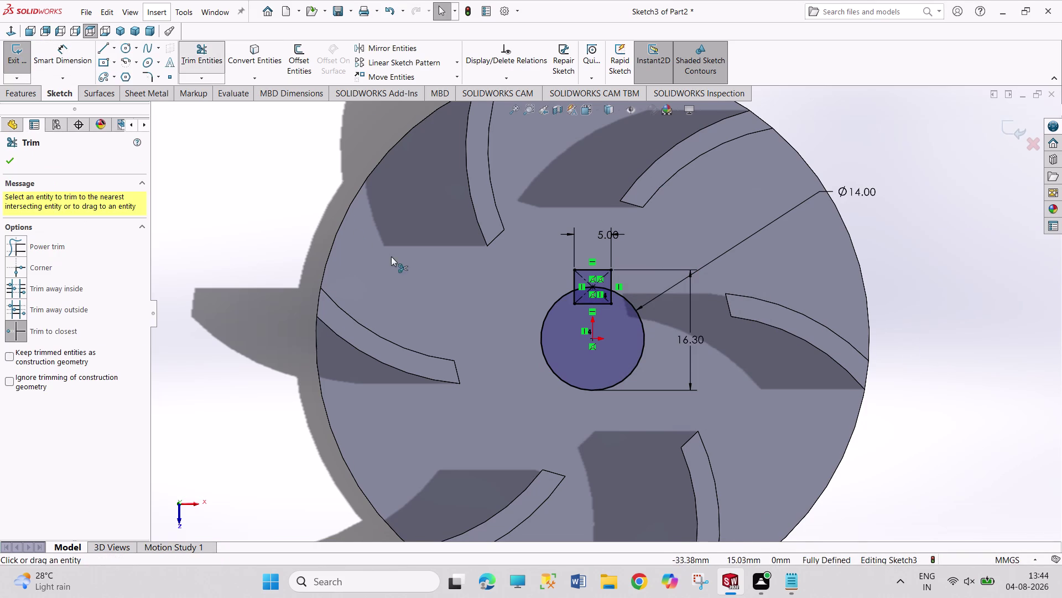
scroll(down, 3)
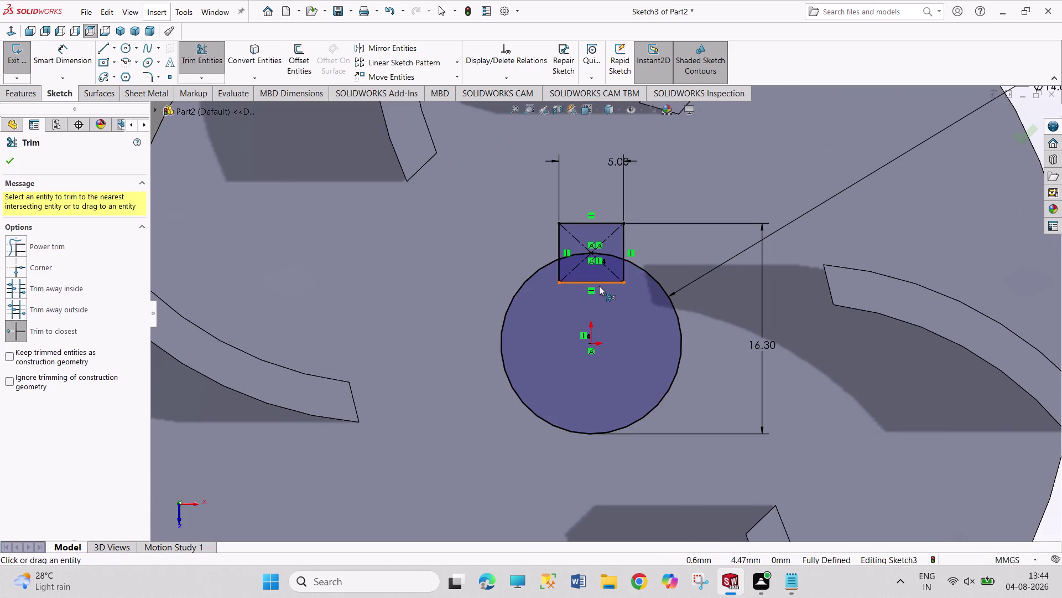
click(599, 285)
click(562, 274)
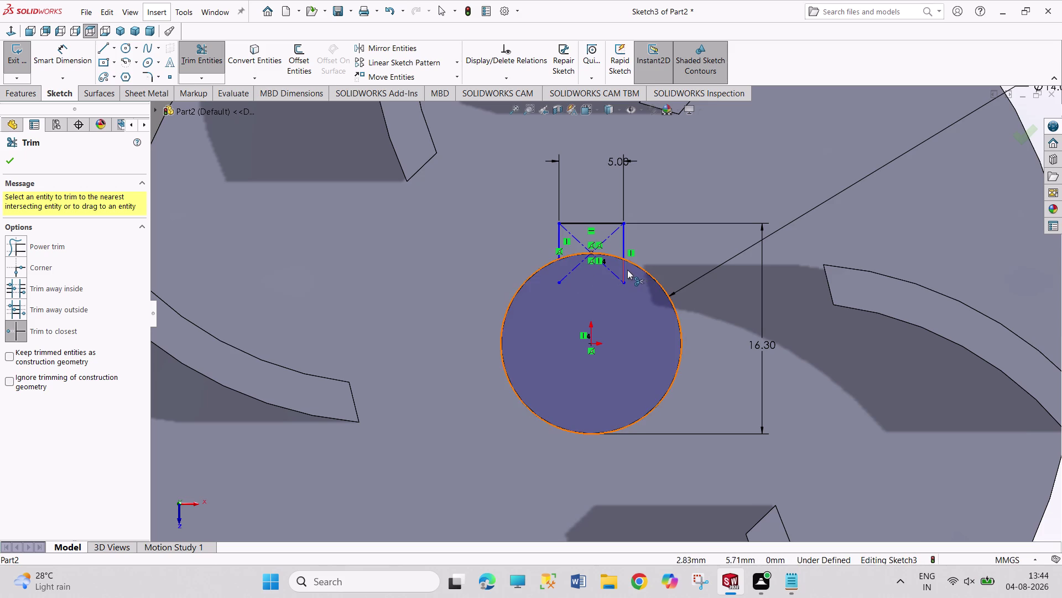
click(625, 268)
click(600, 251)
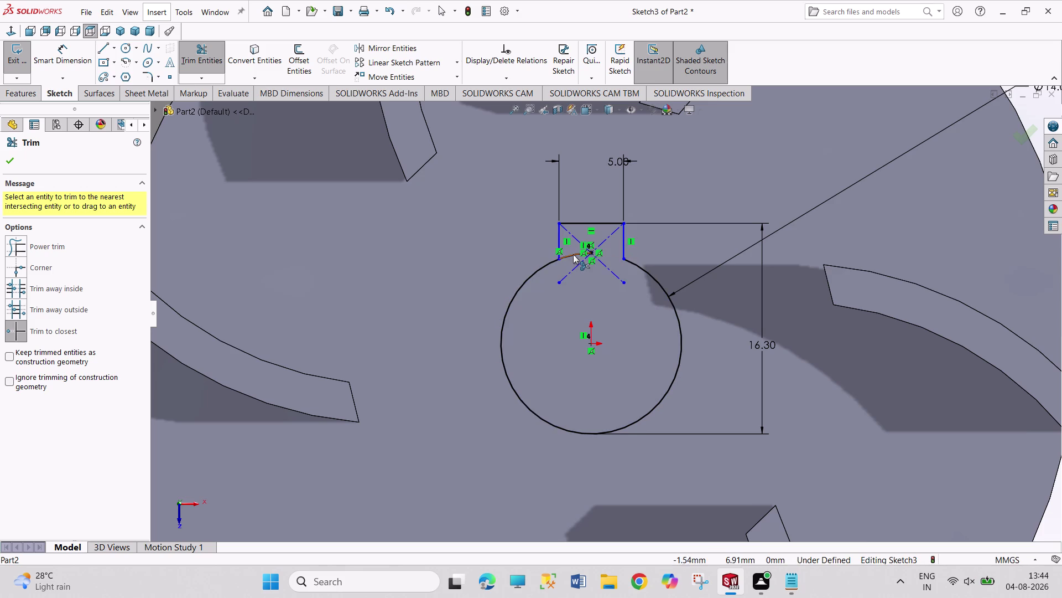
click(574, 254)
right_click(707, 187)
click(724, 223)
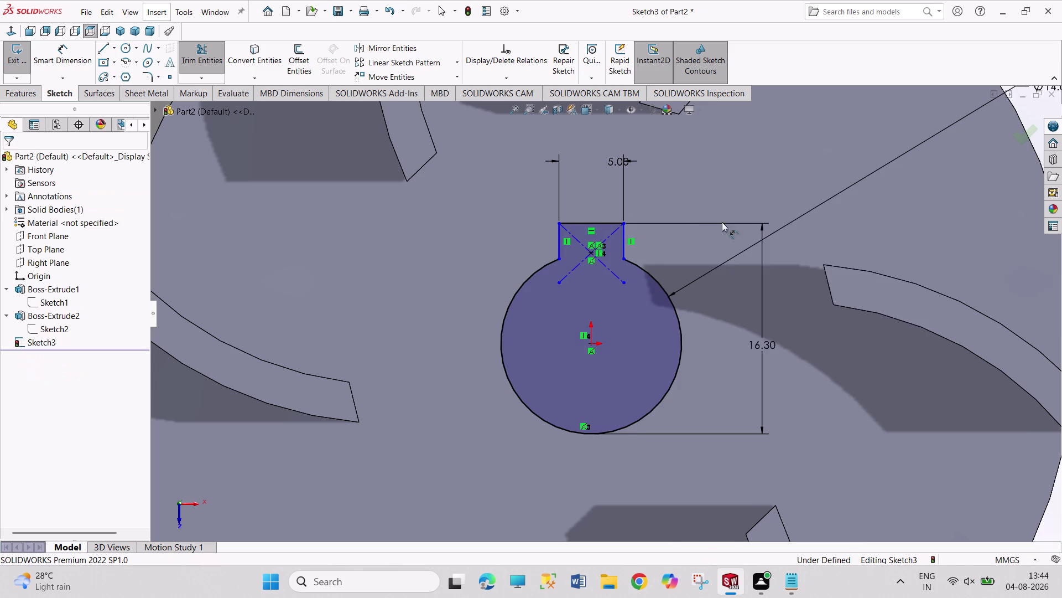
scroll(up, 3)
scroll(up, 3)
scroll(up, 3)
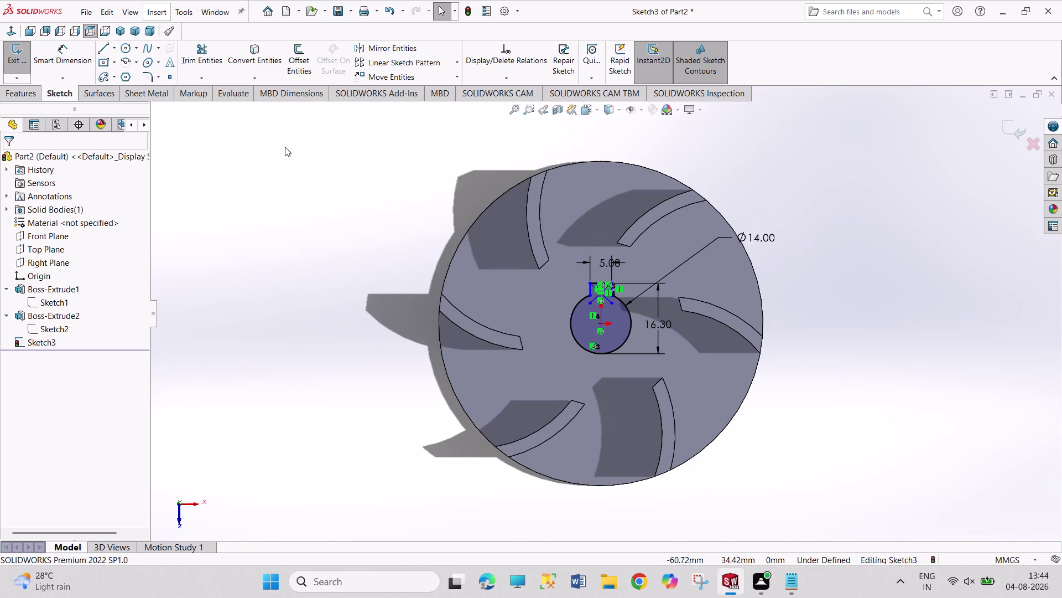
click(15, 61)
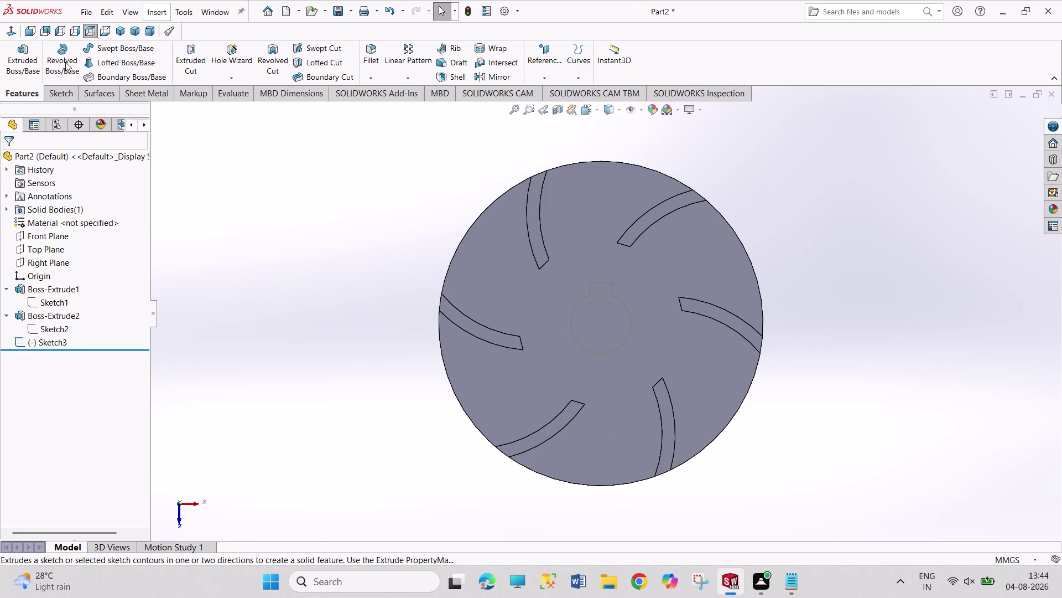
Extrude-cut the Sketch3 keyhole profile Blind 4 mm into the disc as Cut-Extrude1.
click(194, 62)
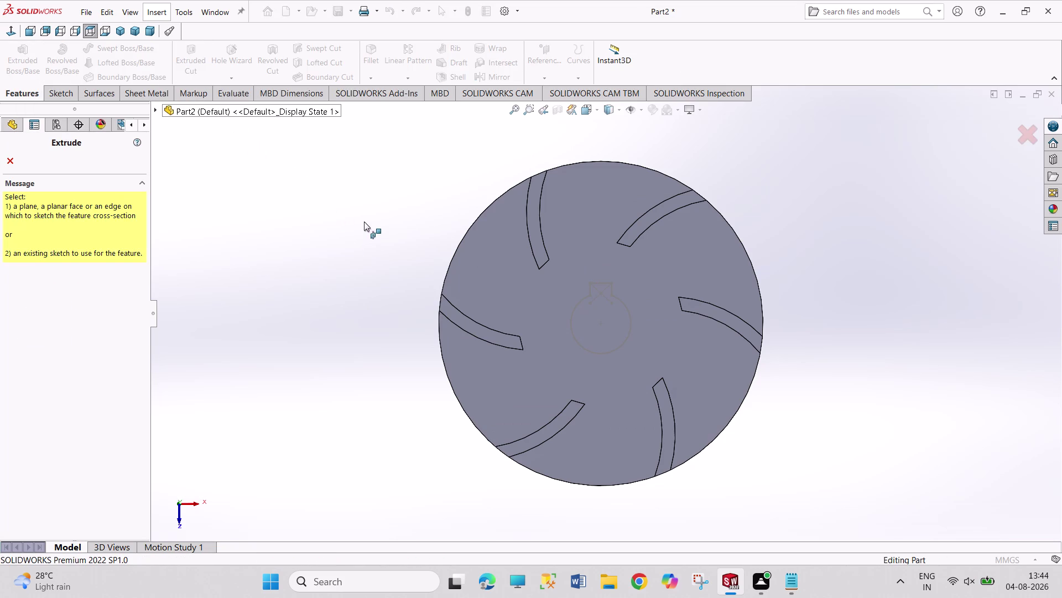
middle_drag(234, 230, 253, 247)
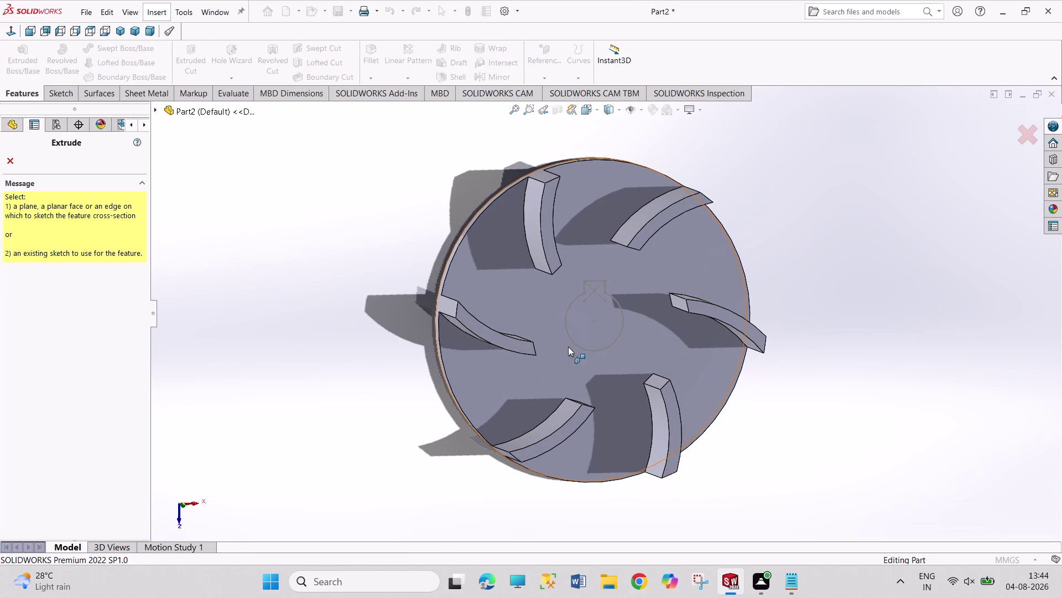
click(579, 347)
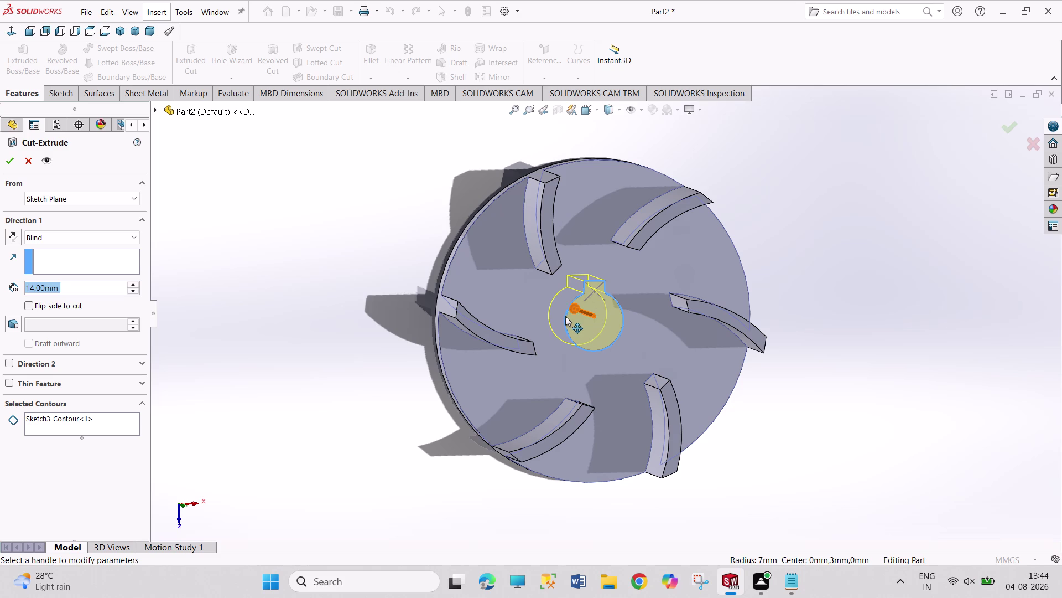
middle_drag(833, 304, 729, 306)
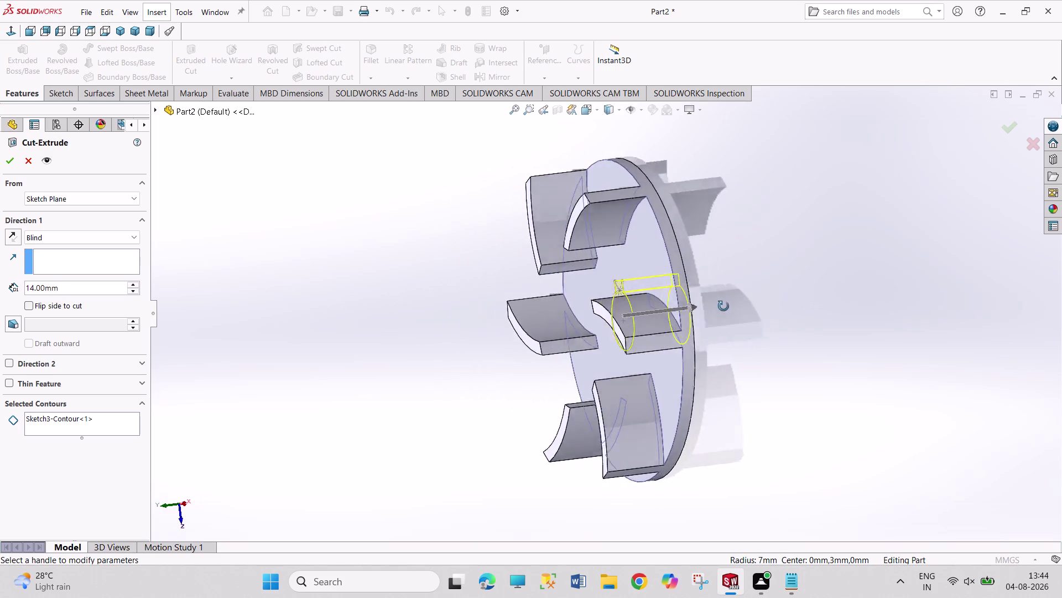
middle_drag(730, 306, 718, 338)
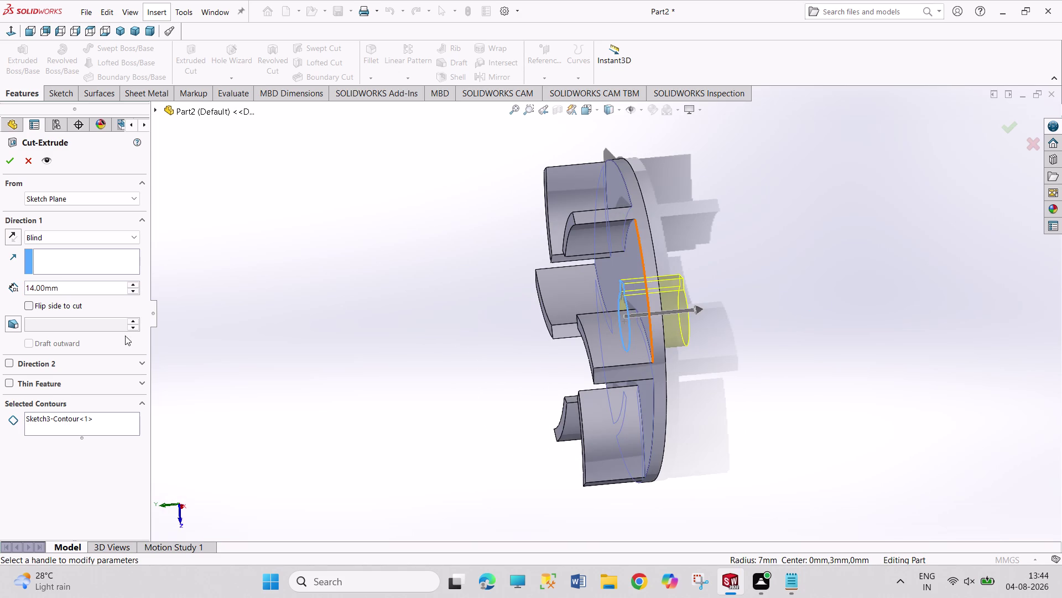
triple_click(132, 292)
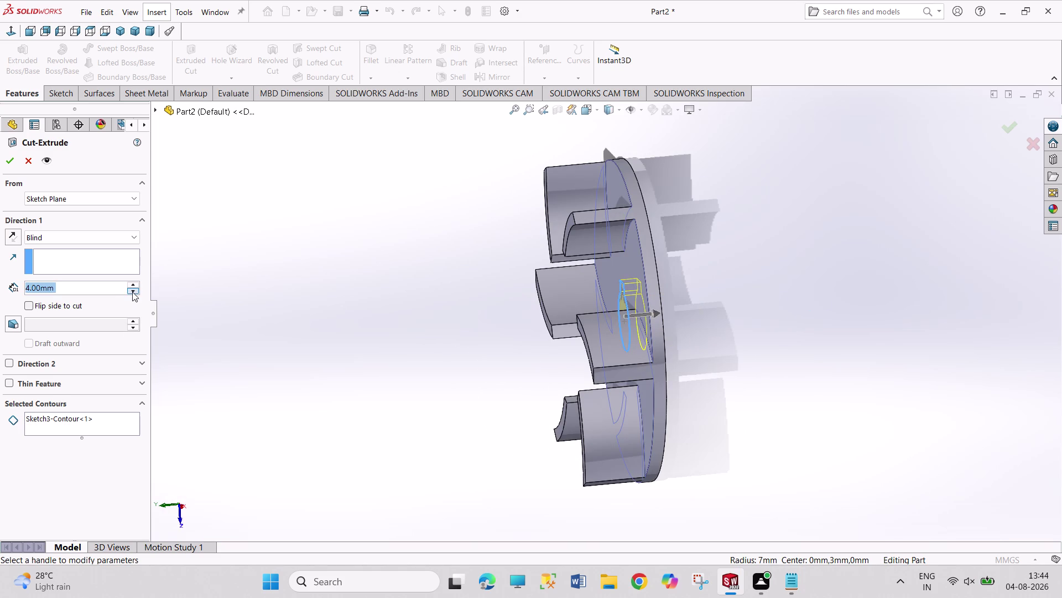
click(136, 285)
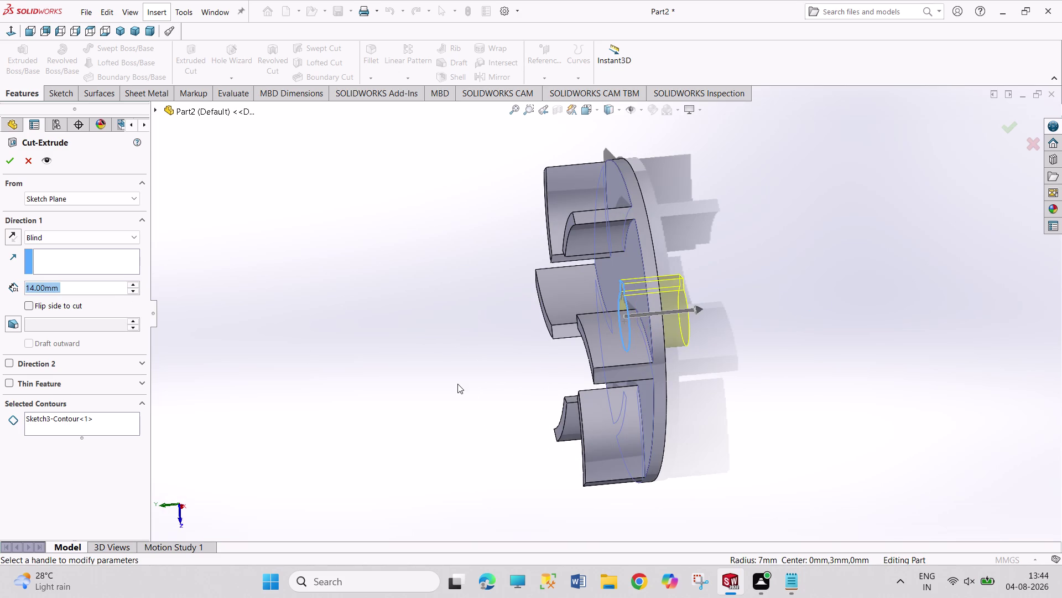
middle_drag(457, 384, 447, 382)
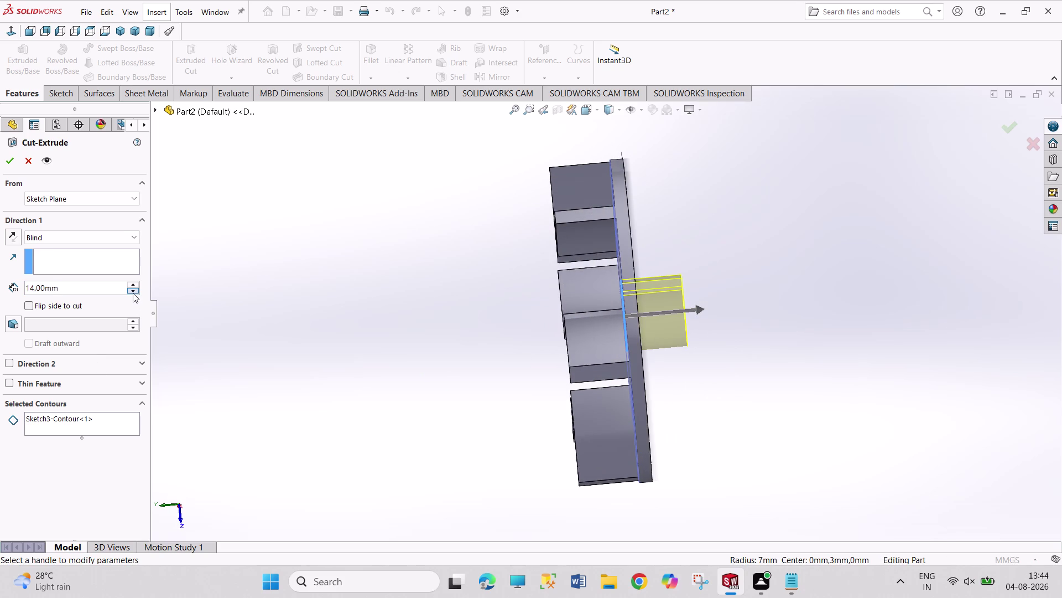
click(132, 292)
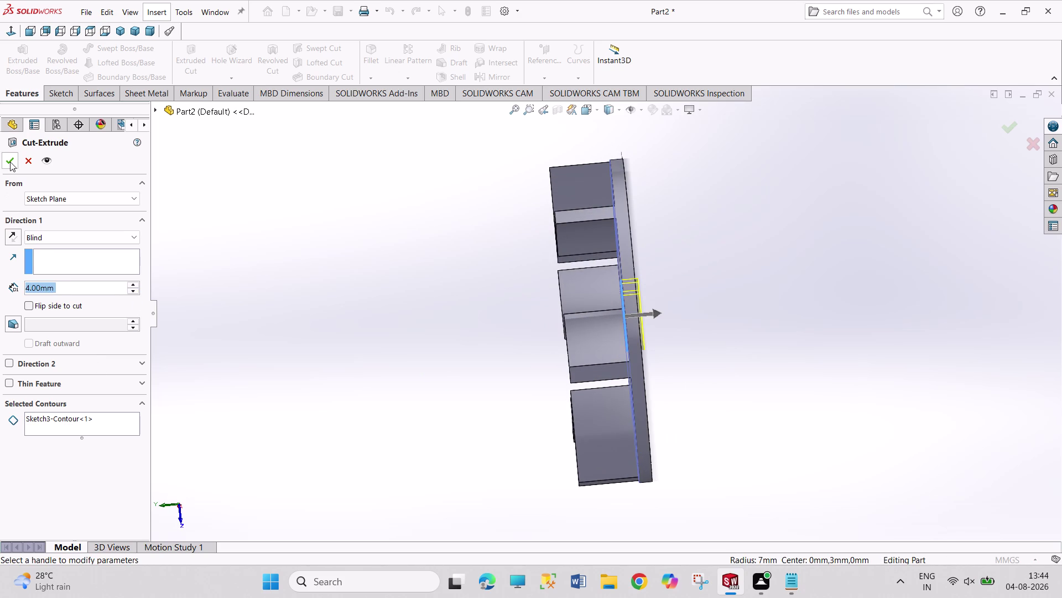
click(10, 160)
click(278, 426)
middle_drag(344, 429, 263, 420)
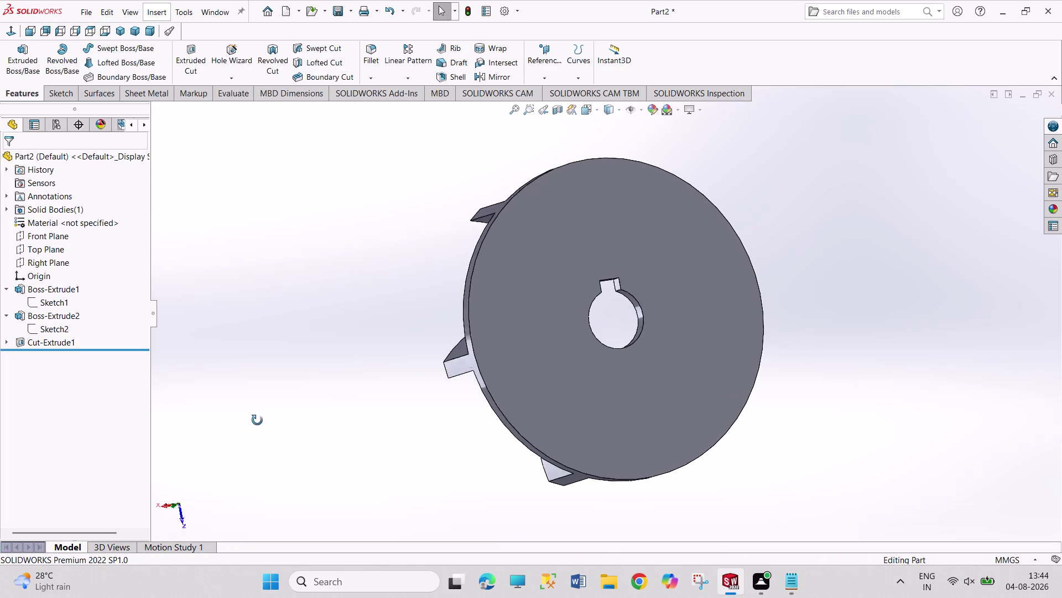
Sketch a circle at the centre of the disc's flat back face, viewed head-on.
middle_drag(263, 420, 243, 420)
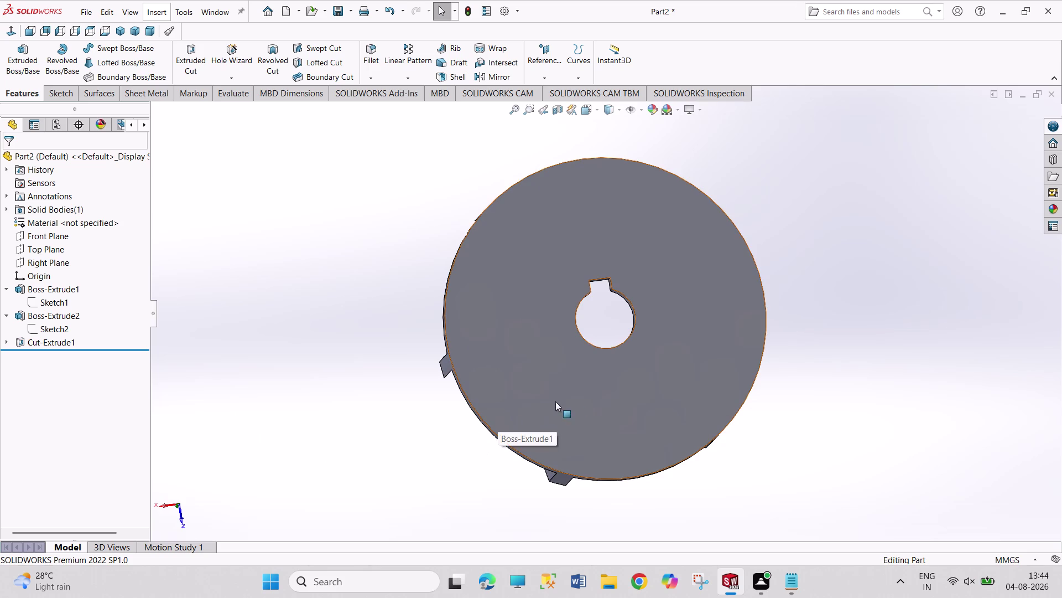
click(577, 397)
click(623, 366)
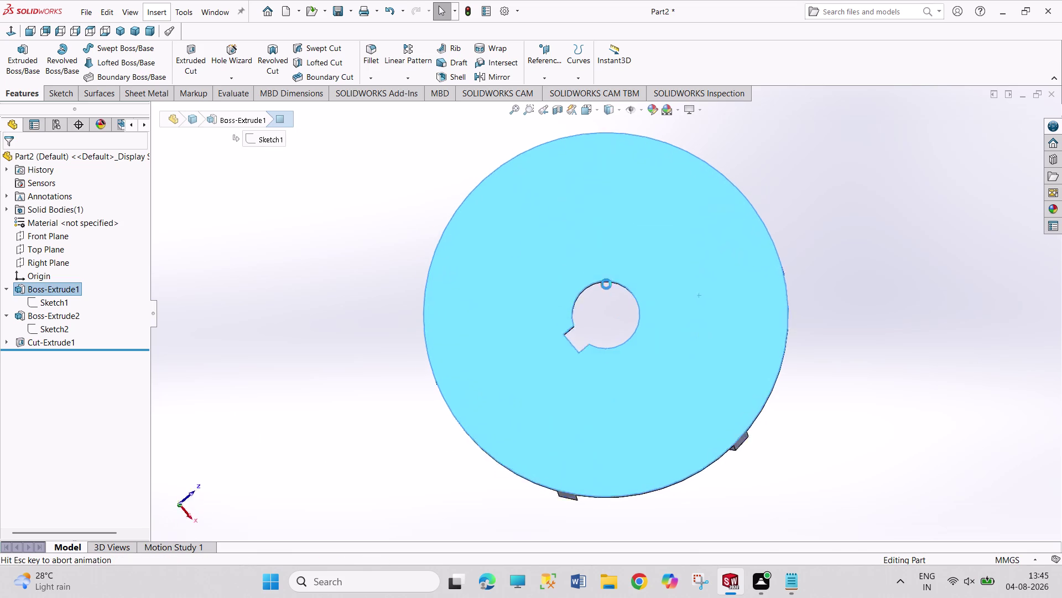
click(125, 47)
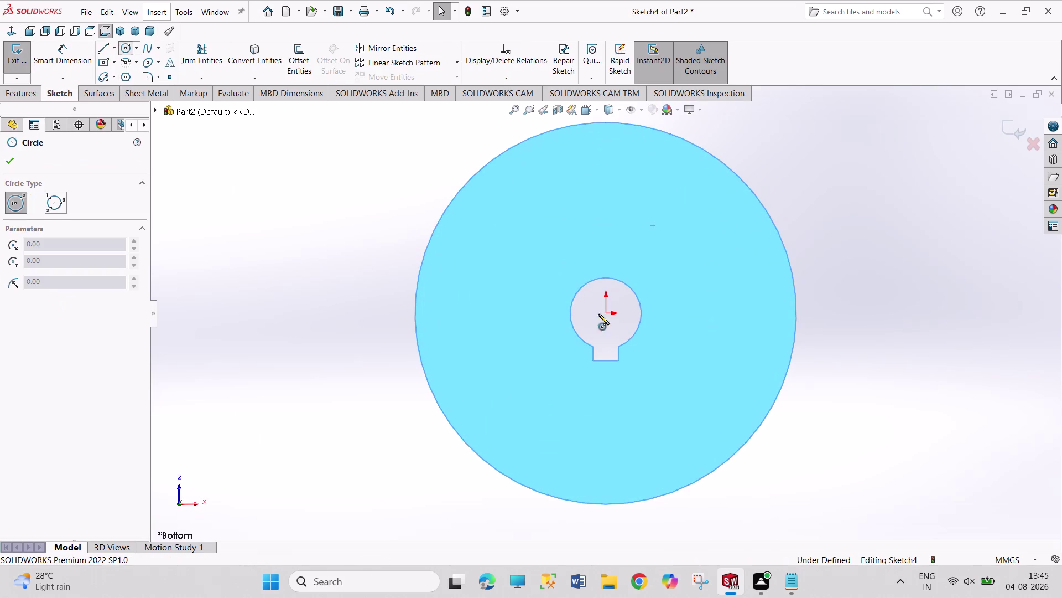
click(606, 312)
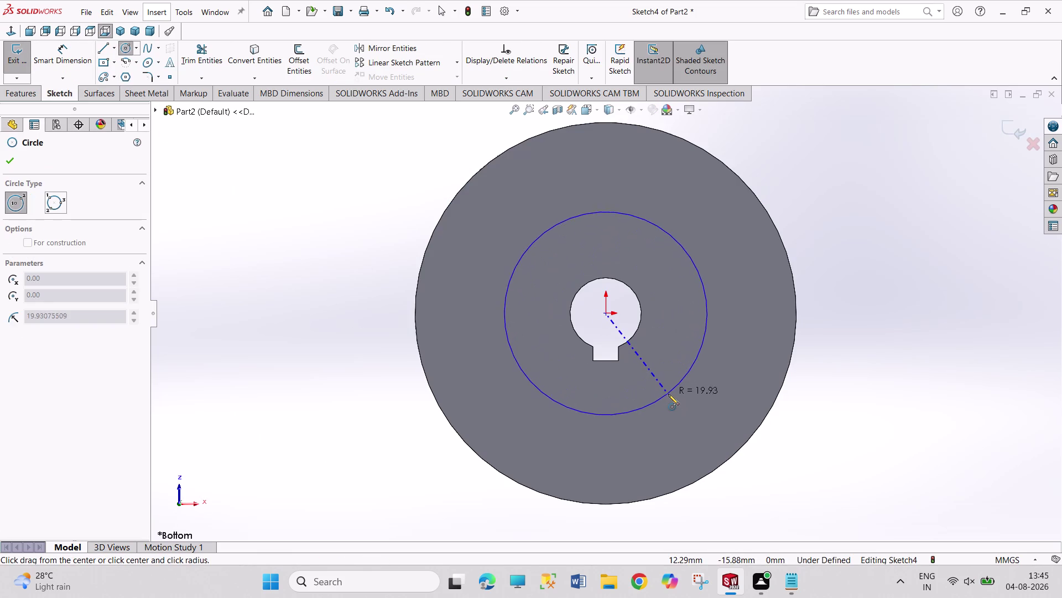
click(668, 394)
Dimension the hub circle to Ø25 mm and exit Sketch4.
right_drag(891, 395, 859, 242)
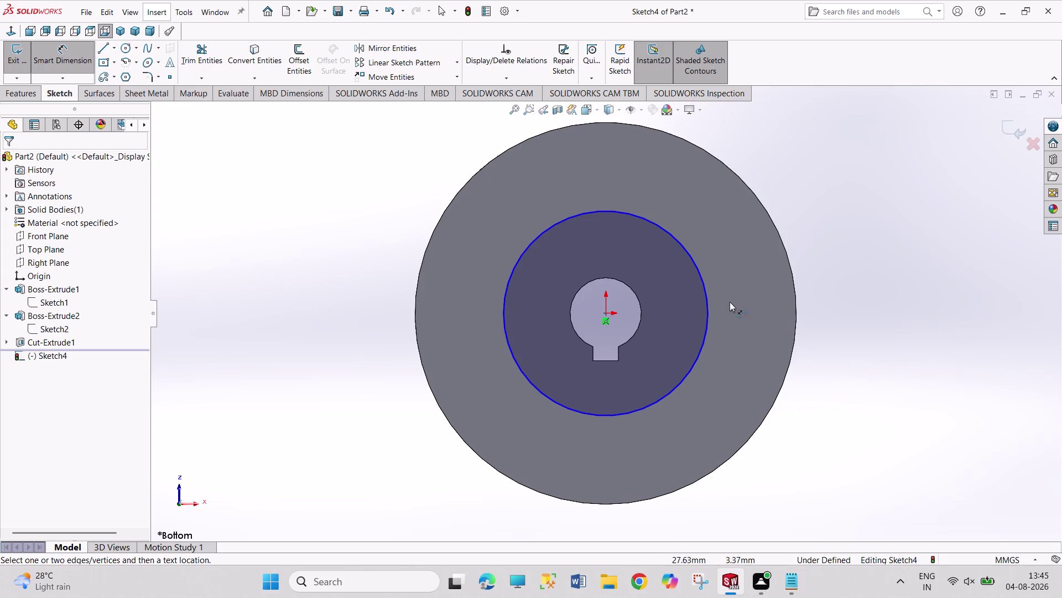
click(709, 303)
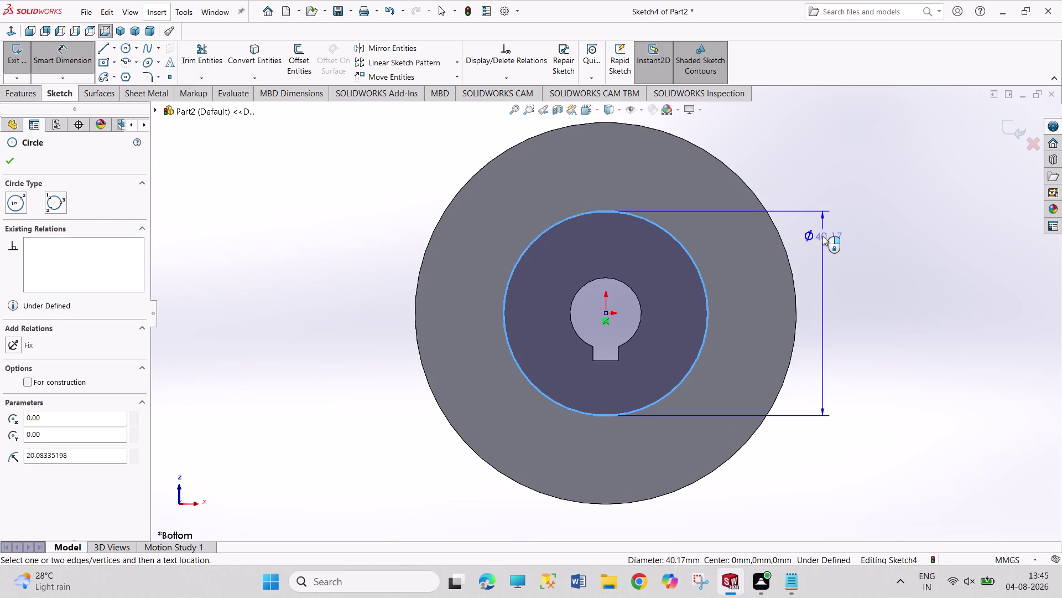
click(822, 235)
text(25)
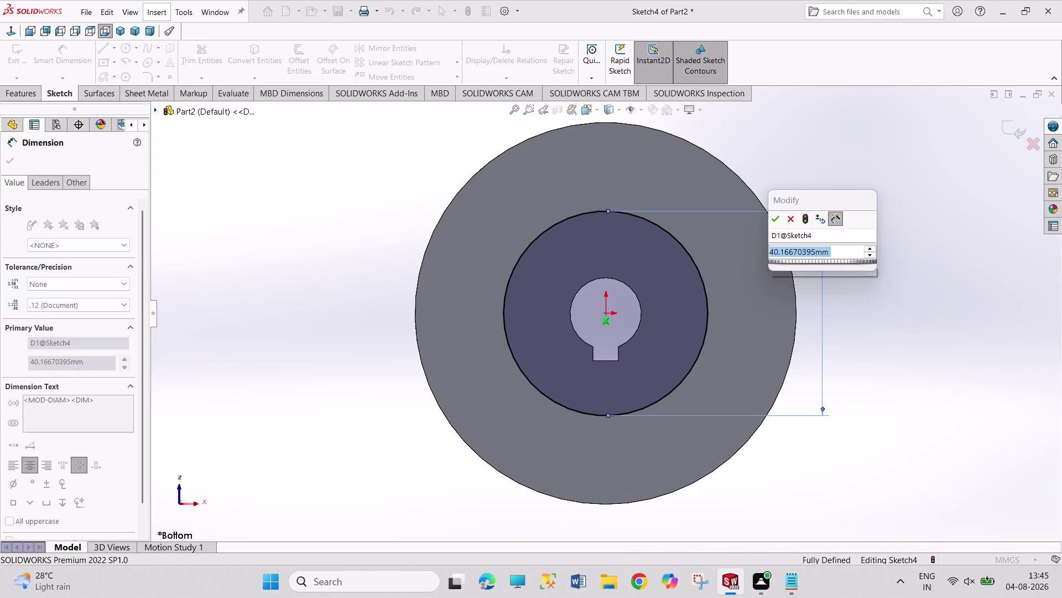
key(Return)
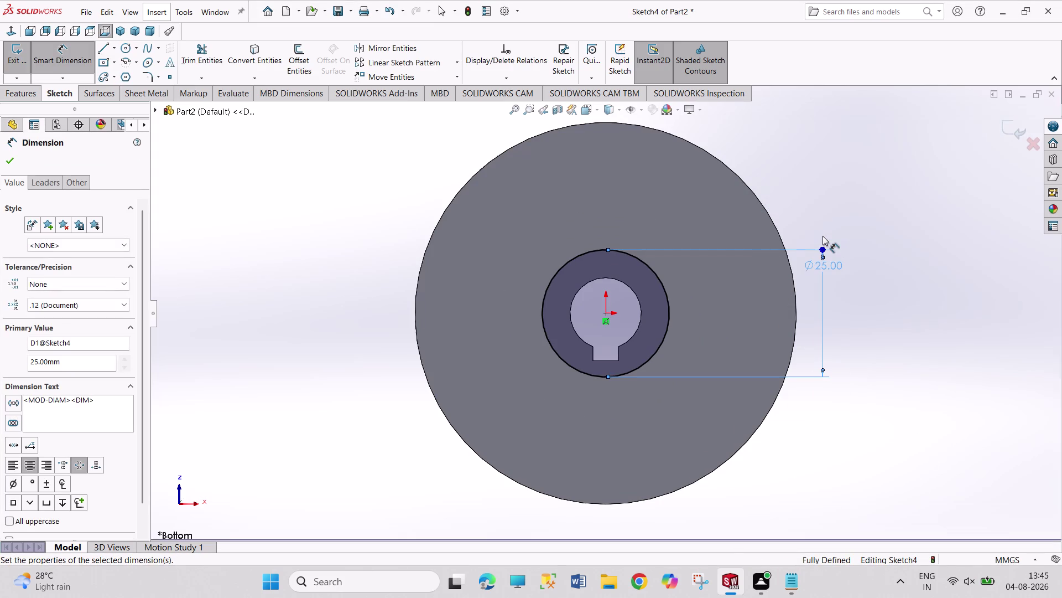
right_click(927, 295)
click(938, 336)
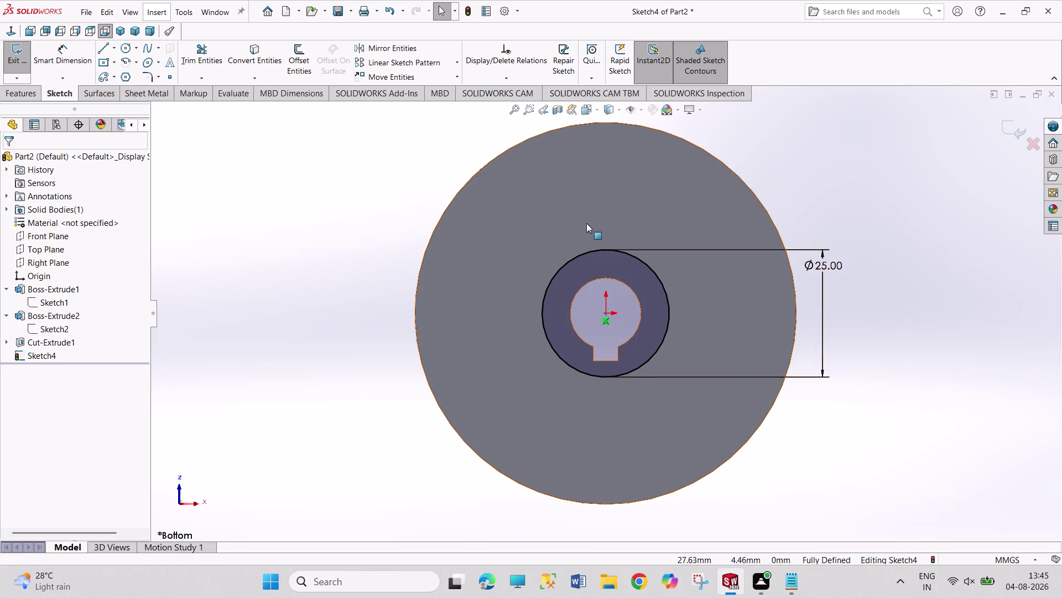
click(22, 59)
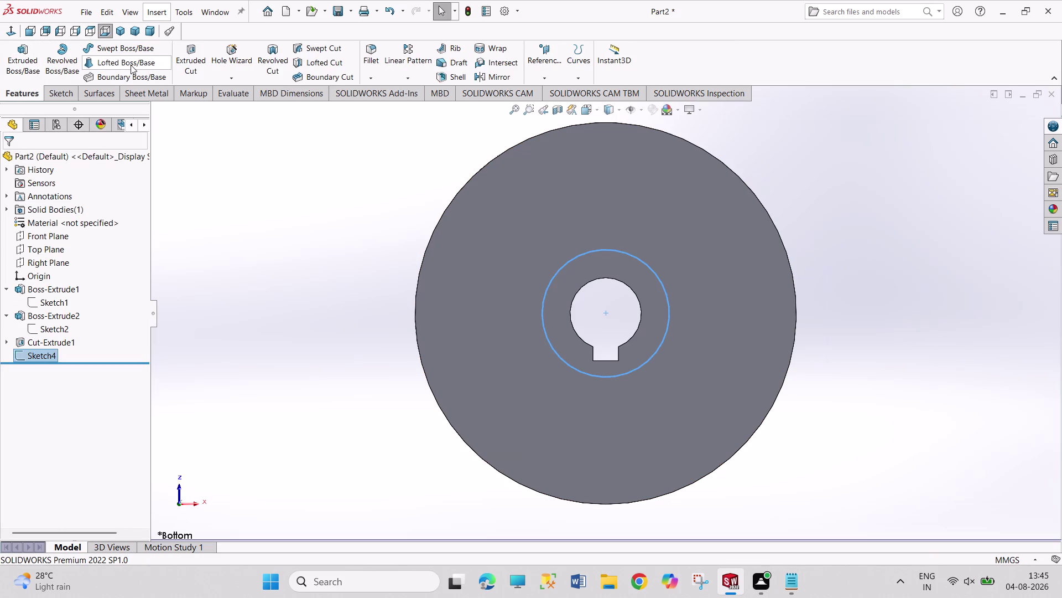
Extrude the Ø25 circle 16 mm Blind as Boss-Extrude3.
click(29, 59)
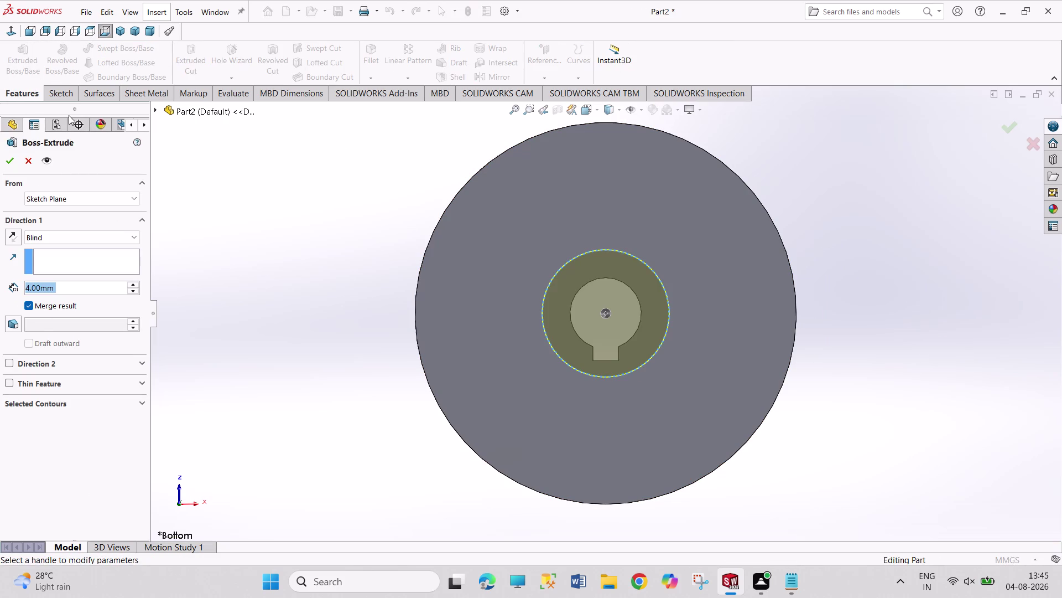
text(16)
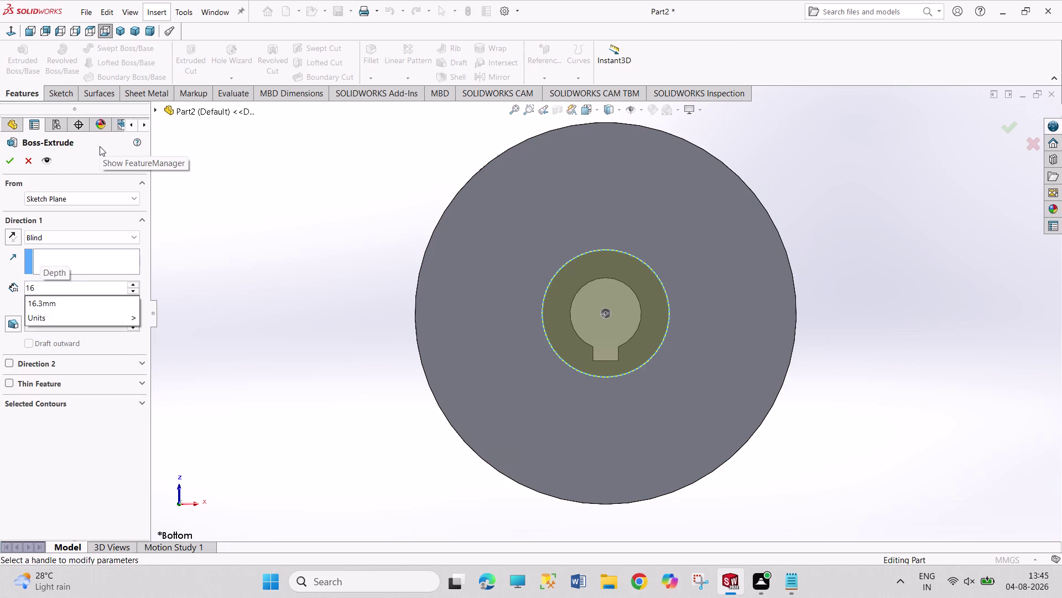
key(Return)
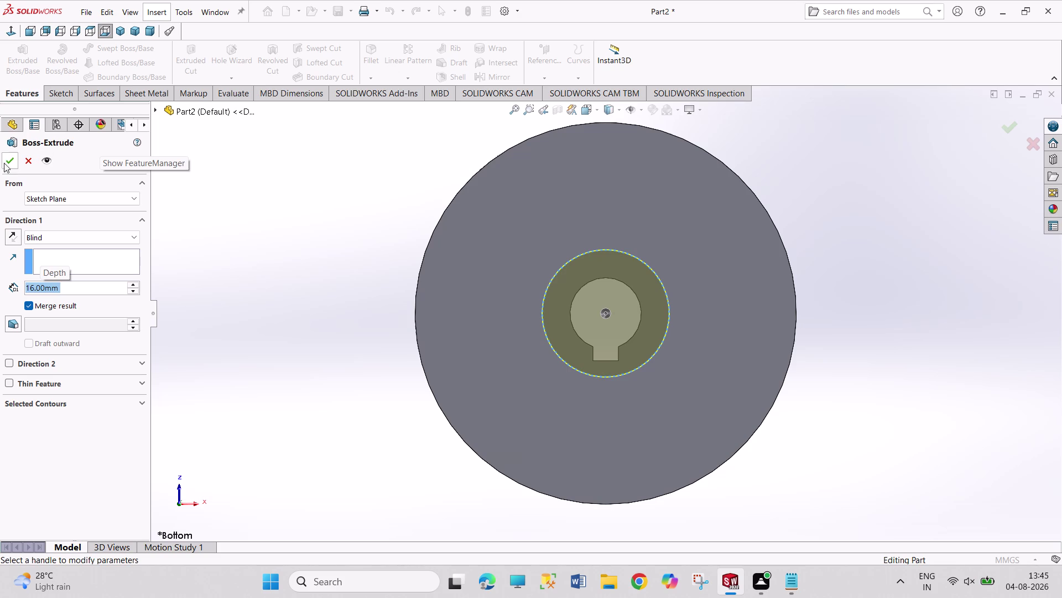
click(3, 160)
Start a new sketch on the hub's end face with the keyed hole.
click(119, 33)
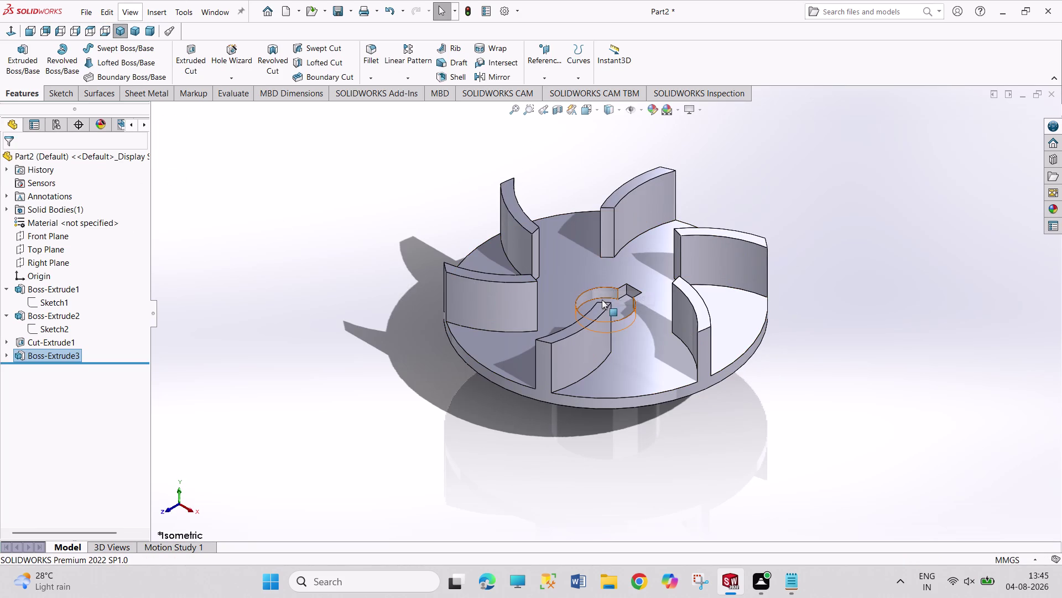
click(618, 303)
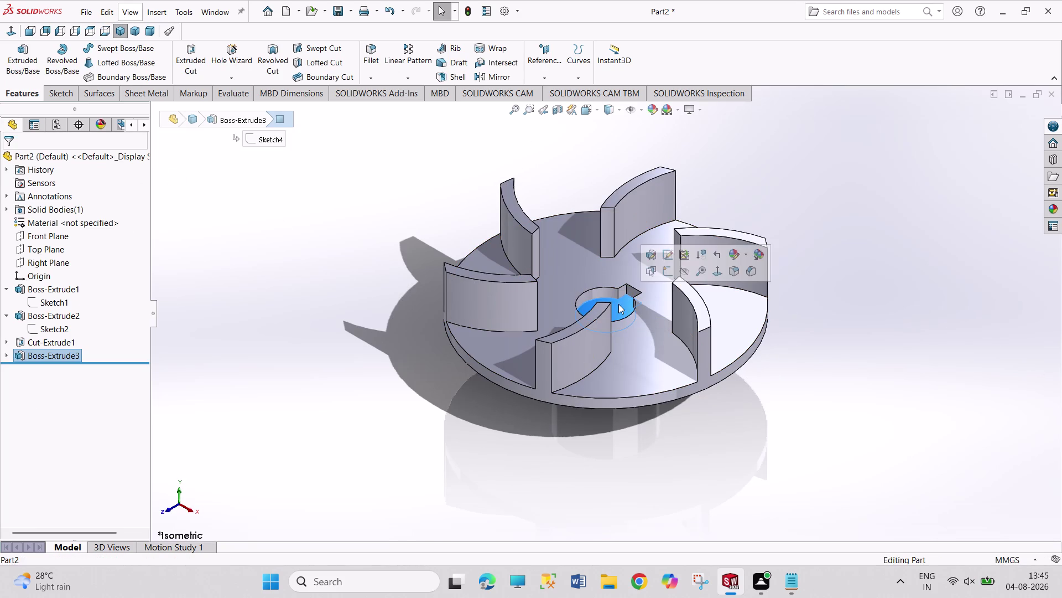
click(666, 275)
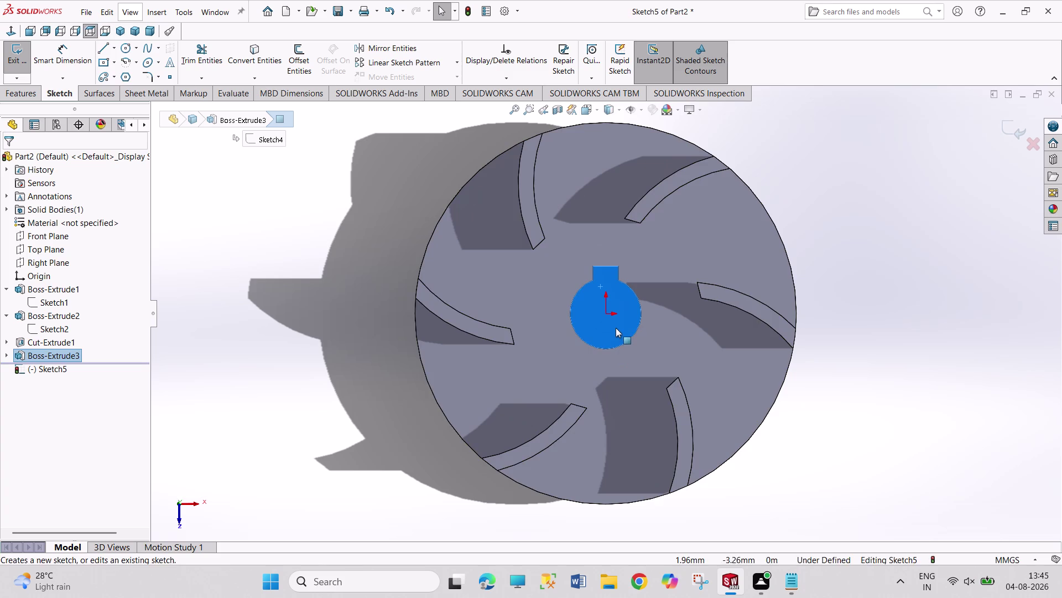
Convert the keyed hole edges into Sketch5 on the hub end face.
click(239, 52)
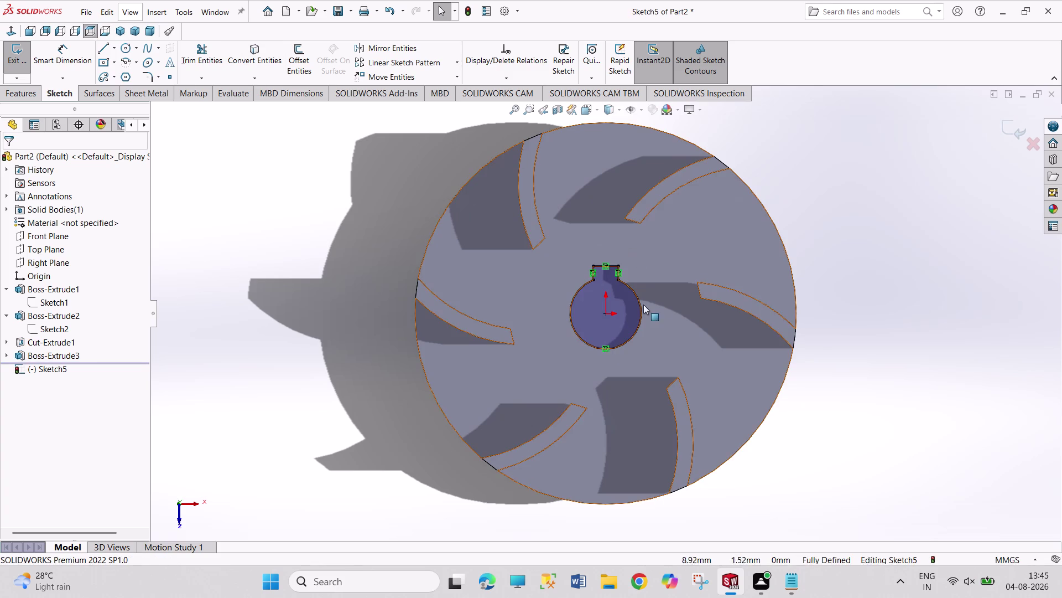
click(641, 314)
scroll(down, 3)
click(614, 293)
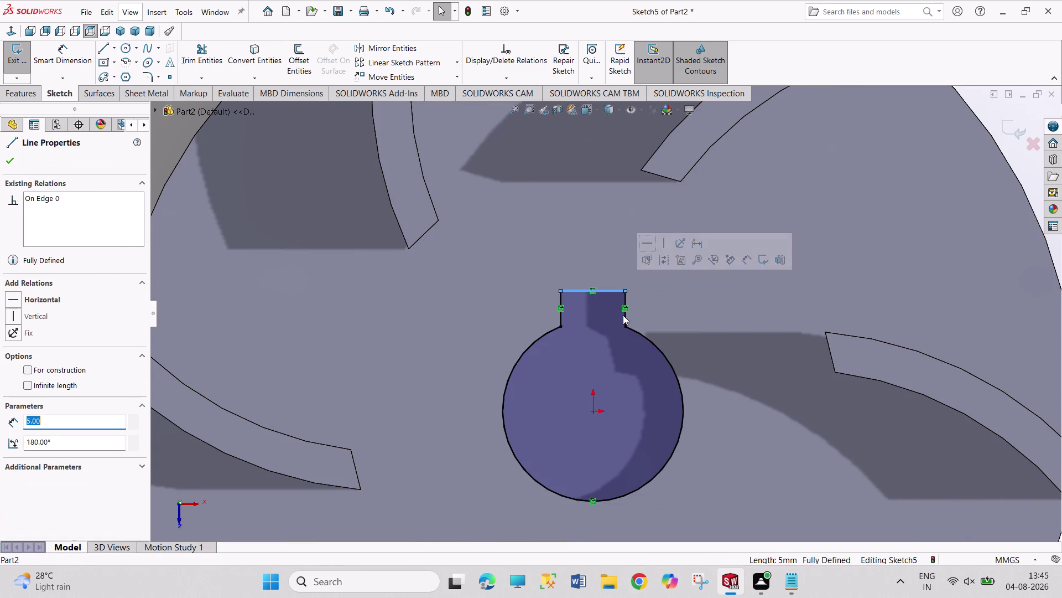
click(625, 316)
click(562, 314)
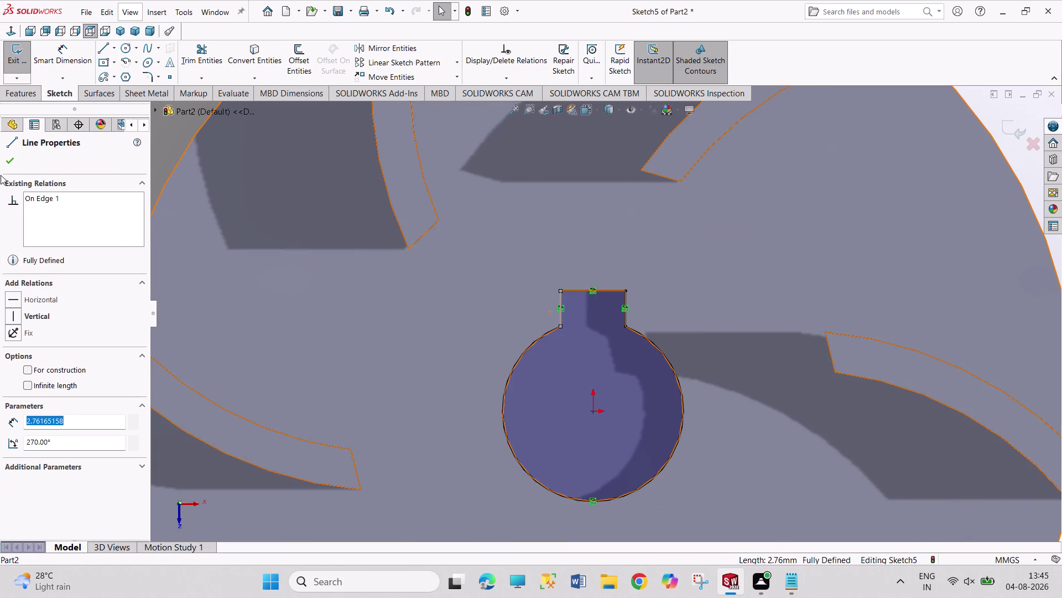
click(13, 164)
middle_drag(513, 305, 493, 305)
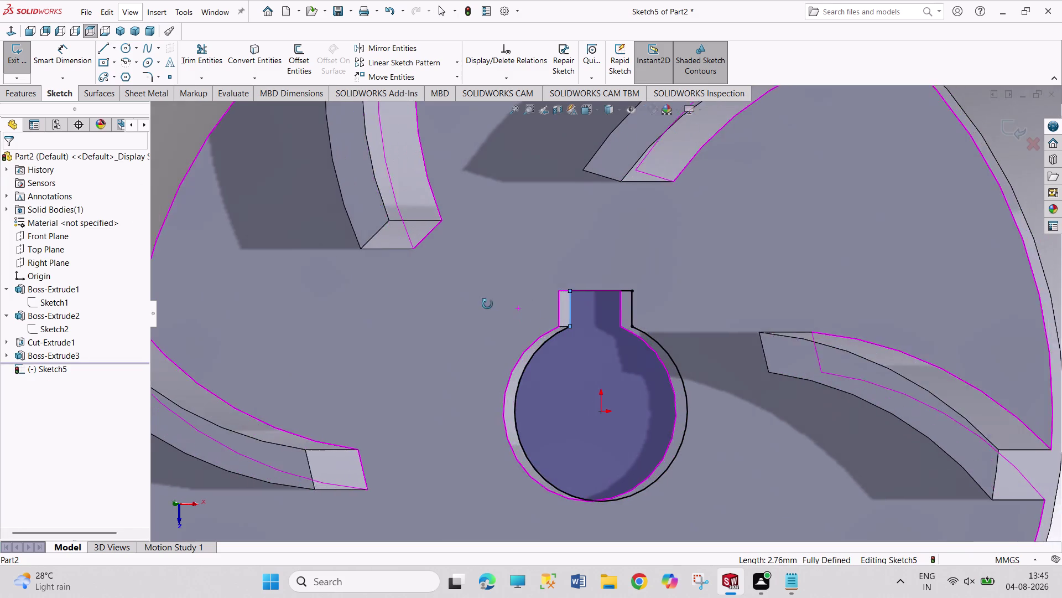
middle_drag(492, 305, 346, 292)
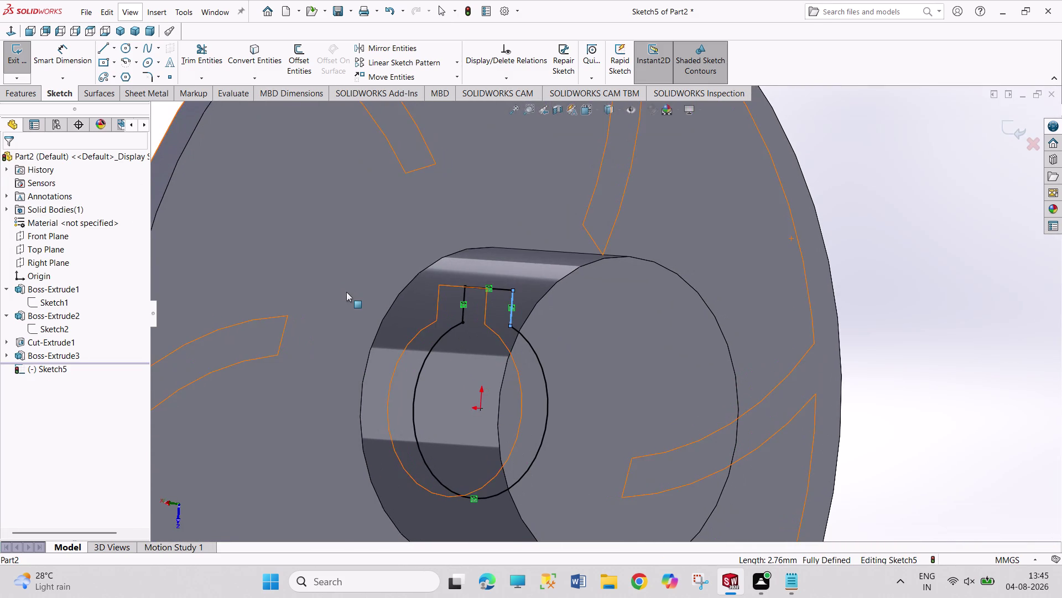
scroll(up, 3)
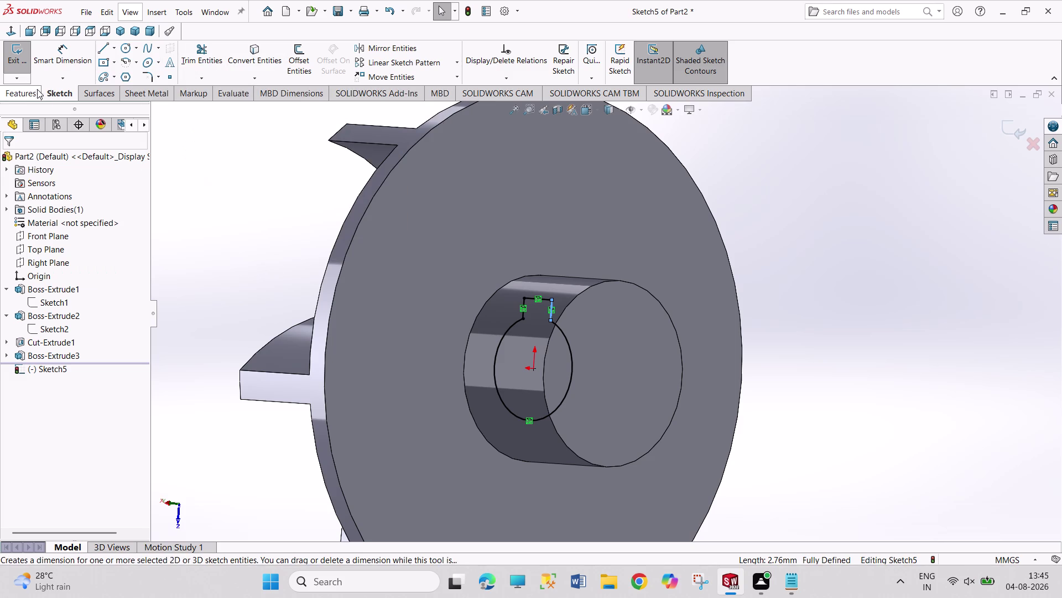
click(22, 92)
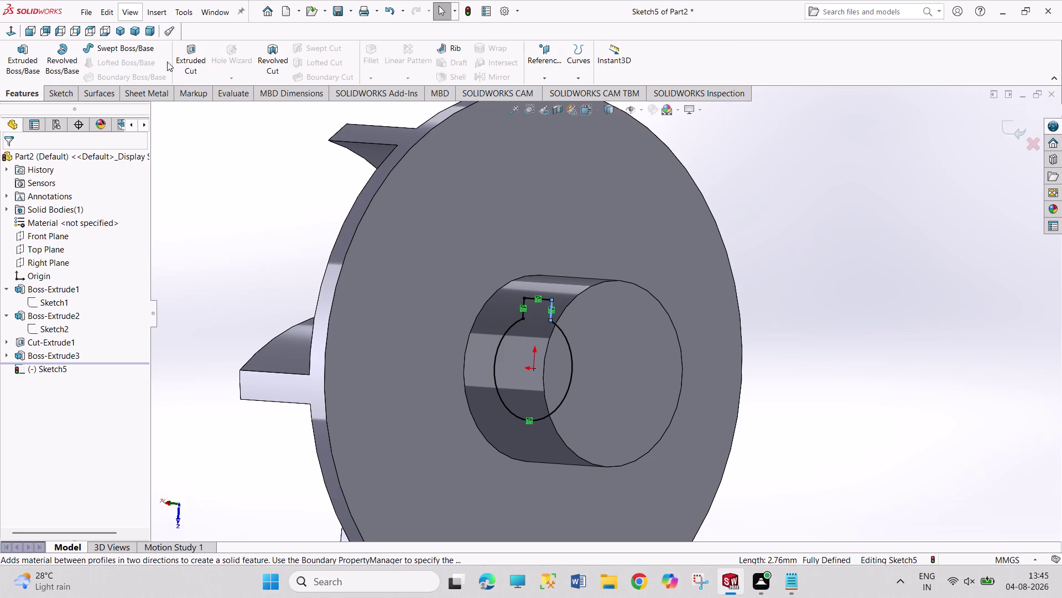
click(202, 61)
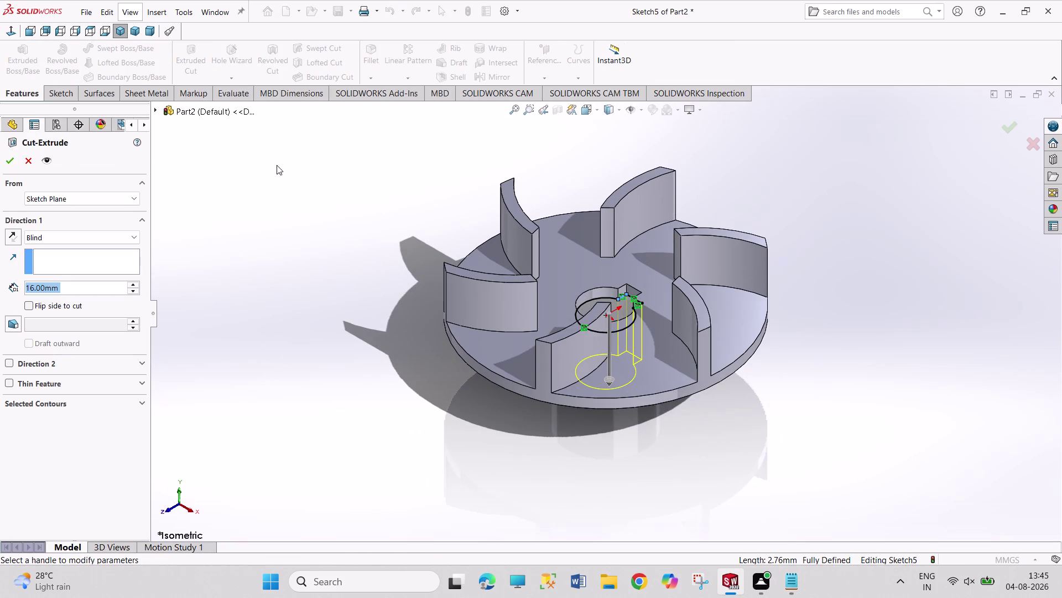
Accept the Blind 16 mm keyed cut and orbit to inspect the hub bore.
middle_drag(267, 186, 208, 40)
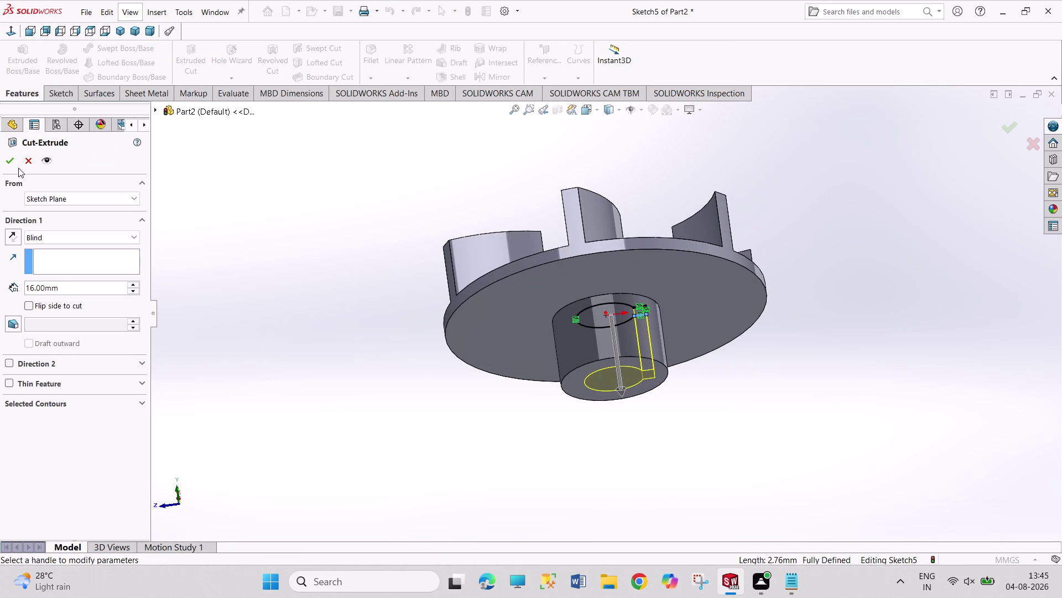
click(9, 164)
click(296, 212)
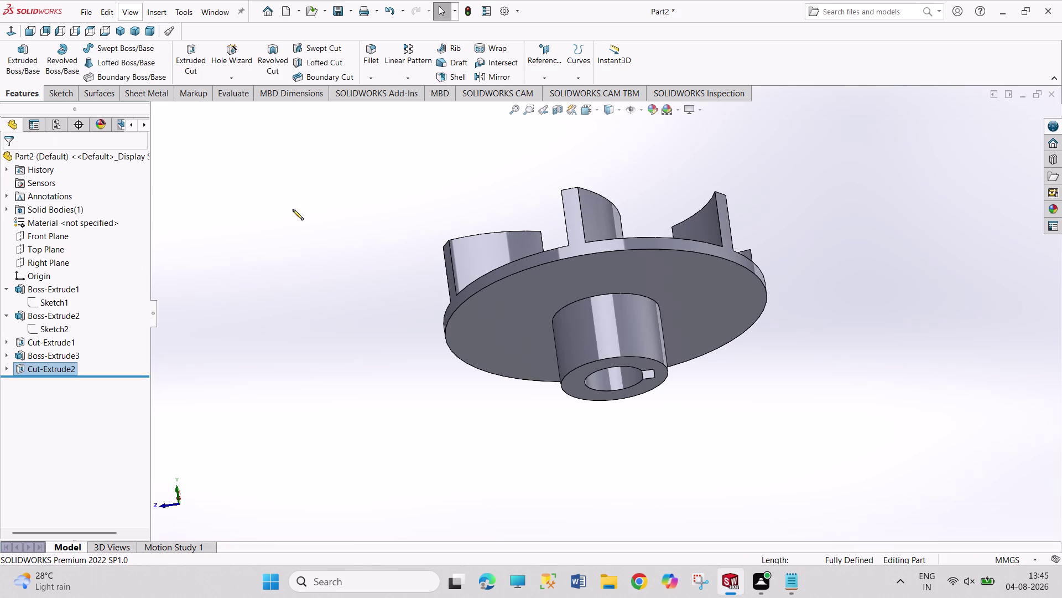
middle_drag(302, 203, 309, 326)
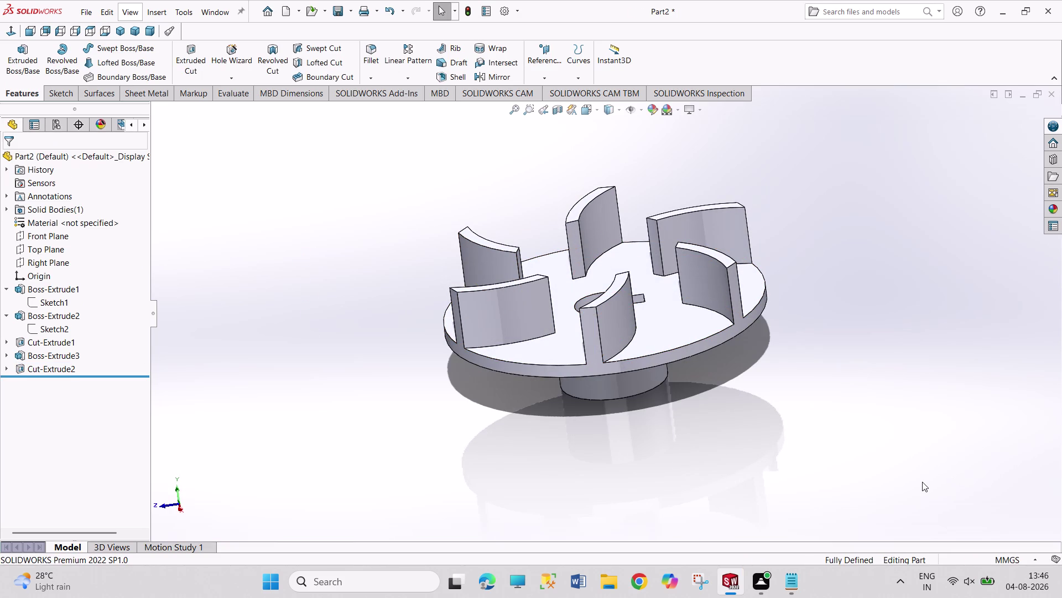
middle_drag(995, 483, 984, 474)
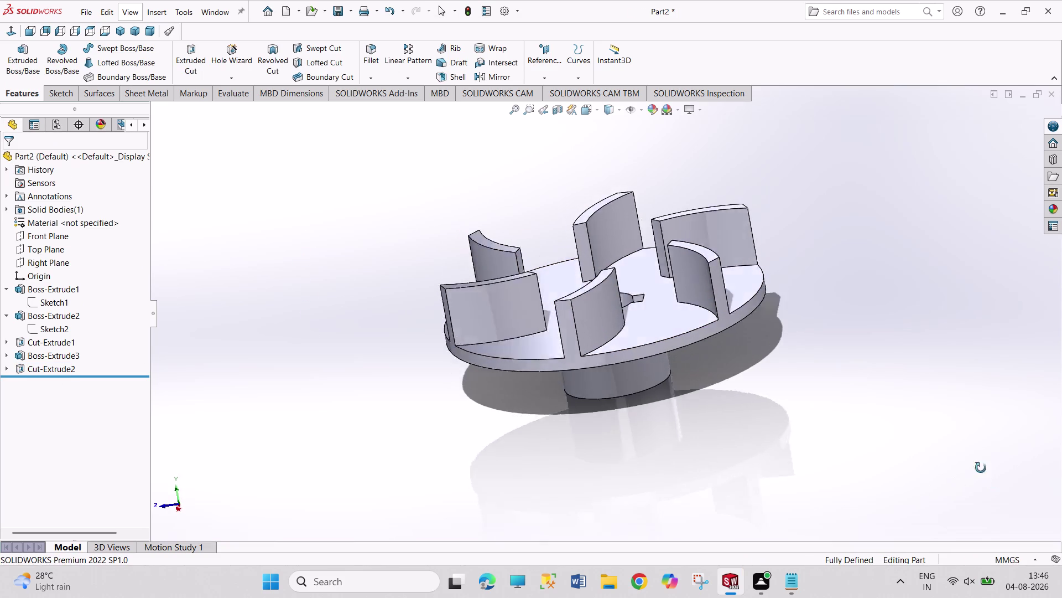
middle_drag(984, 474, 902, 316)
middle_drag(893, 302, 887, 291)
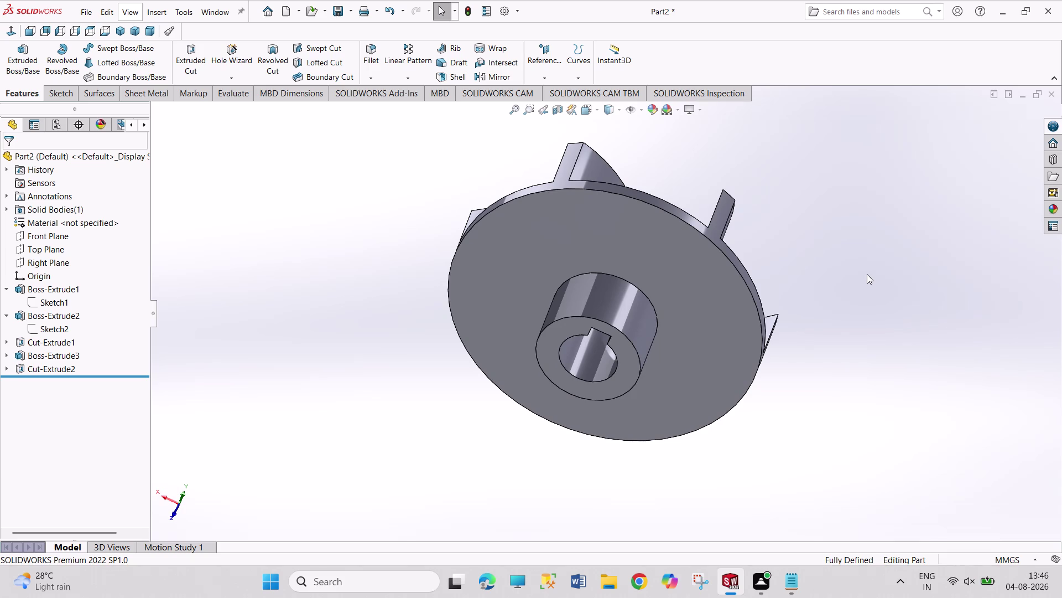
middle_drag(495, 194, 498, 291)
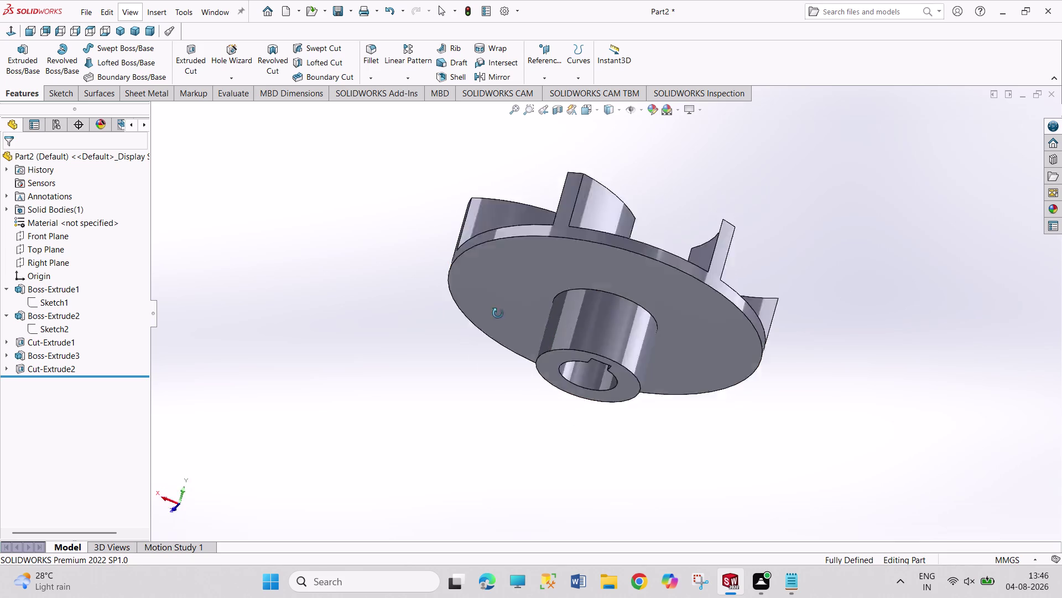
middle_drag(497, 291, 446, 480)
middle_drag(447, 461, 445, 282)
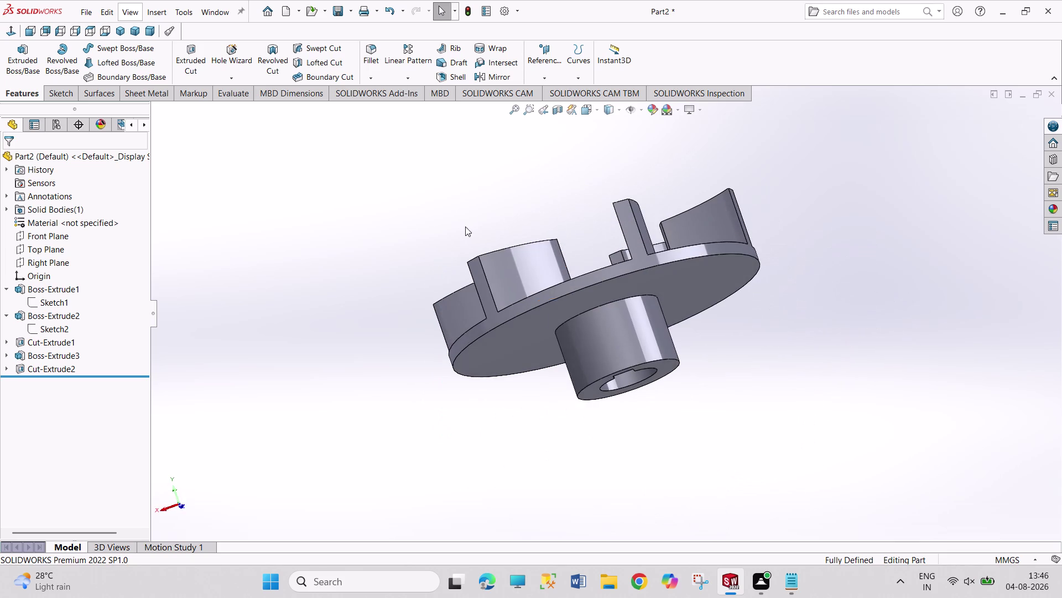
click(614, 301)
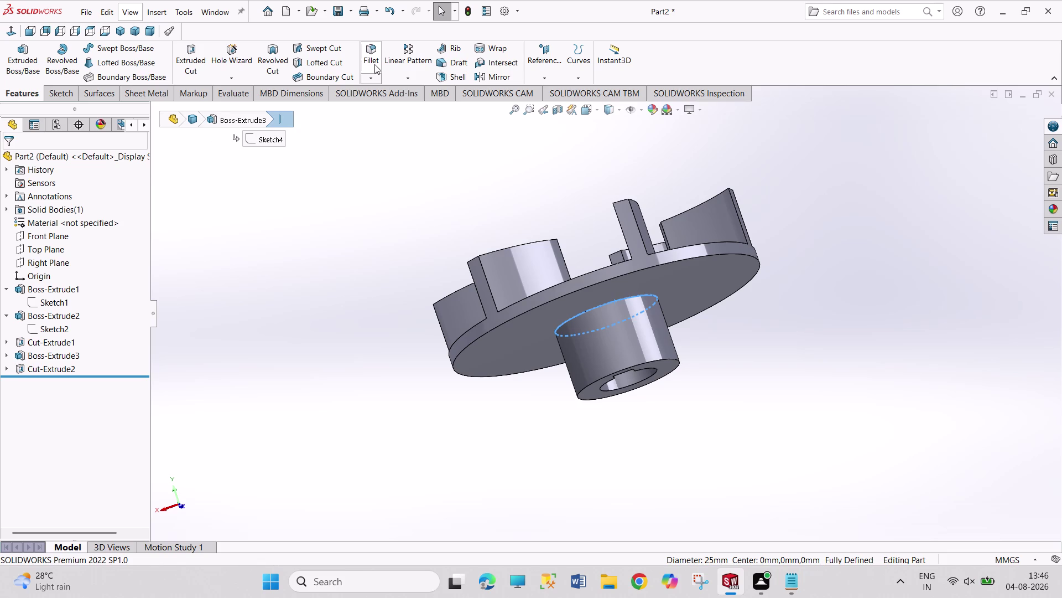
Fillet the hub-to-disc edge with a 6 mm radius.
click(375, 65)
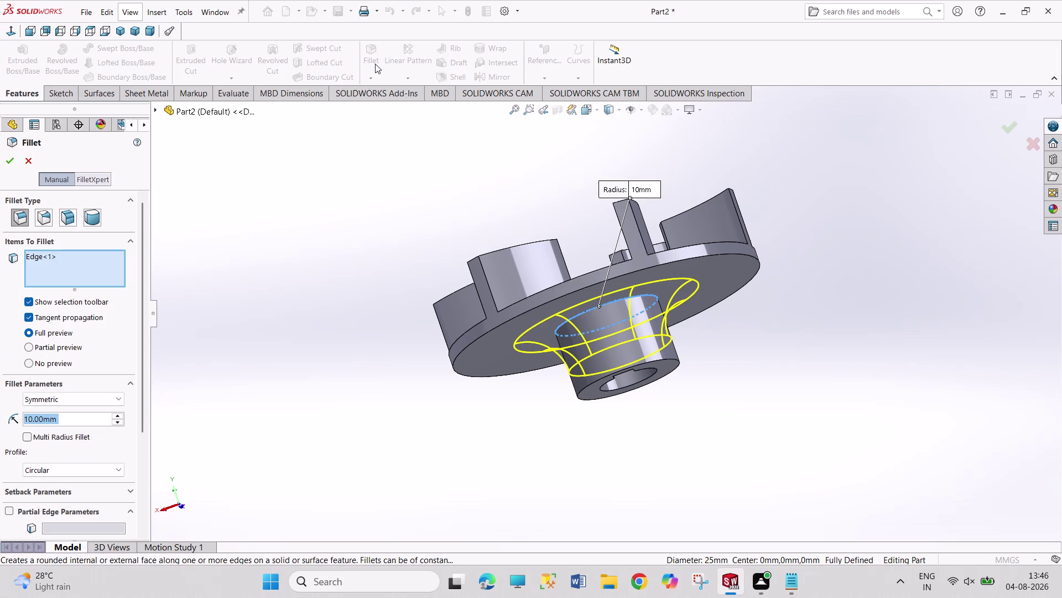
key(6)
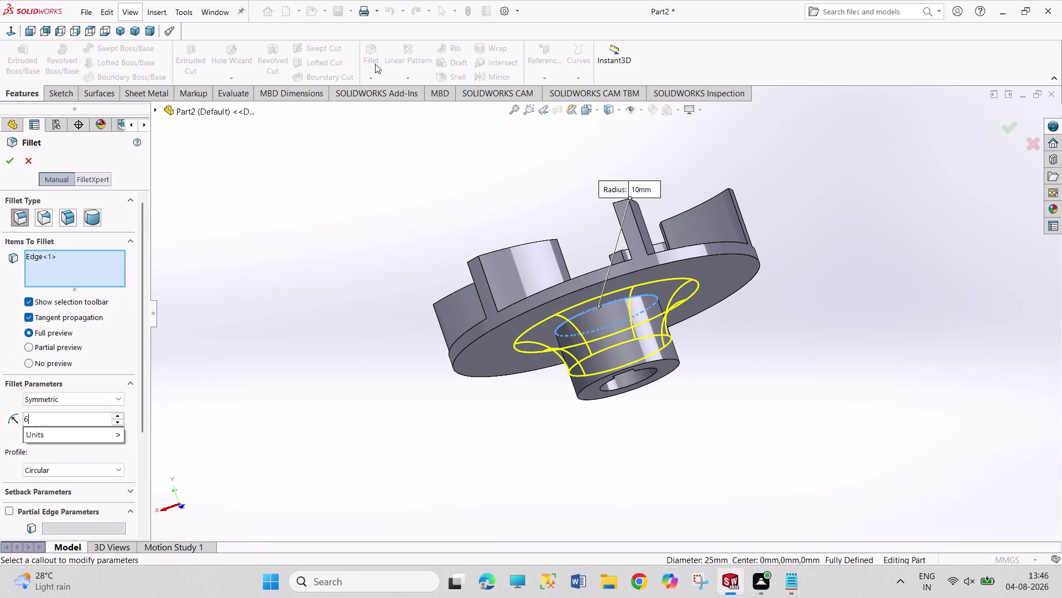
key(Return)
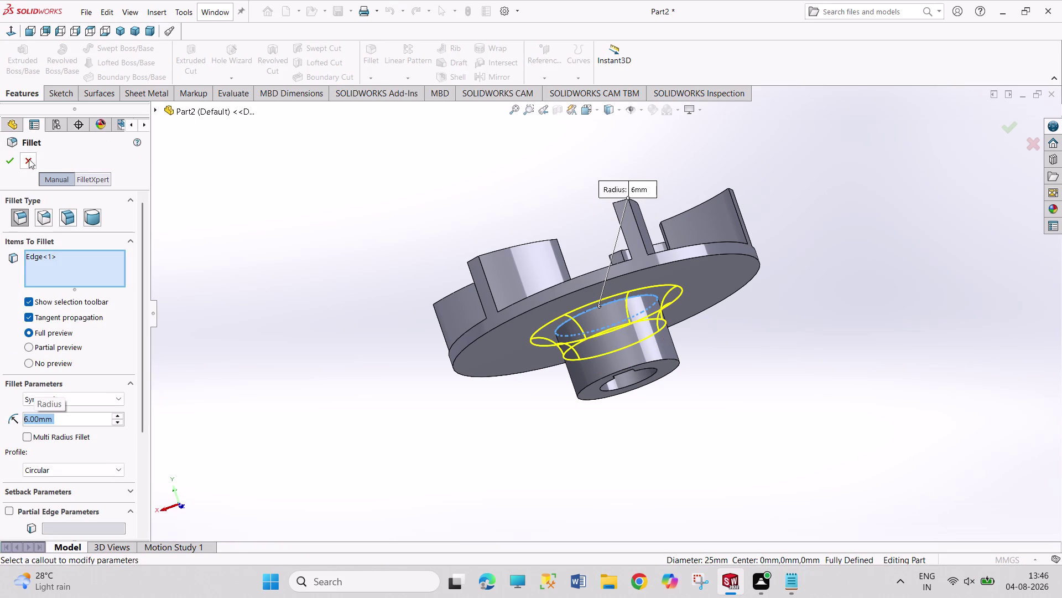
click(7, 168)
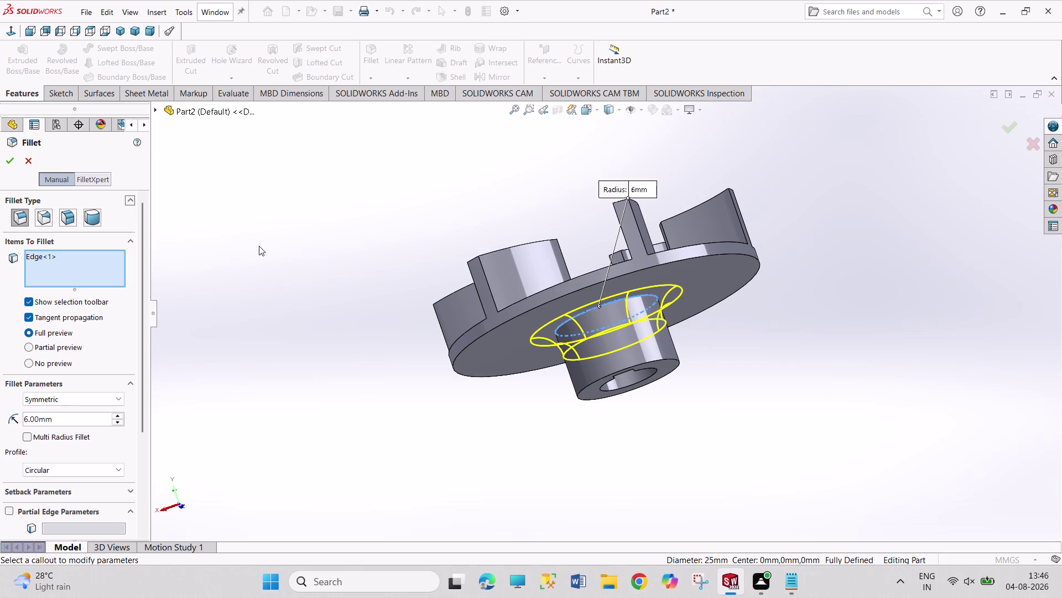
click(11, 166)
click(299, 280)
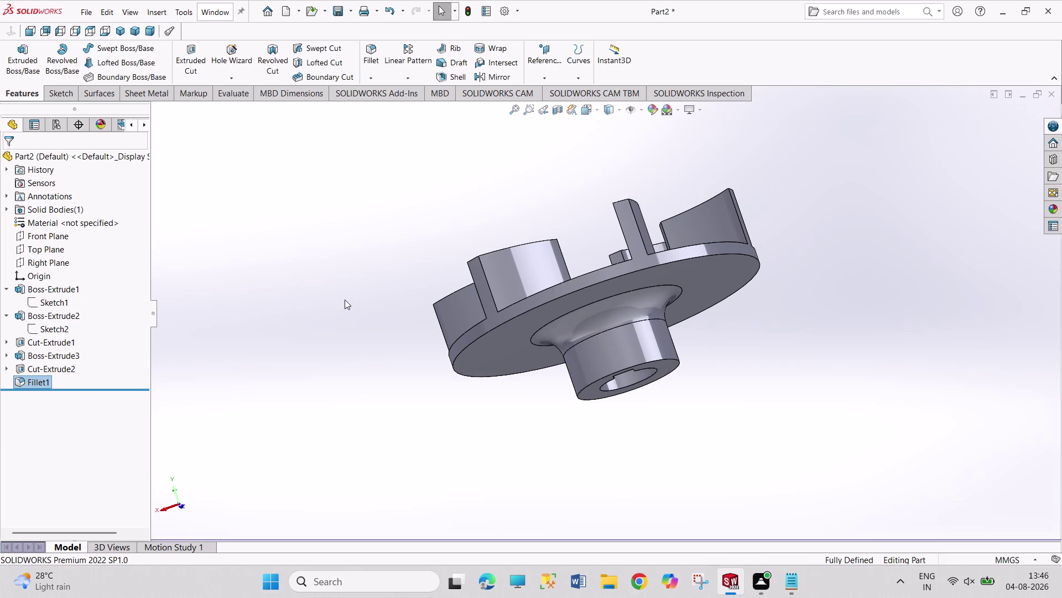
Orbit around the impeller to inspect it, then return to isometric view.
middle_drag(342, 278, 296, 128)
middle_drag(768, 307, 730, 308)
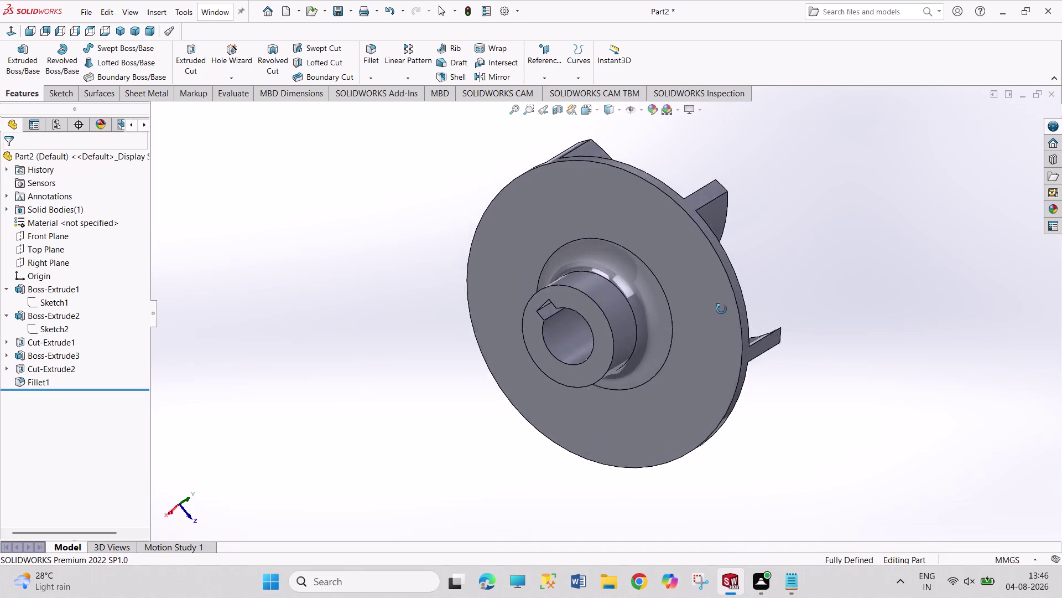
middle_drag(731, 309, 609, 345)
middle_drag(394, 305, 466, 366)
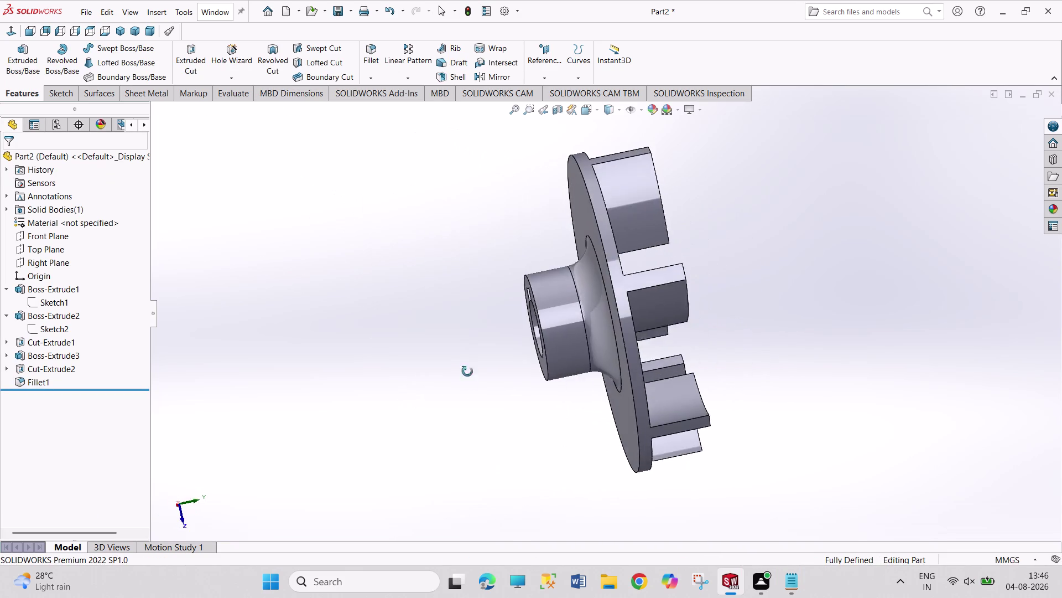
middle_drag(466, 366, 447, 391)
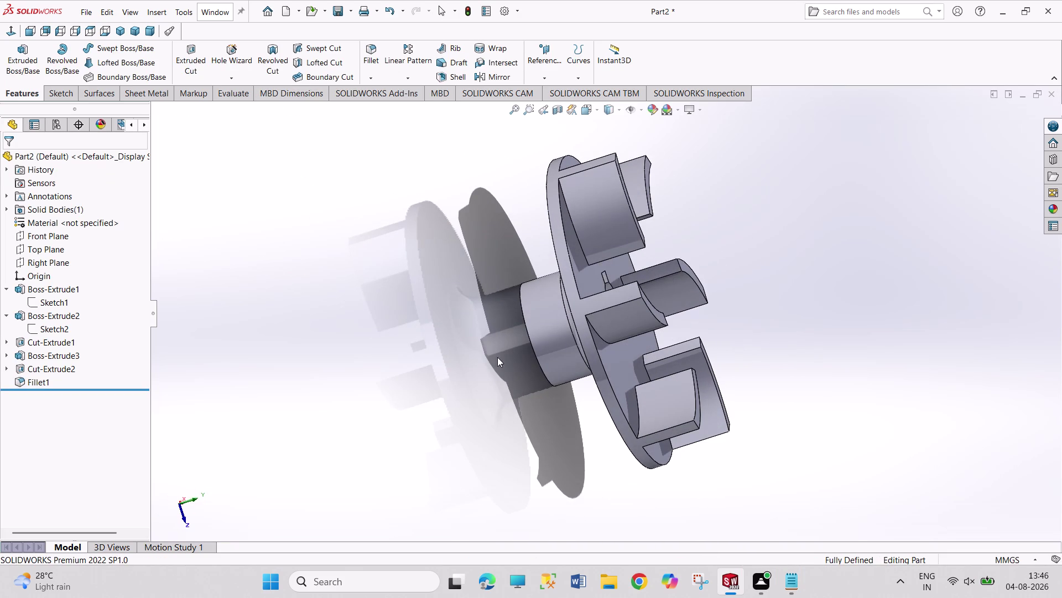
middle_drag(494, 357, 392, 328)
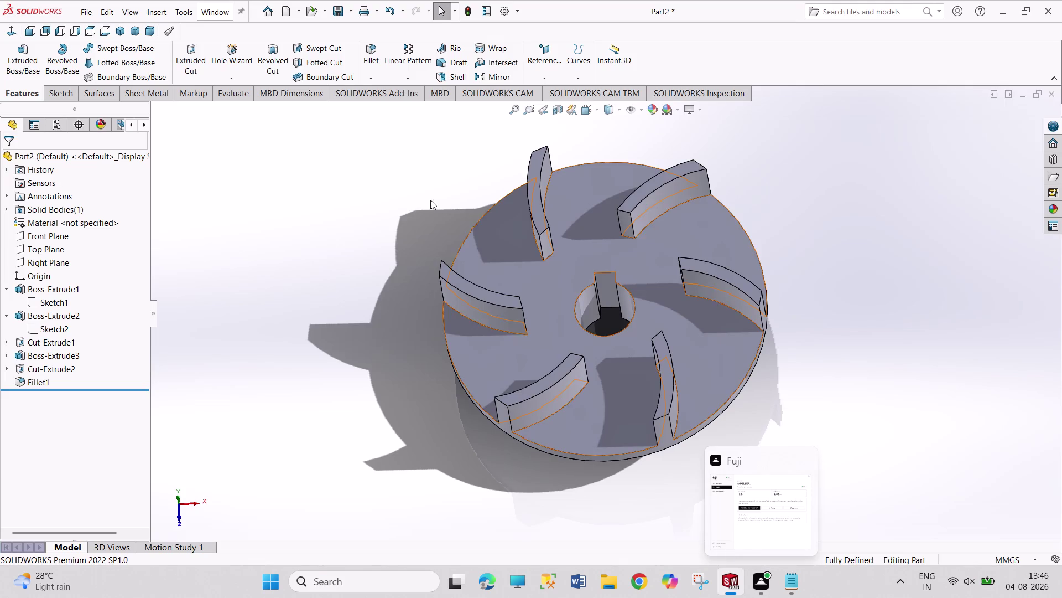
click(123, 34)
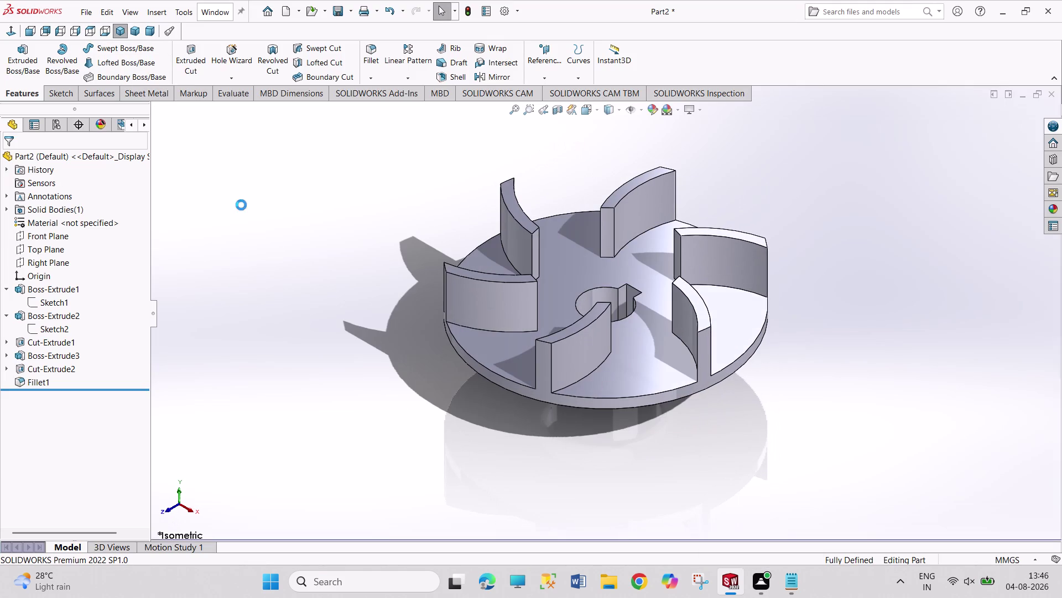
Save the part under the name IMPELLER.
key(ctrl+s)
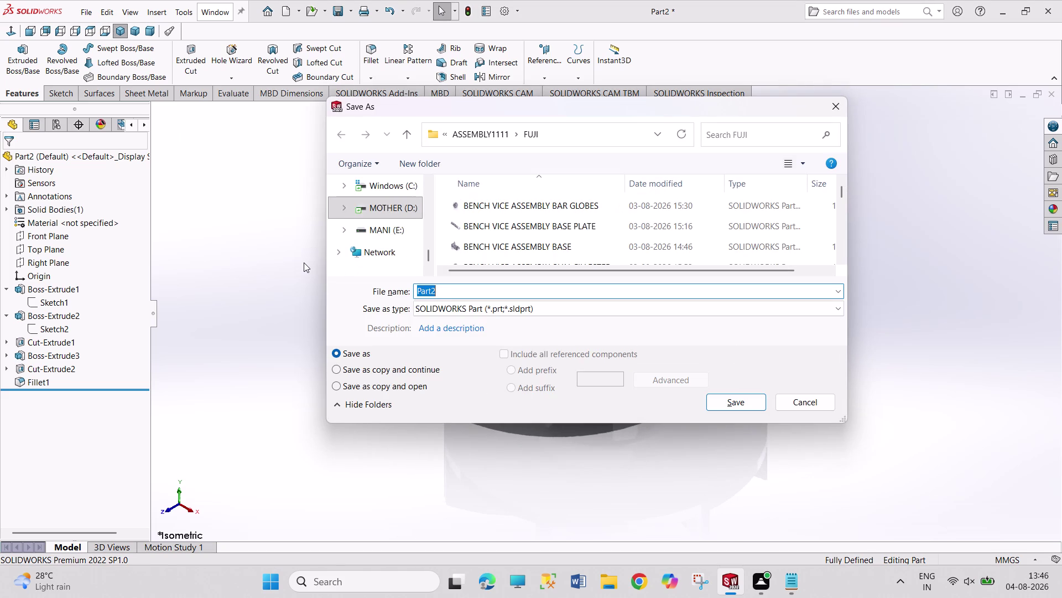
text(IMPE)
text(LLER)
key(Return)
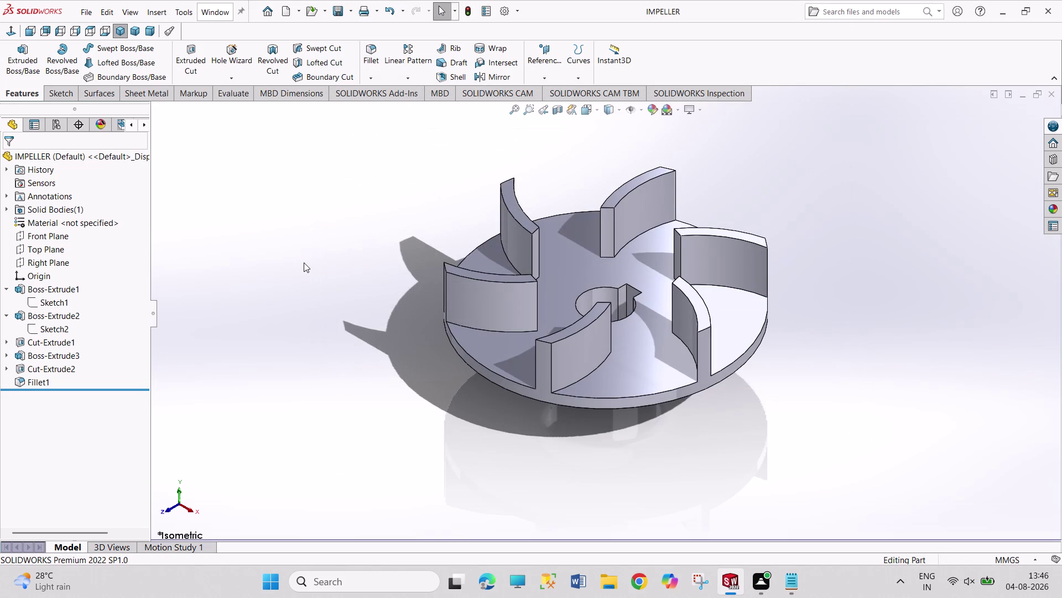
Start a new document and move through the document type choices.
key(ctrl+n)
key(Right)
key(Right)
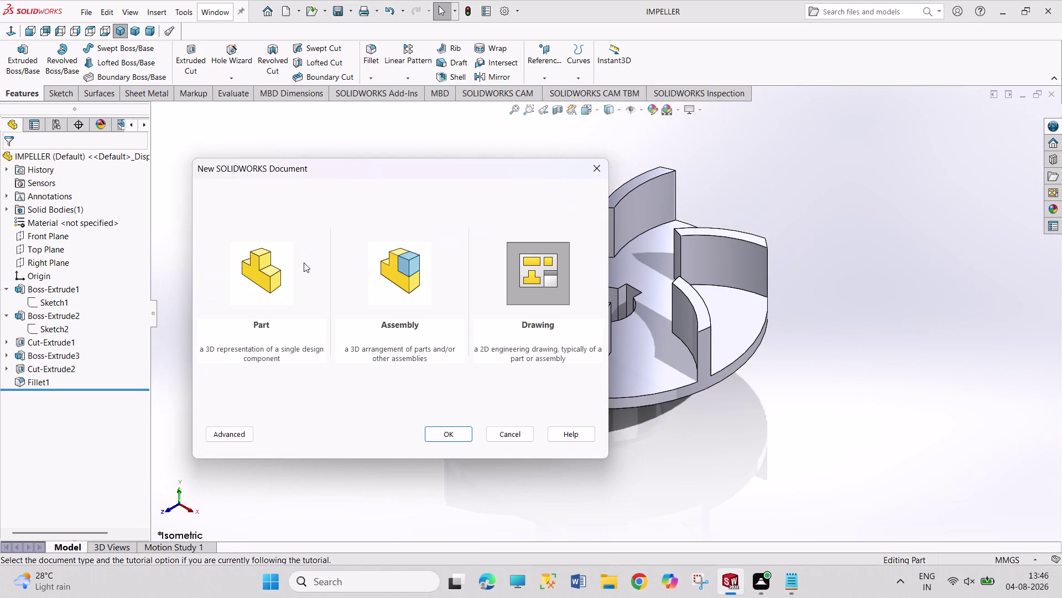
Create a drawing on an A4 (ANSI) Landscape sheet and select the IMPELLER part.
key(Return)
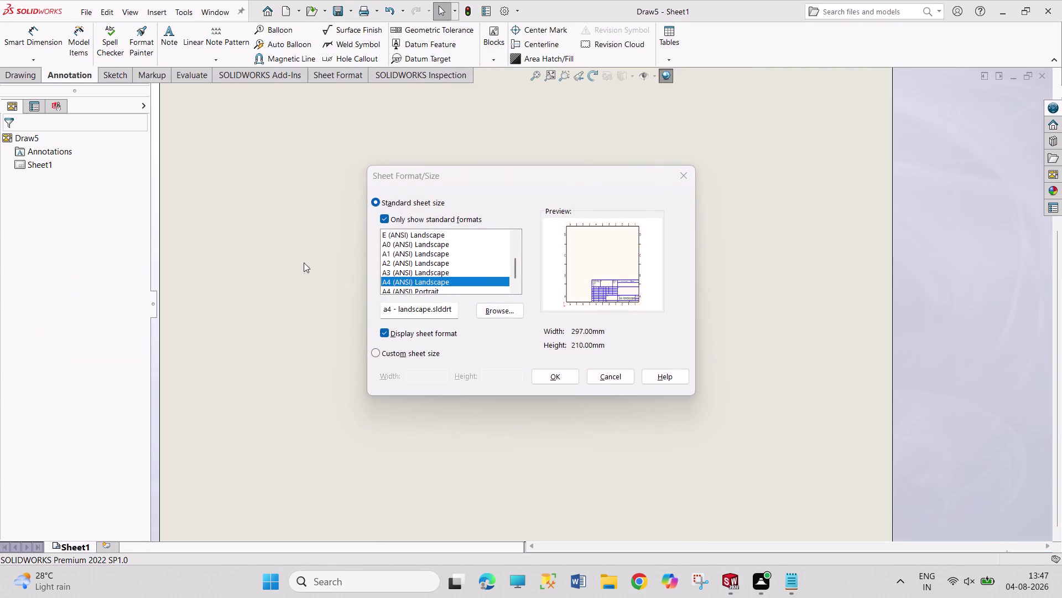
key(Return)
key(Return)
click(572, 376)
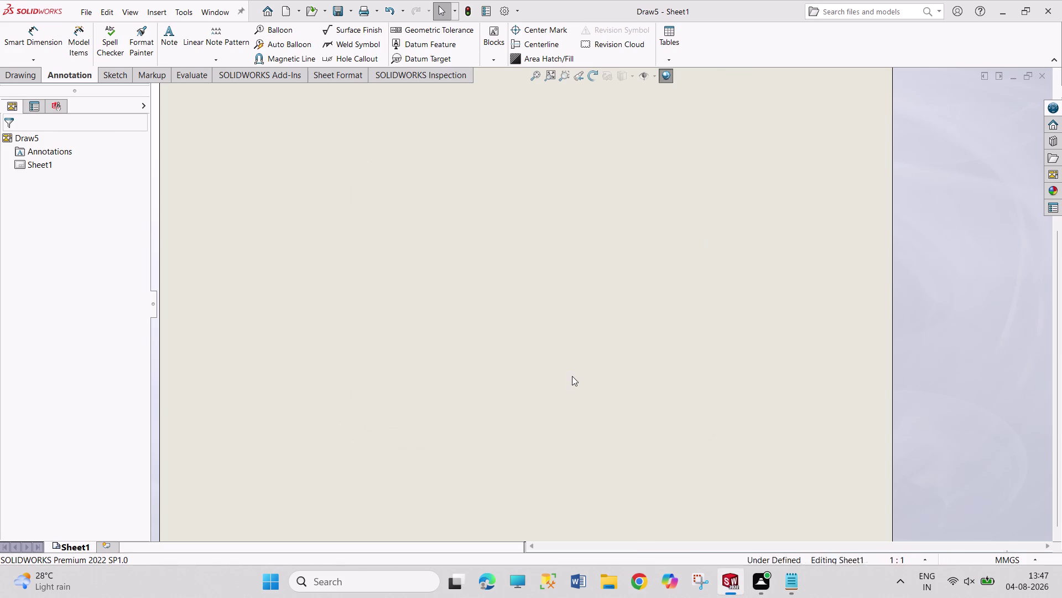
double_click(91, 237)
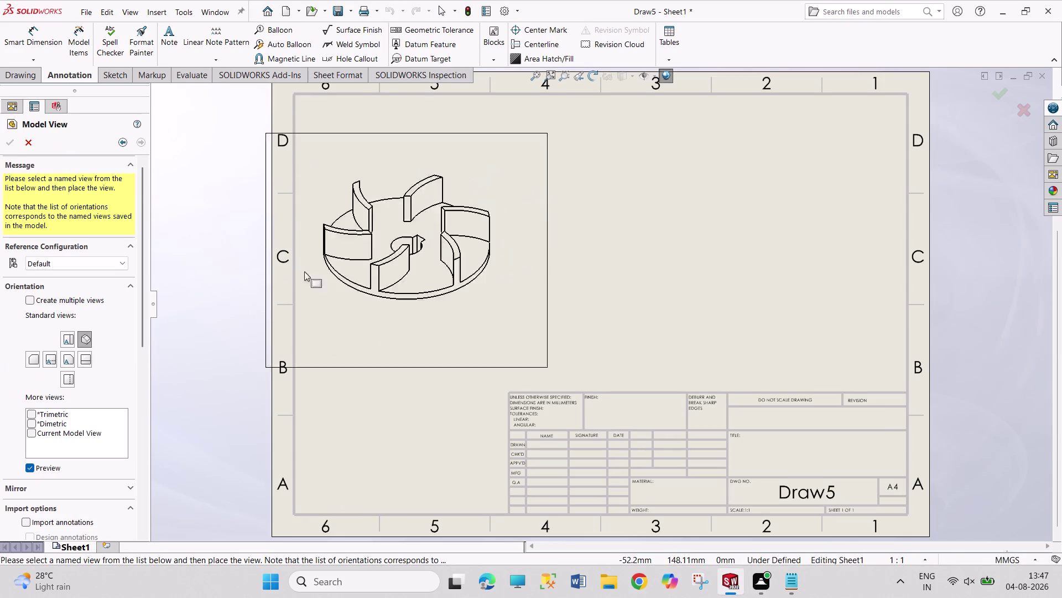
Place an impeller front view at upper left with a projected side view to its right.
click(65, 360)
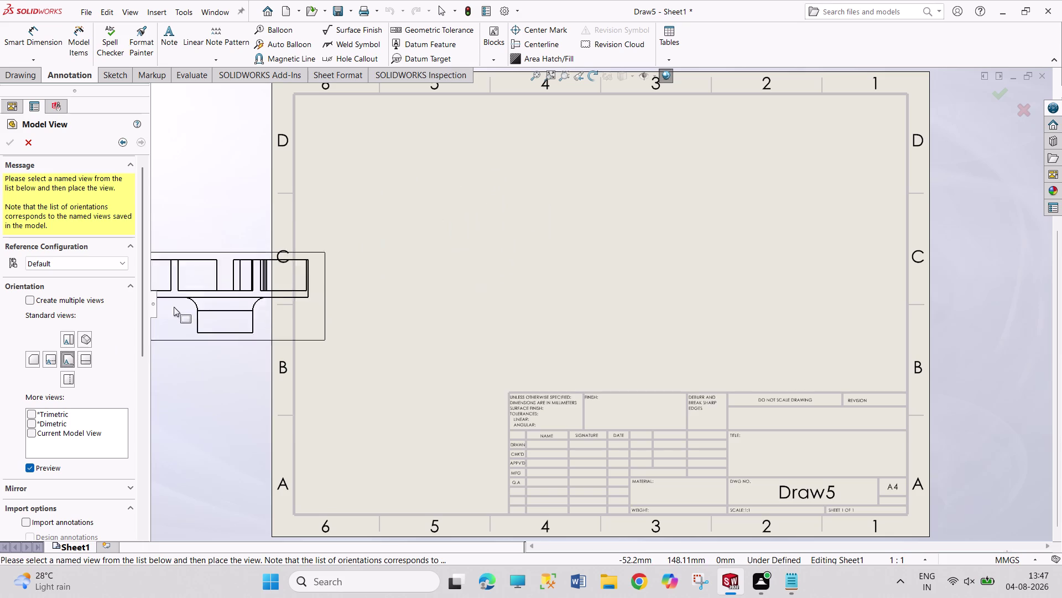
click(65, 340)
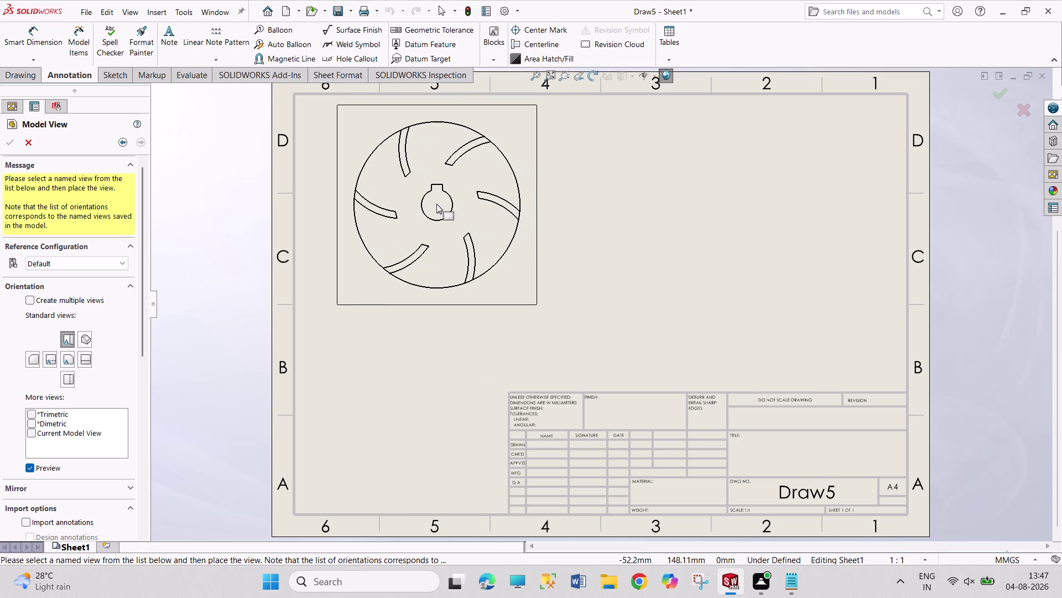
click(436, 203)
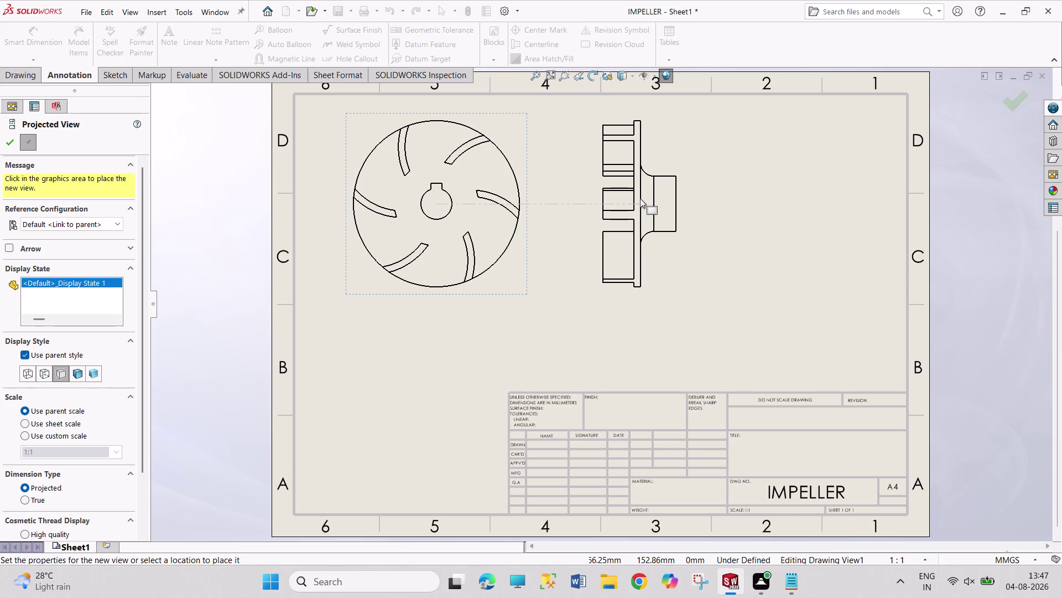
click(640, 198)
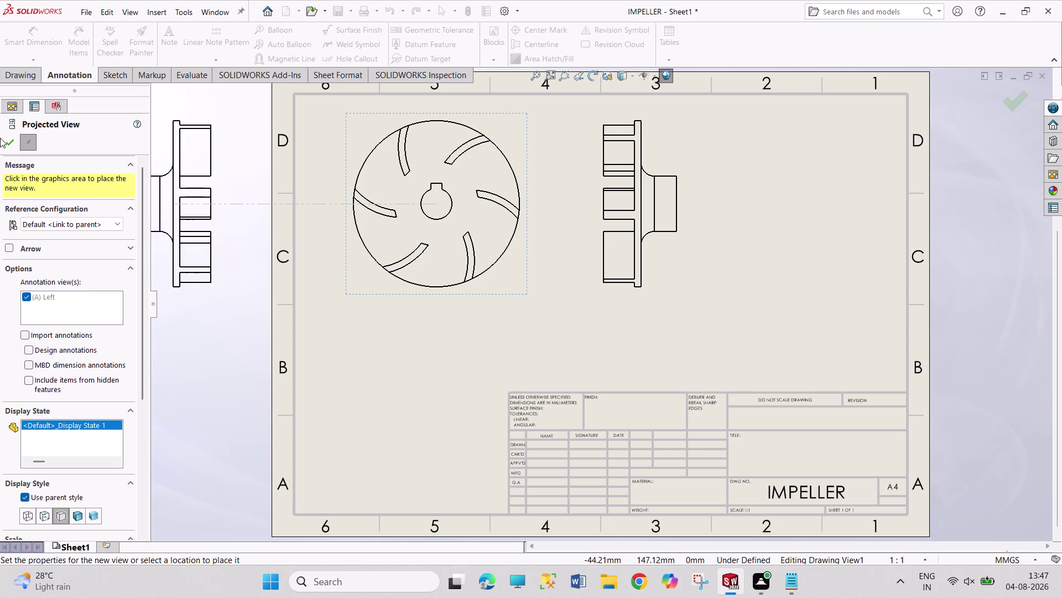
click(3, 144)
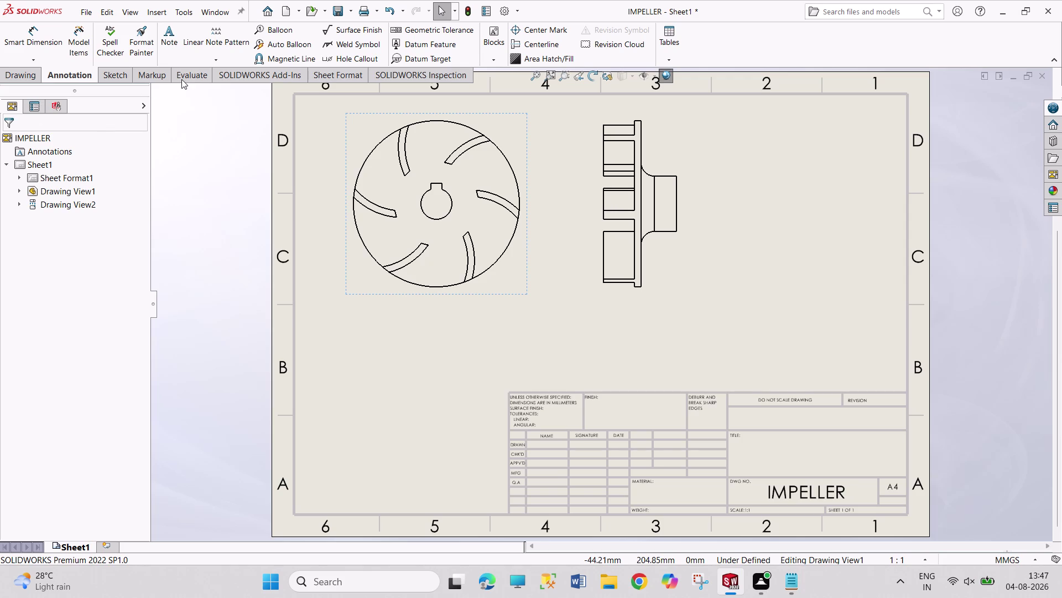
click(29, 79)
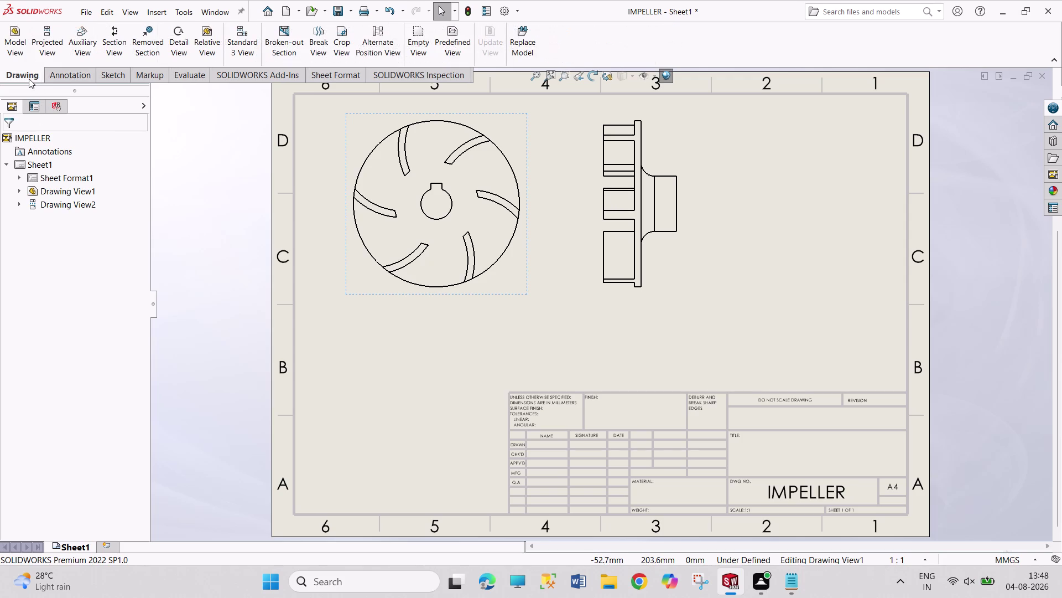
Add an isometric IMPELLER view at the upper right of the sheet.
click(16, 39)
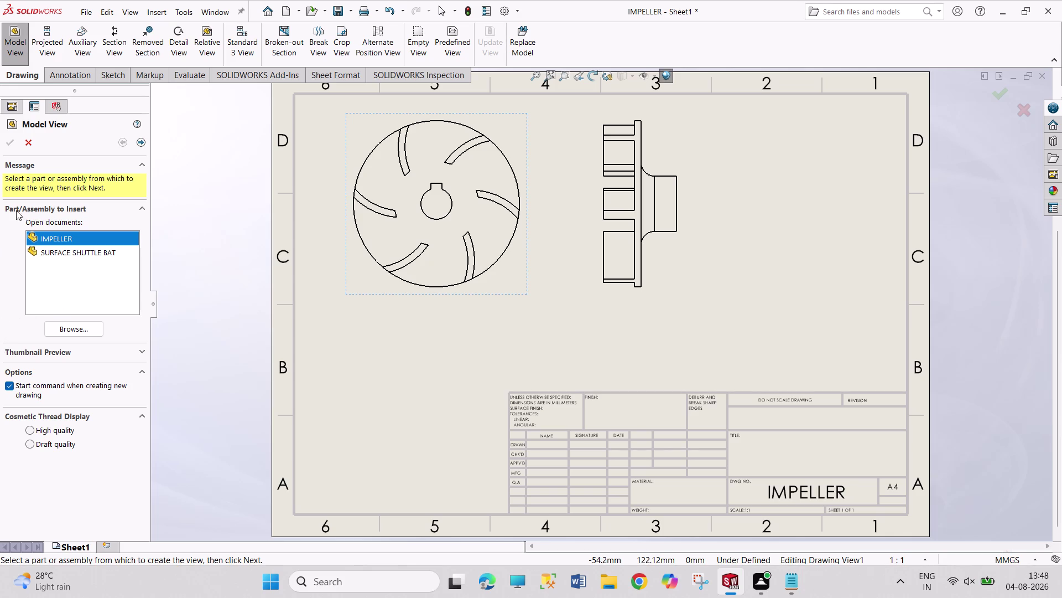
double_click(82, 239)
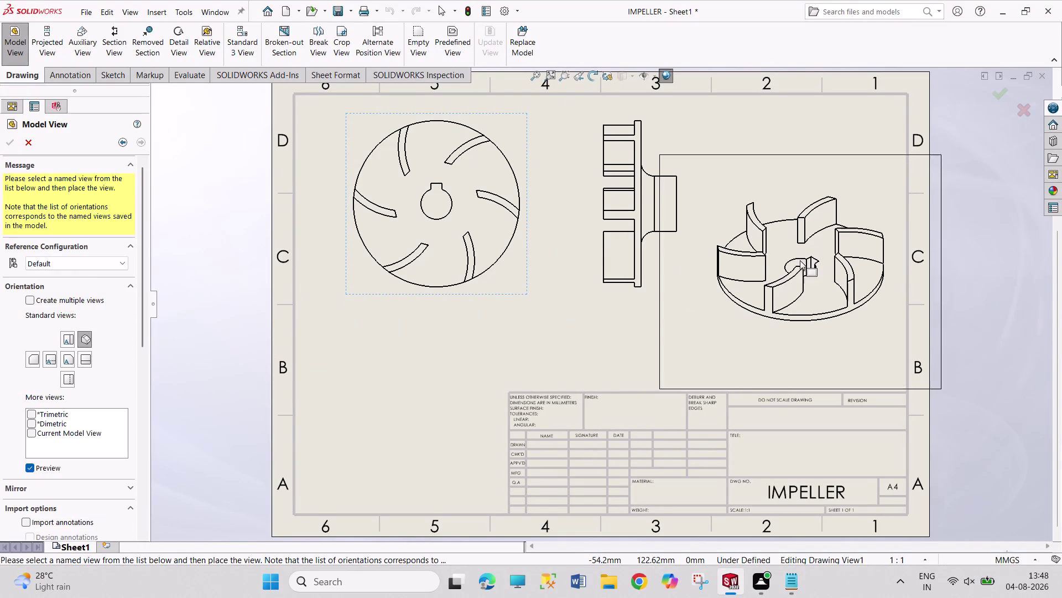
click(804, 187)
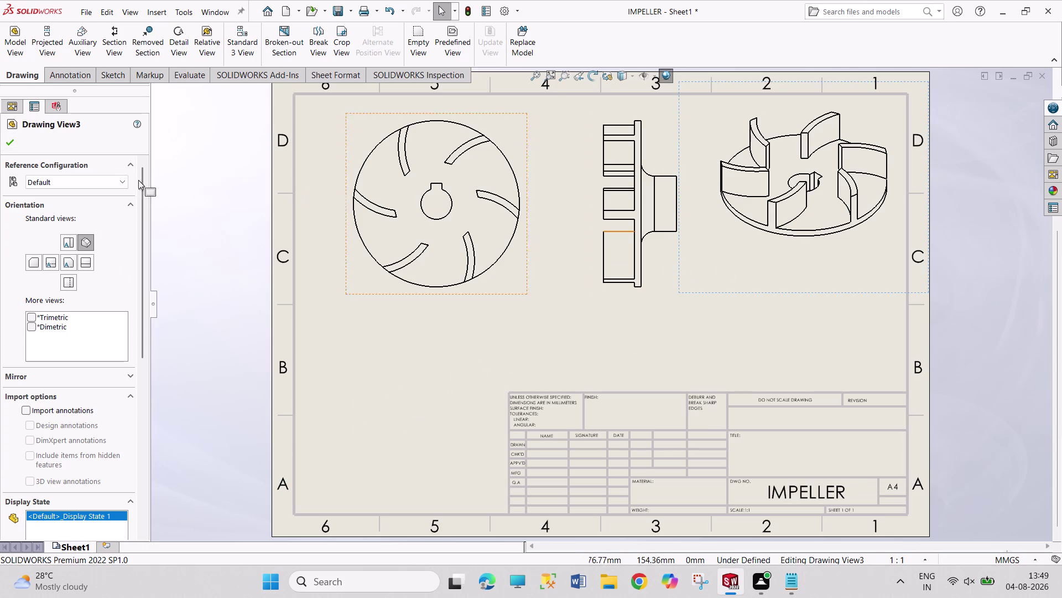
click(10, 147)
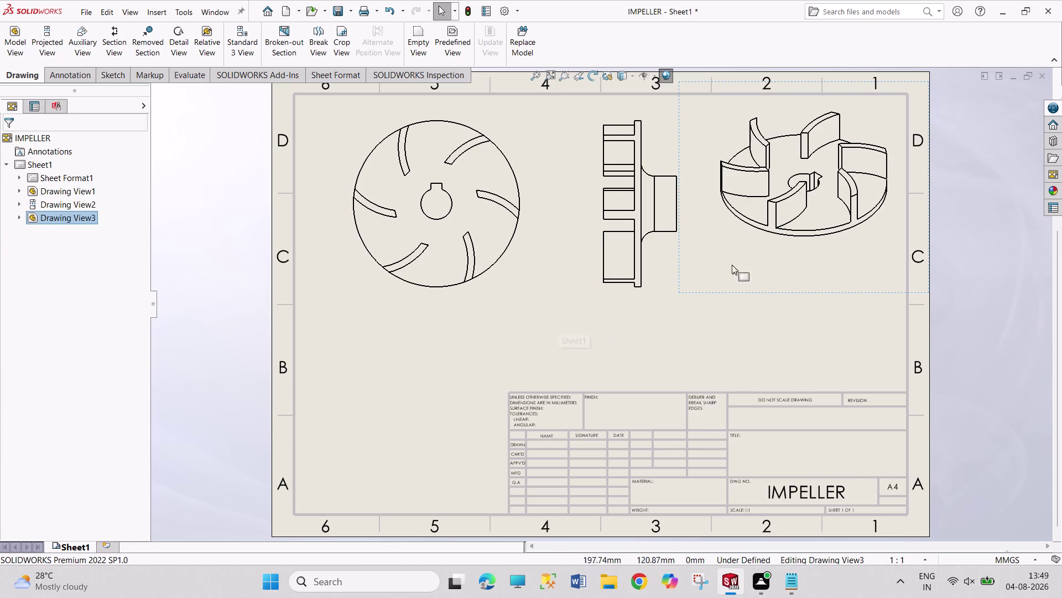
Drag the isometric view lower on the sheet and display it Shaded With Edges.
drag(794, 291, 780, 372)
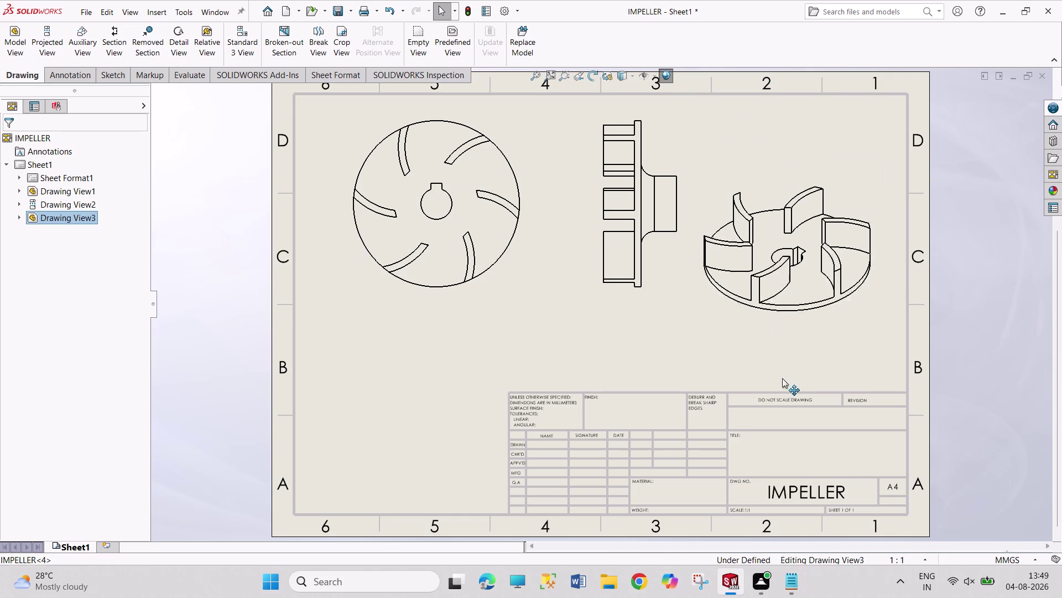
drag(780, 371, 791, 405)
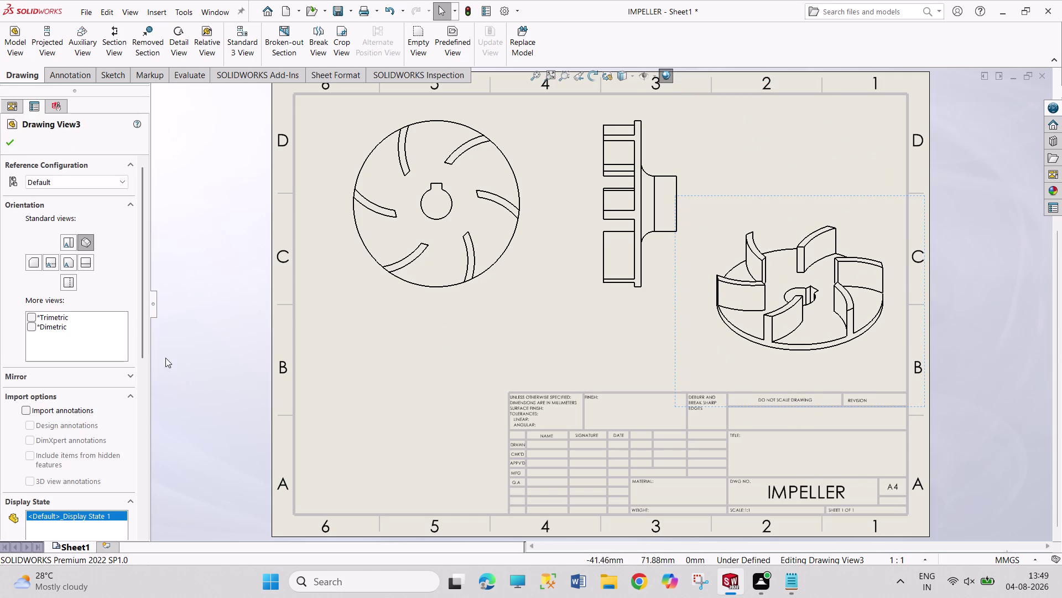
scroll(down, 3)
scroll(down, 3)
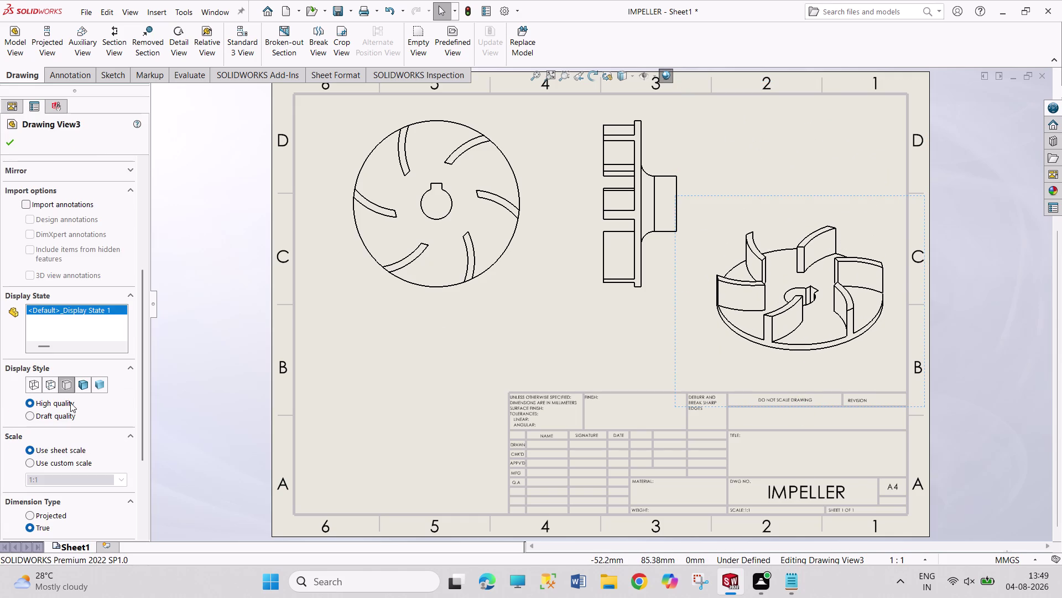
click(82, 383)
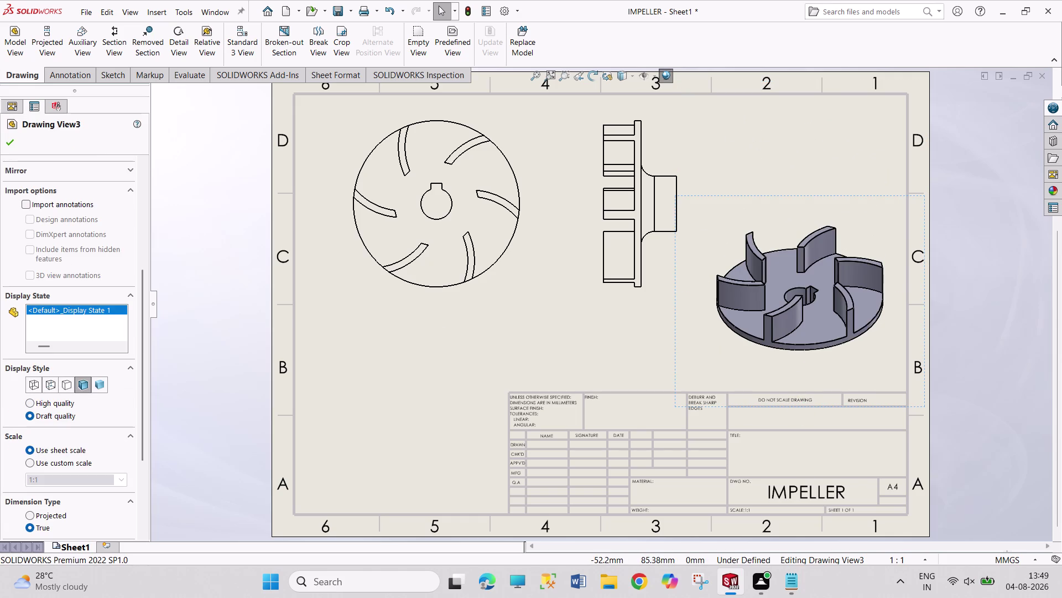
click(10, 146)
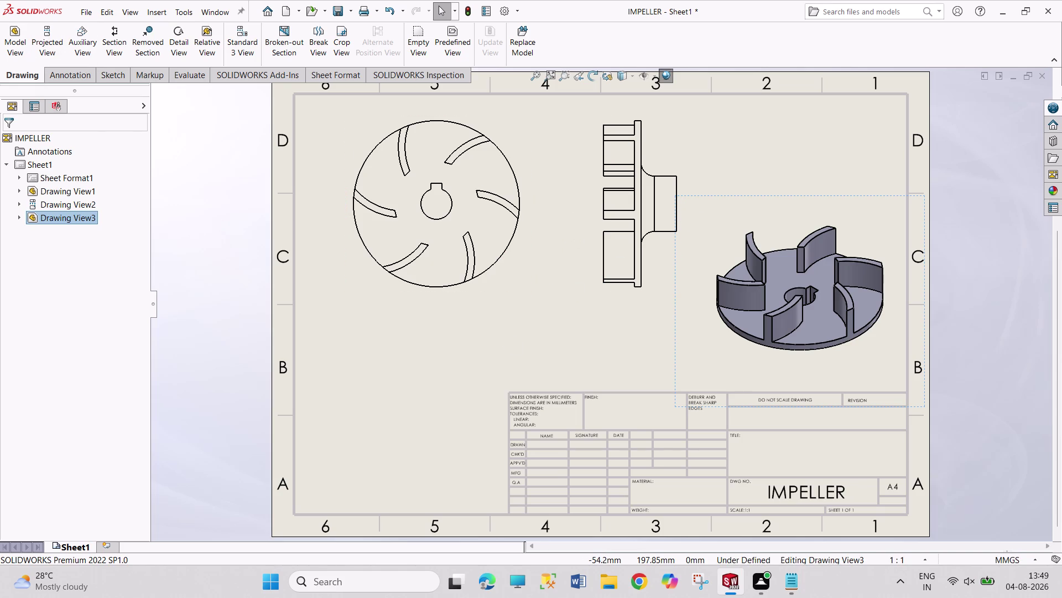
click(68, 76)
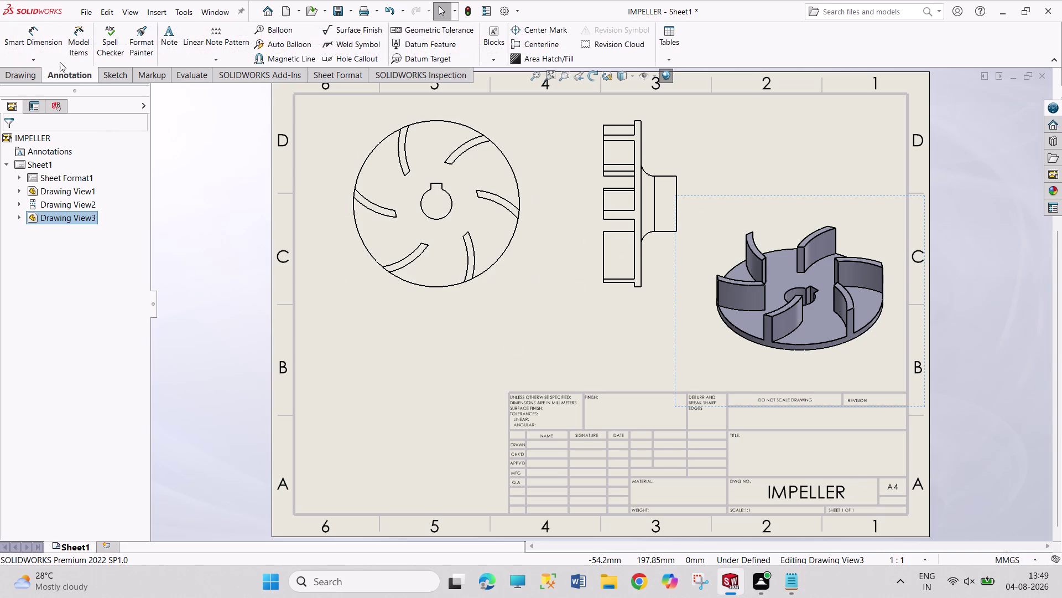
click(43, 40)
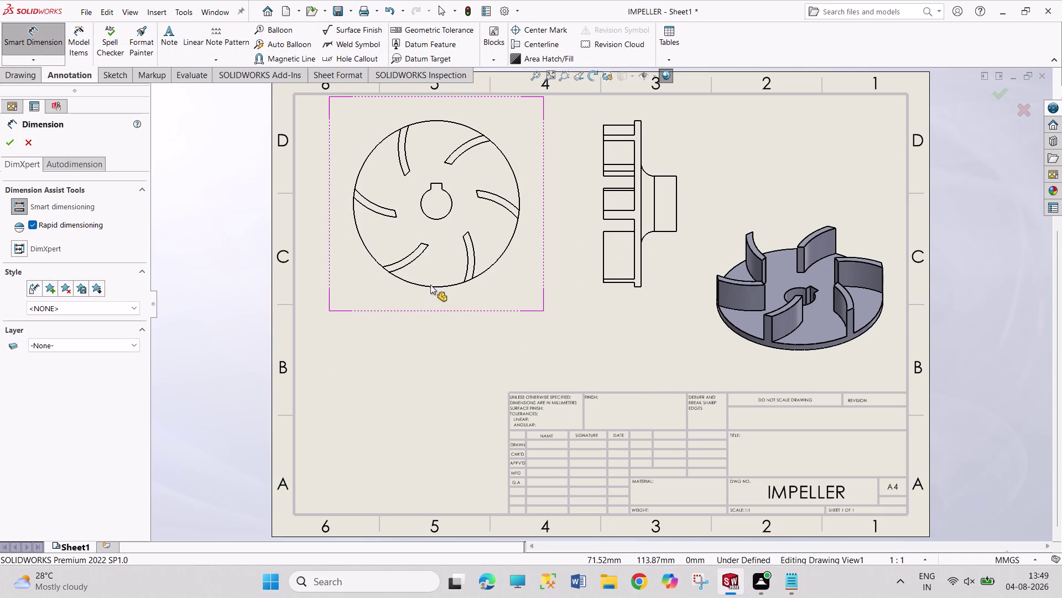
Dimension the outer circle and blade arcs: R37.50, R31.00 and R28.00.
click(431, 288)
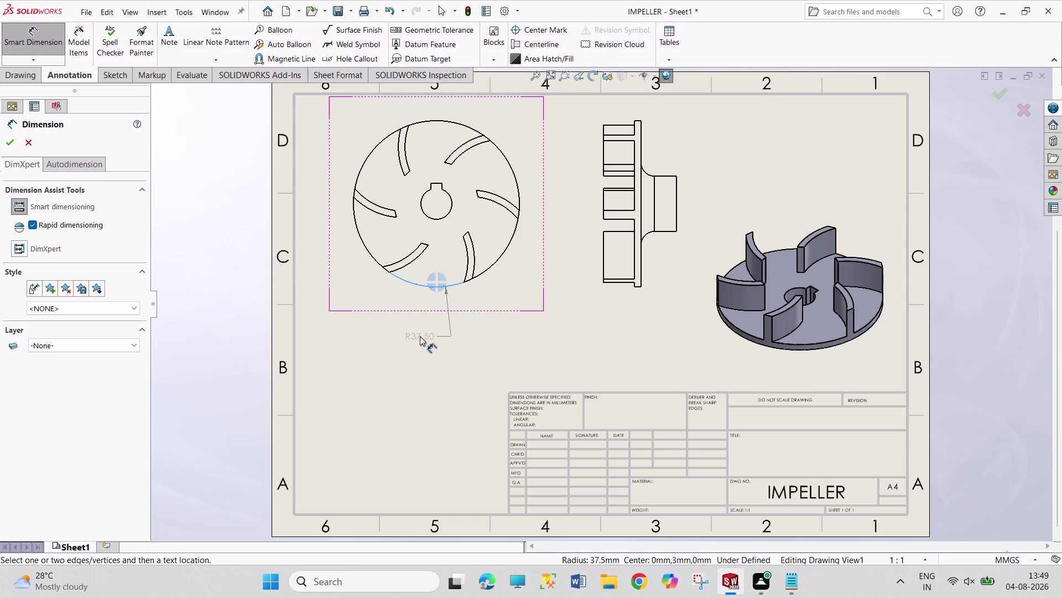
click(420, 336)
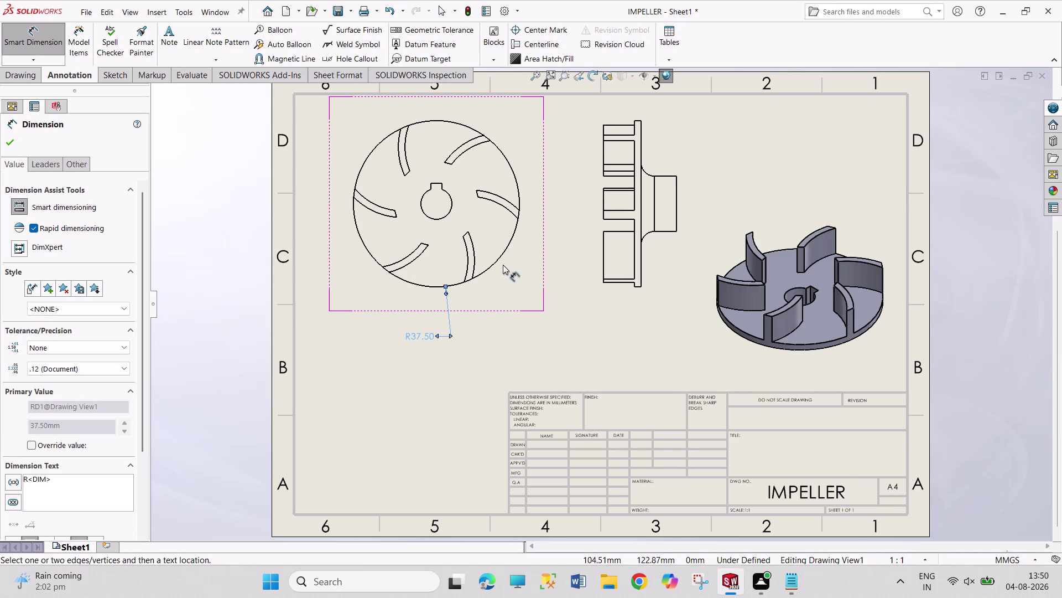
click(474, 262)
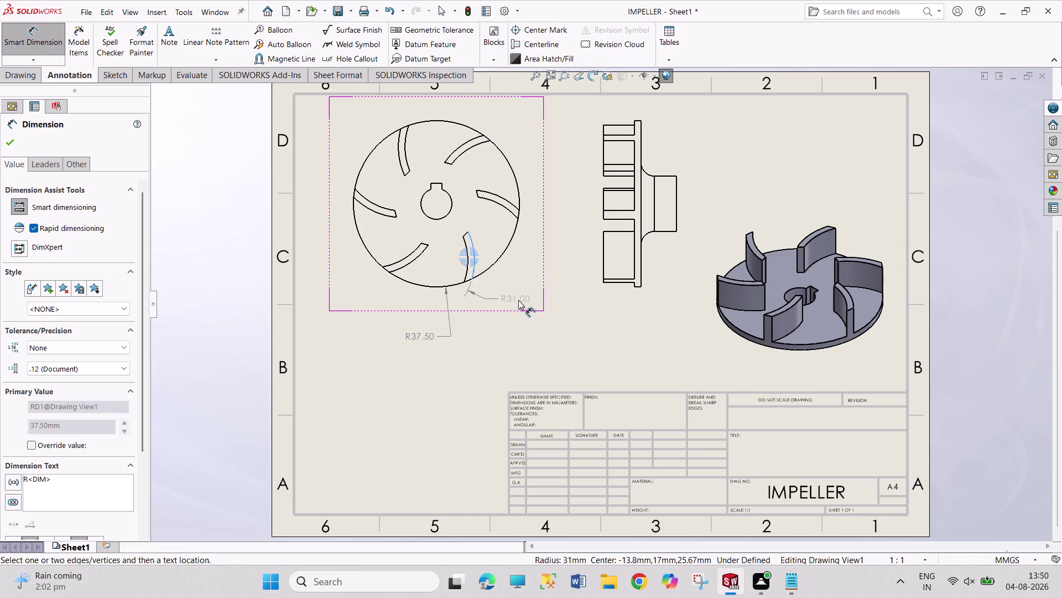
click(540, 248)
click(465, 269)
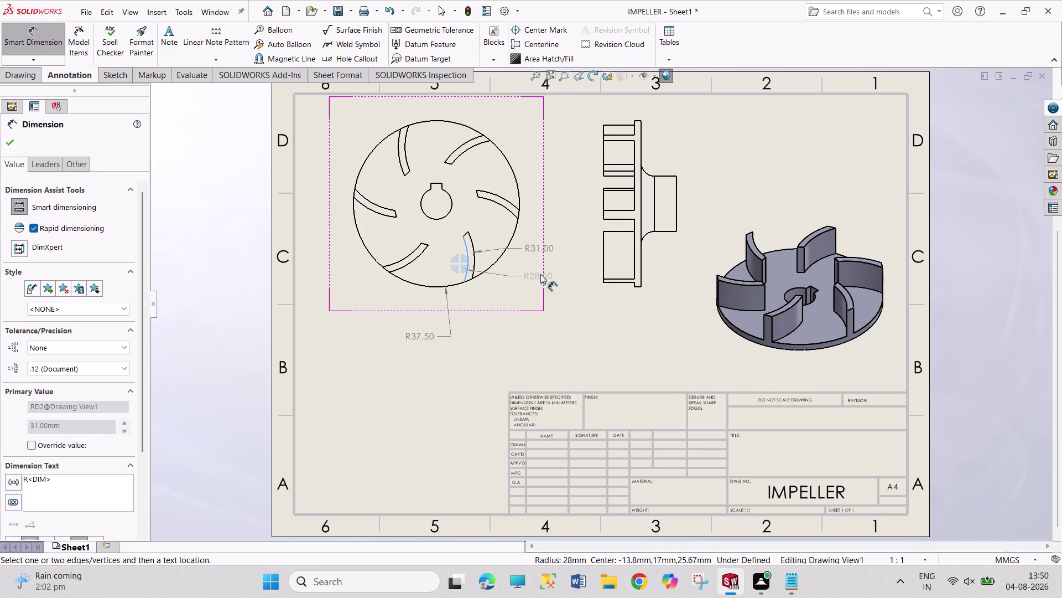
click(562, 277)
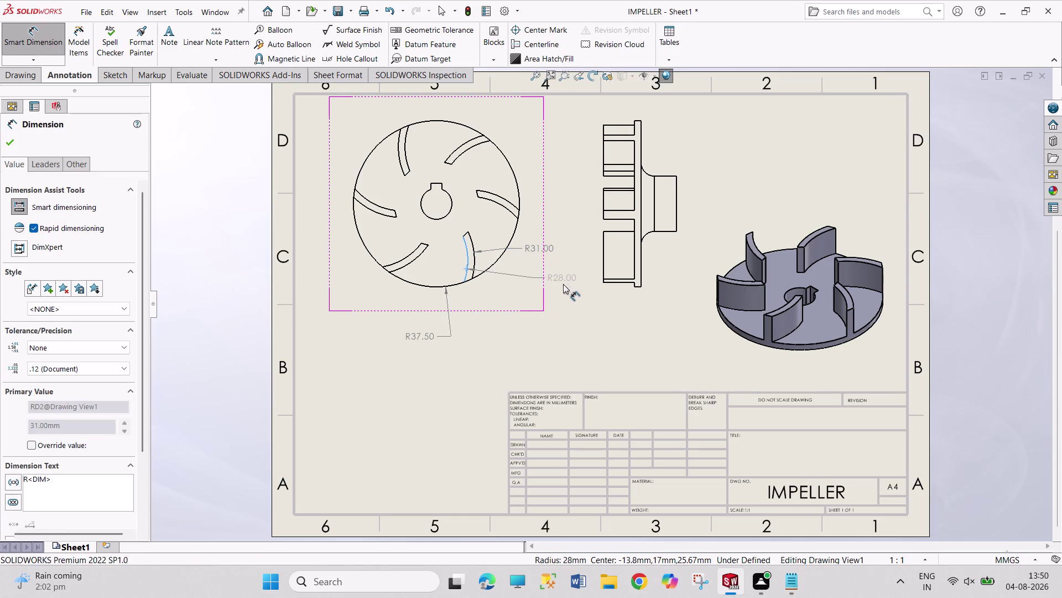
click(453, 206)
click(563, 185)
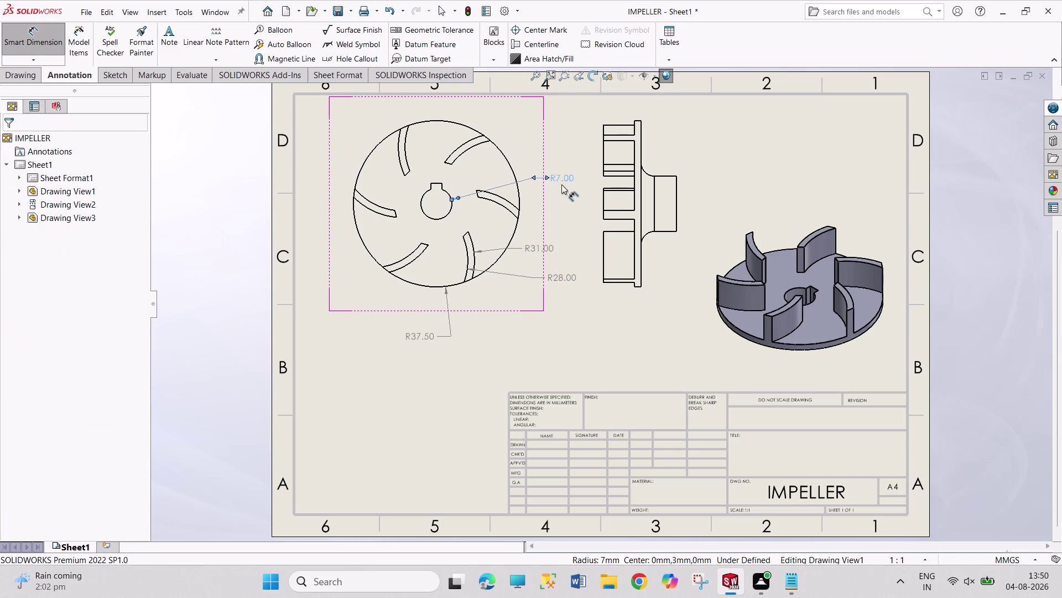
Add the R7.00 hub radius and the 16.30 and 5.00 keyway dimensions.
click(437, 184)
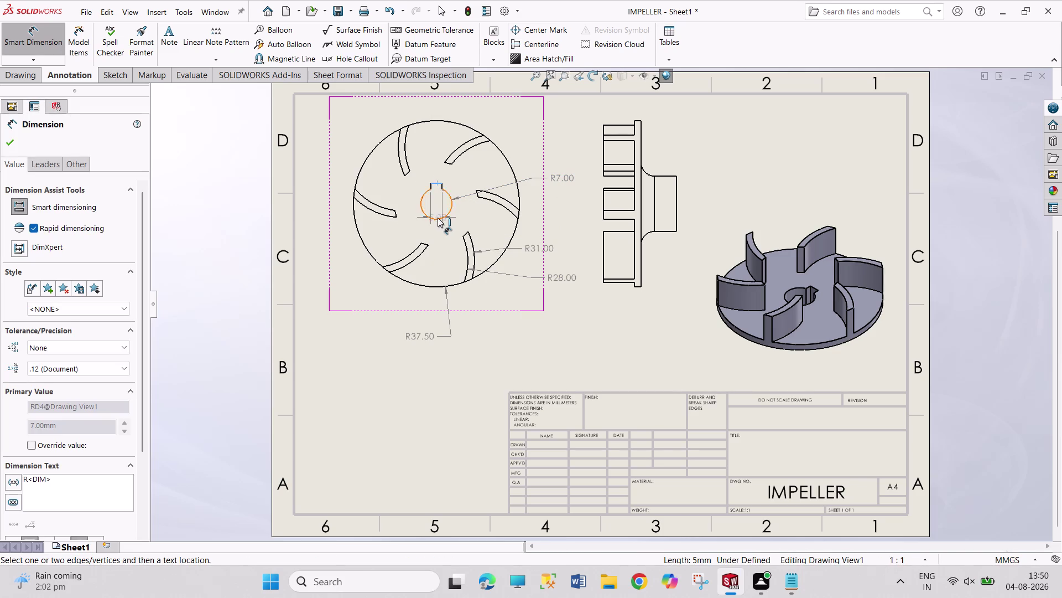
click(438, 218)
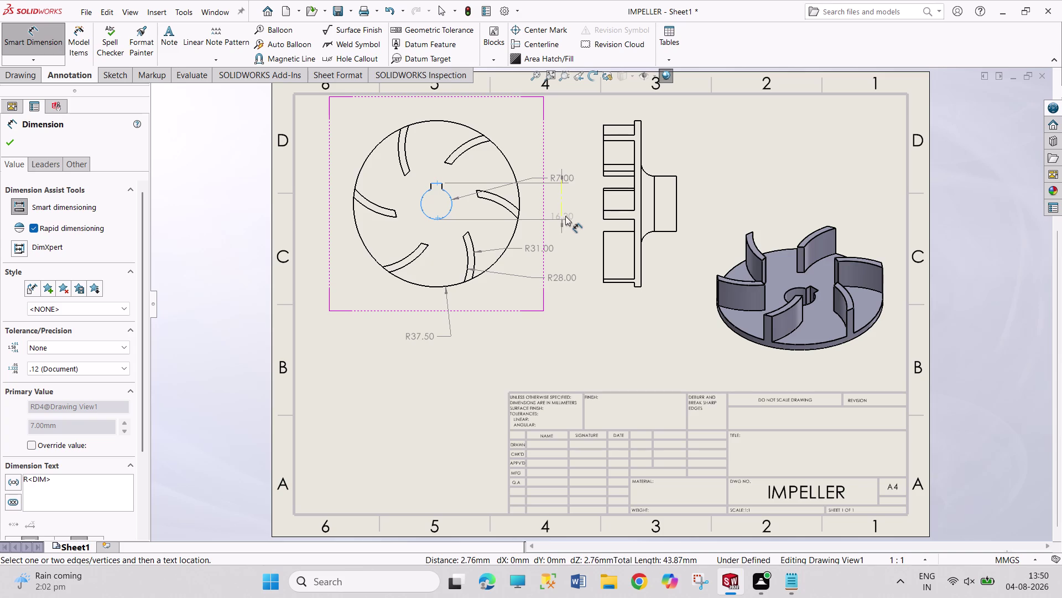
click(570, 212)
drag(557, 177, 559, 164)
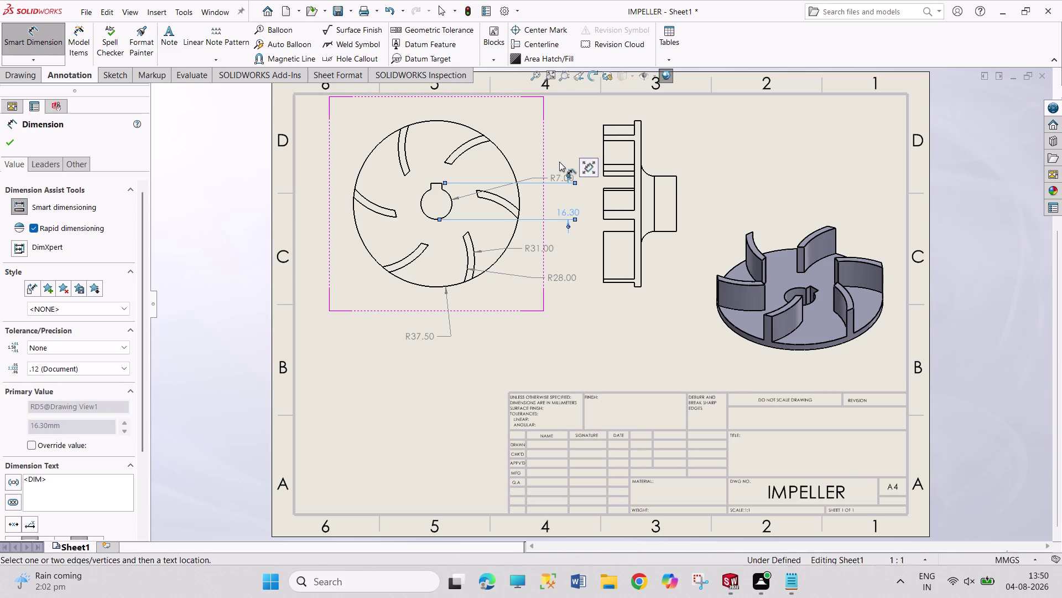
drag(559, 164, 557, 149)
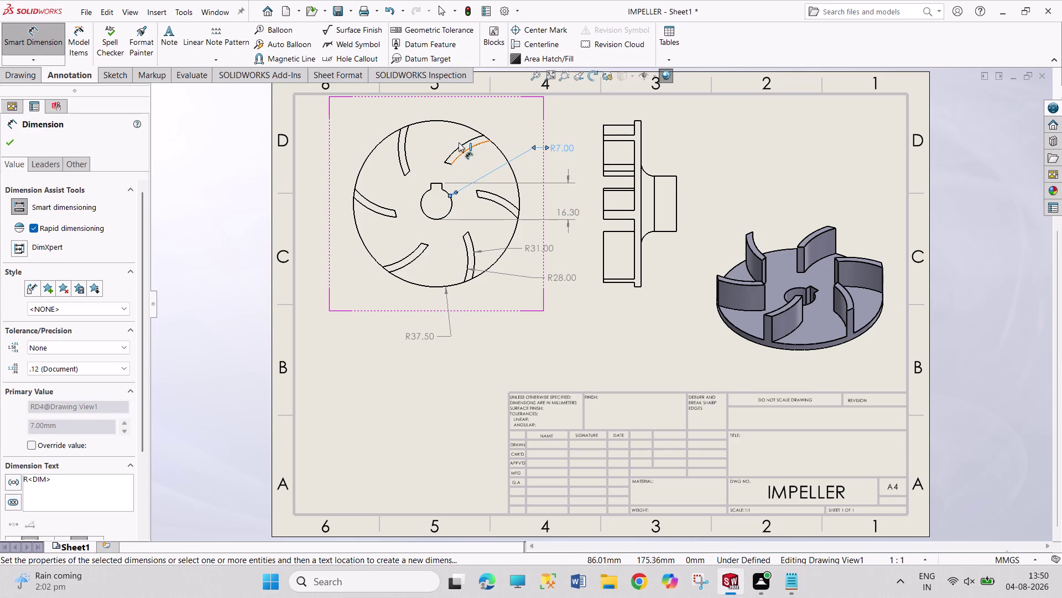
scroll(down, 3)
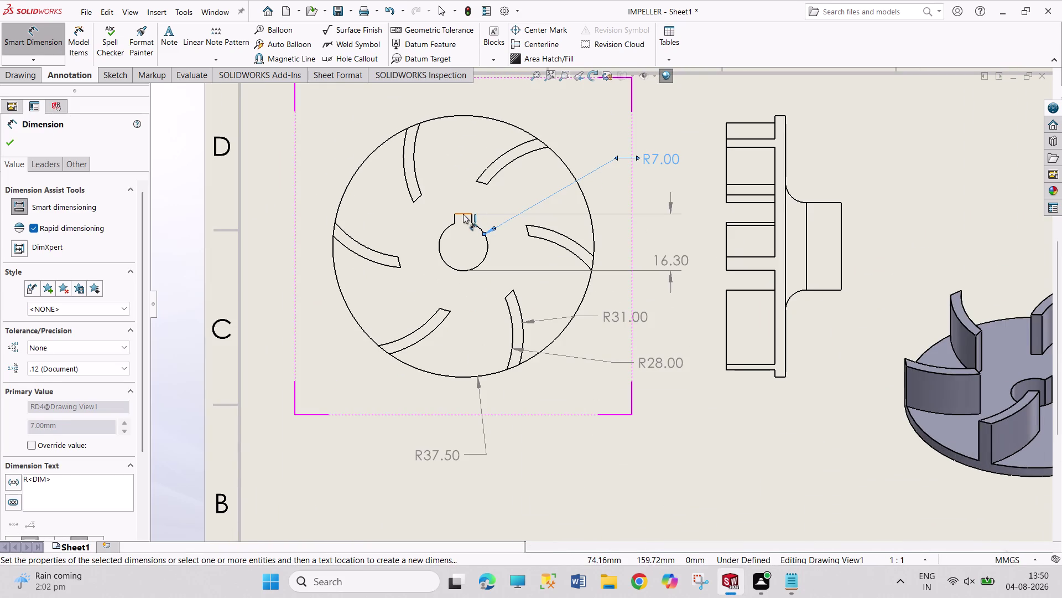
click(463, 214)
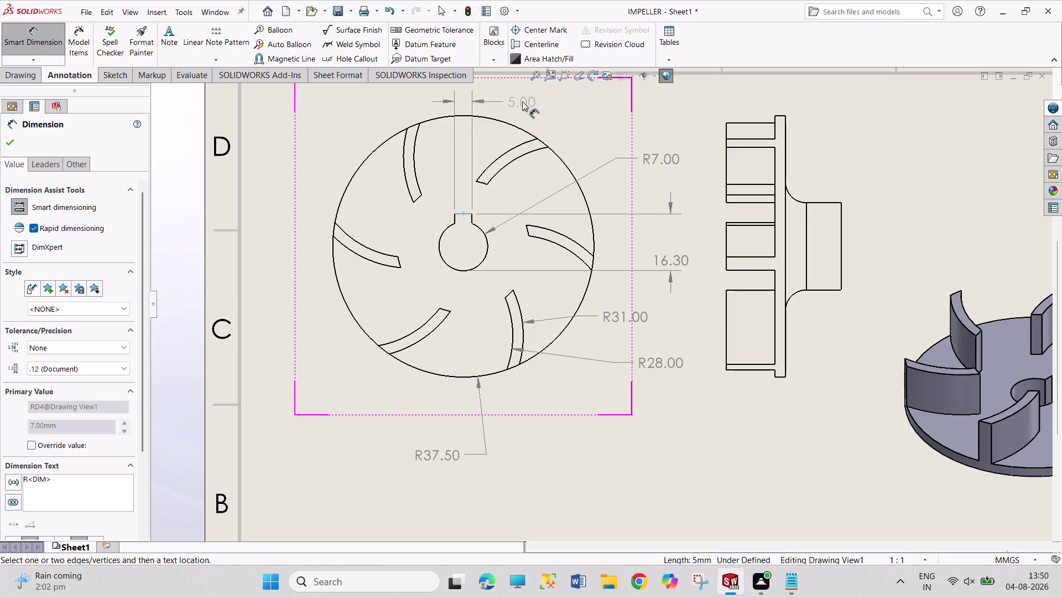
click(522, 101)
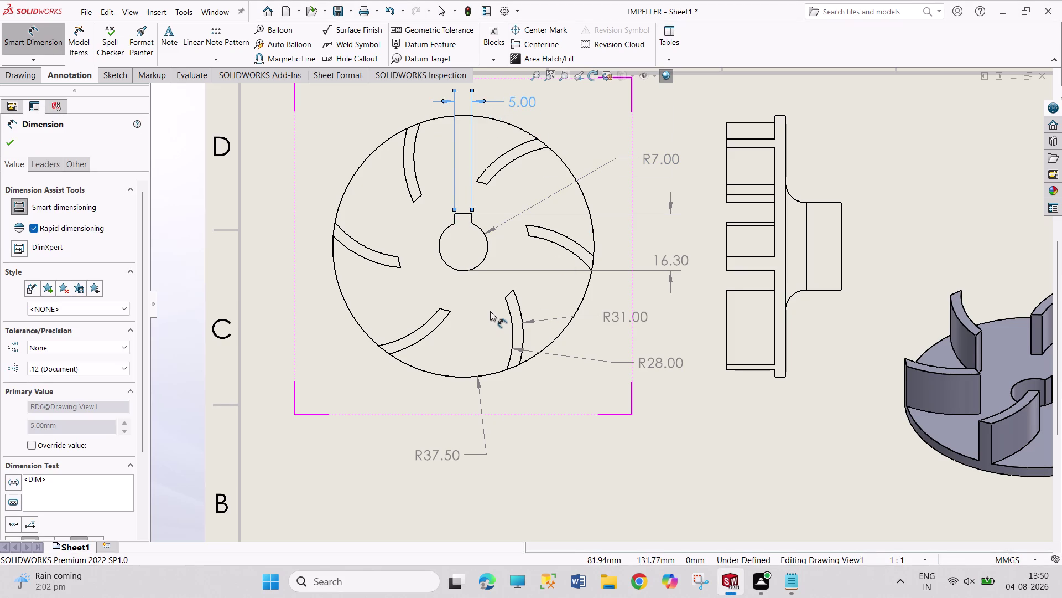
scroll(up, 3)
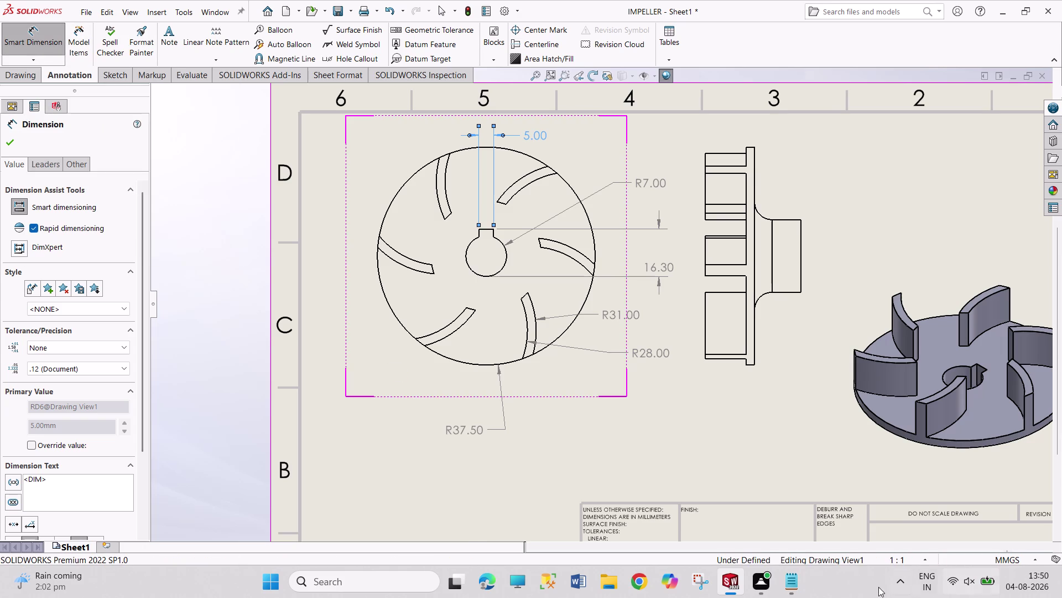
click(218, 8)
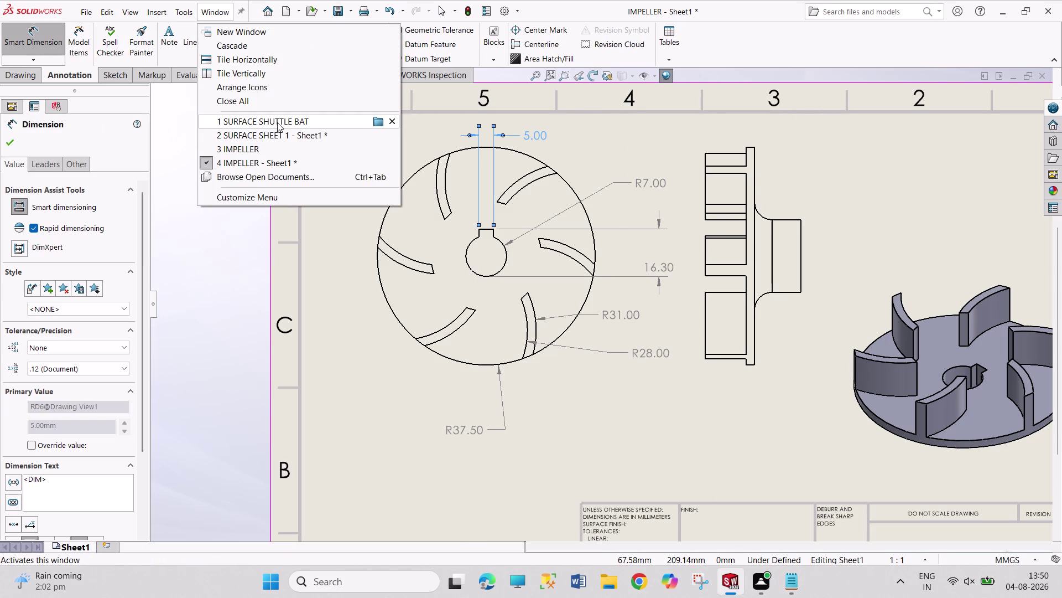
Switch to the IMPELLER part and fillet one blade root edge.
click(281, 148)
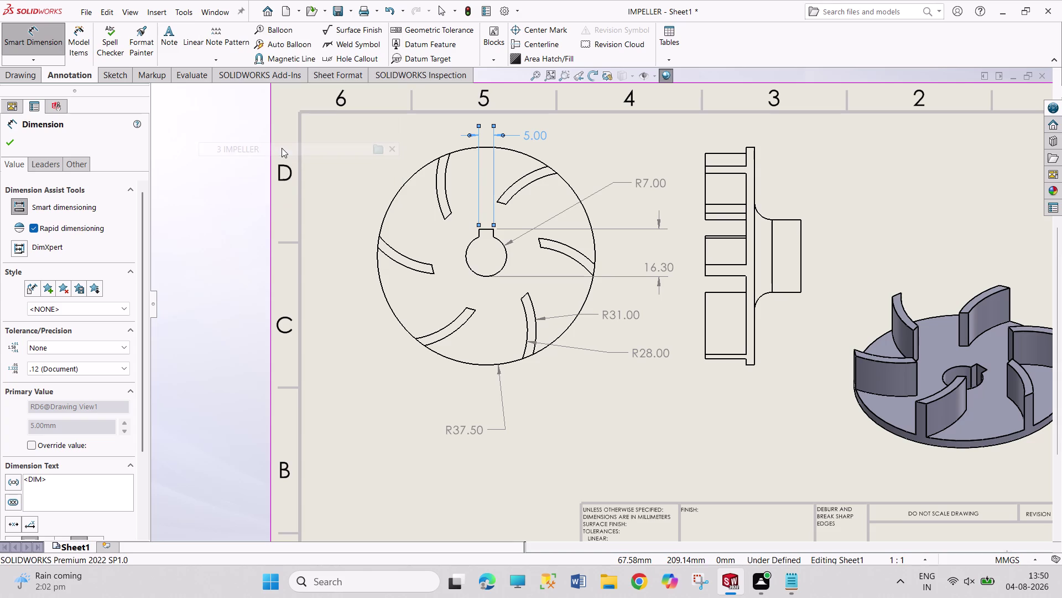
middle_drag(623, 278, 614, 299)
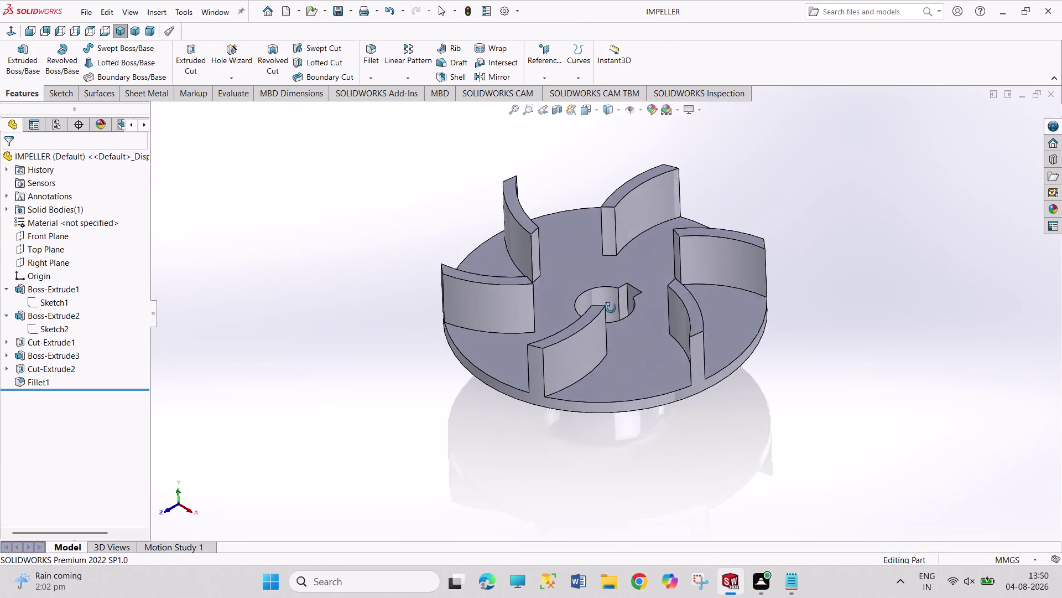
middle_drag(614, 299, 590, 402)
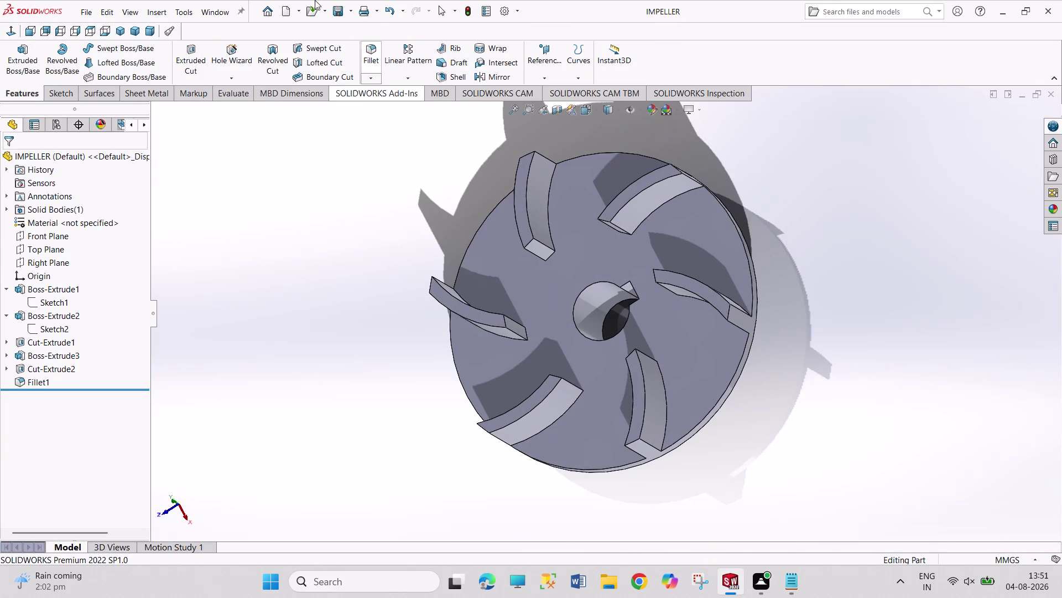
click(369, 54)
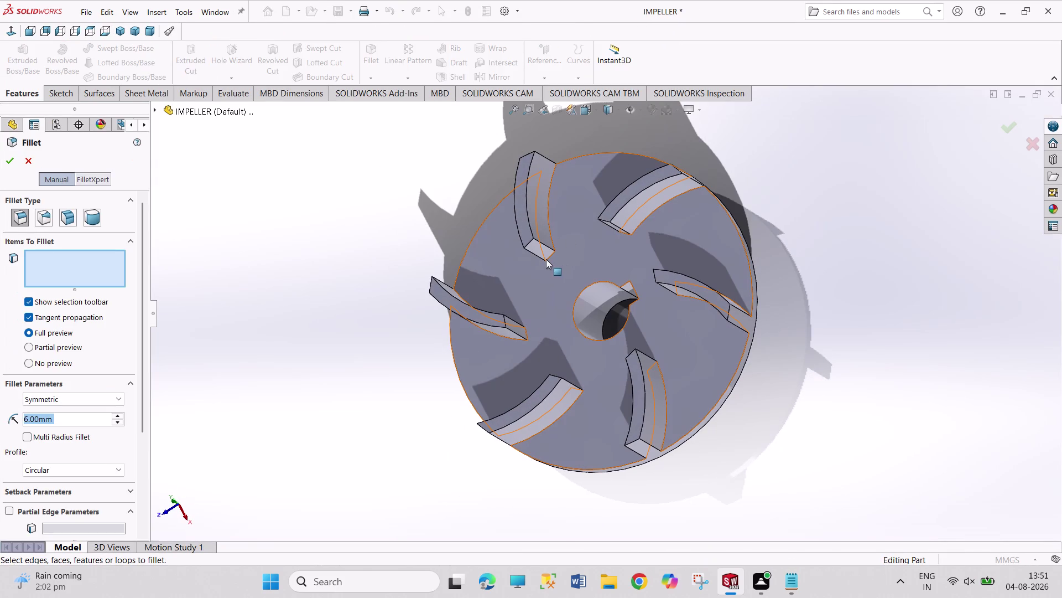
click(547, 257)
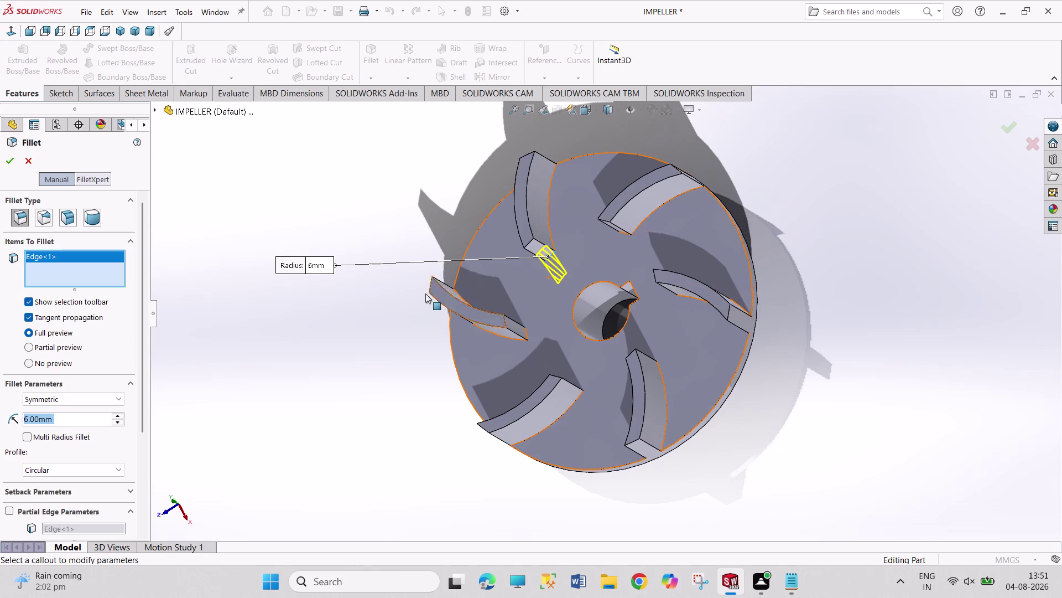
click(3, 162)
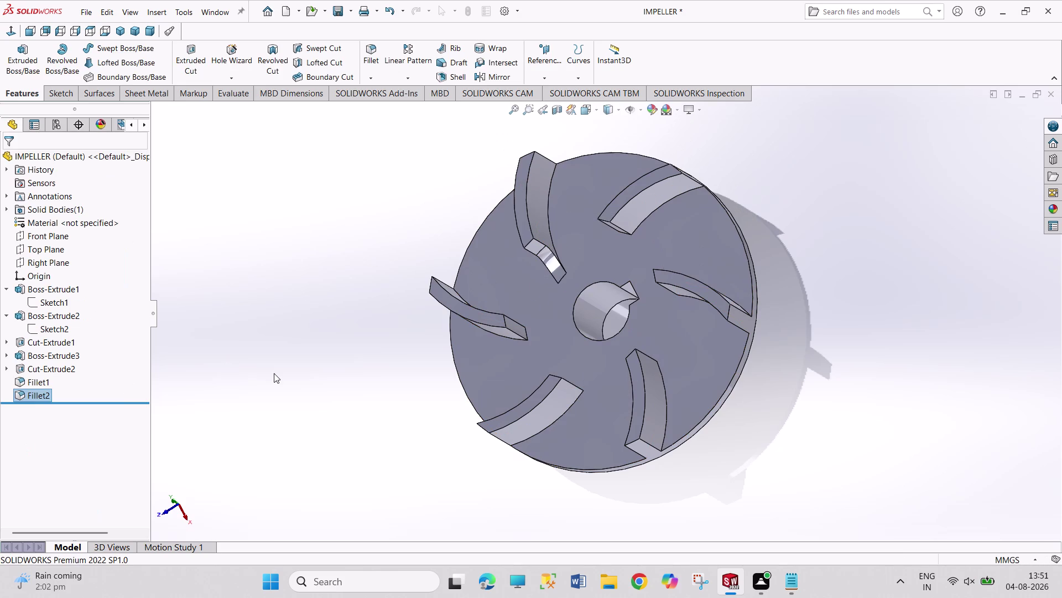
Change the Fillet2 radius to 5 mm and inspect the result.
right_click(27, 392)
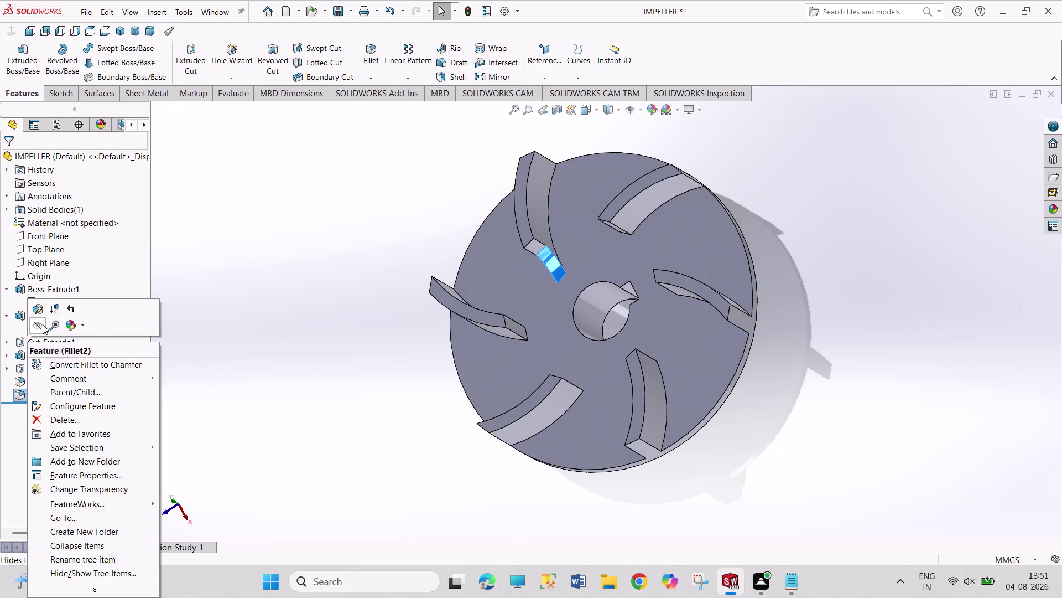
click(37, 306)
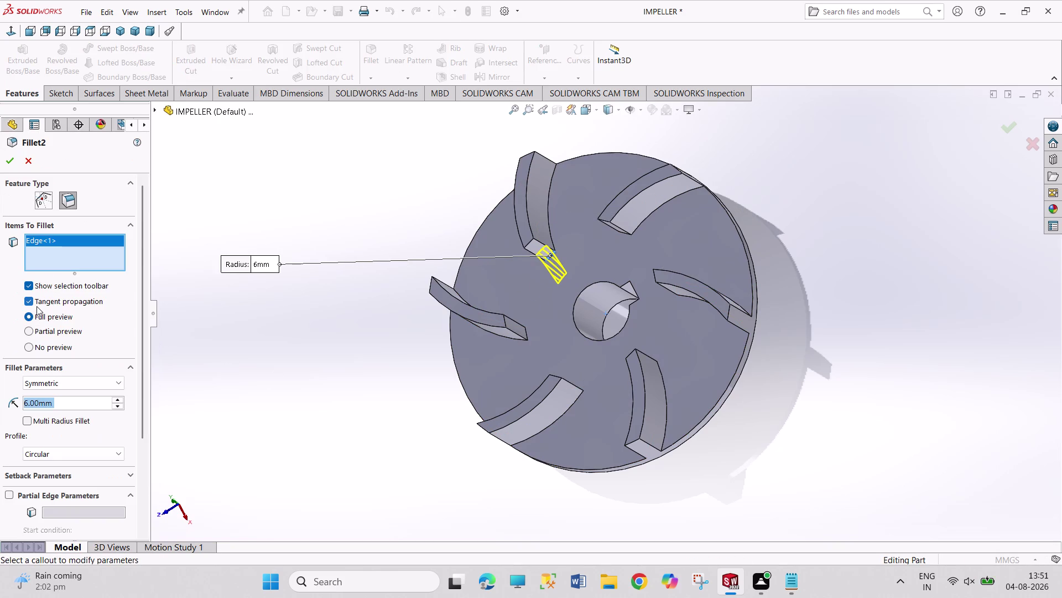
key(5)
key(Return)
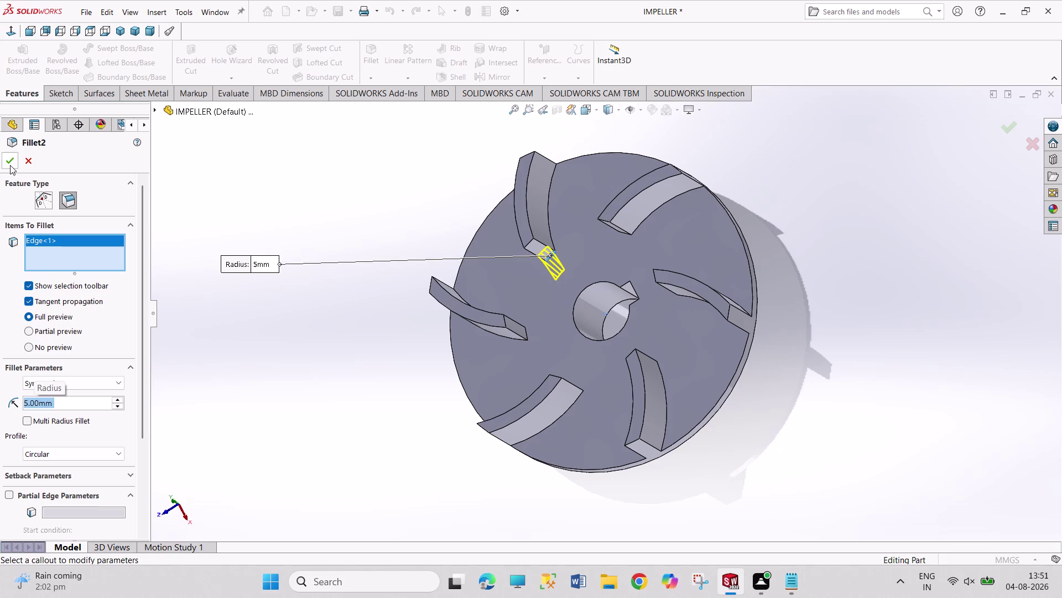
click(10, 165)
middle_drag(367, 434, 443, 448)
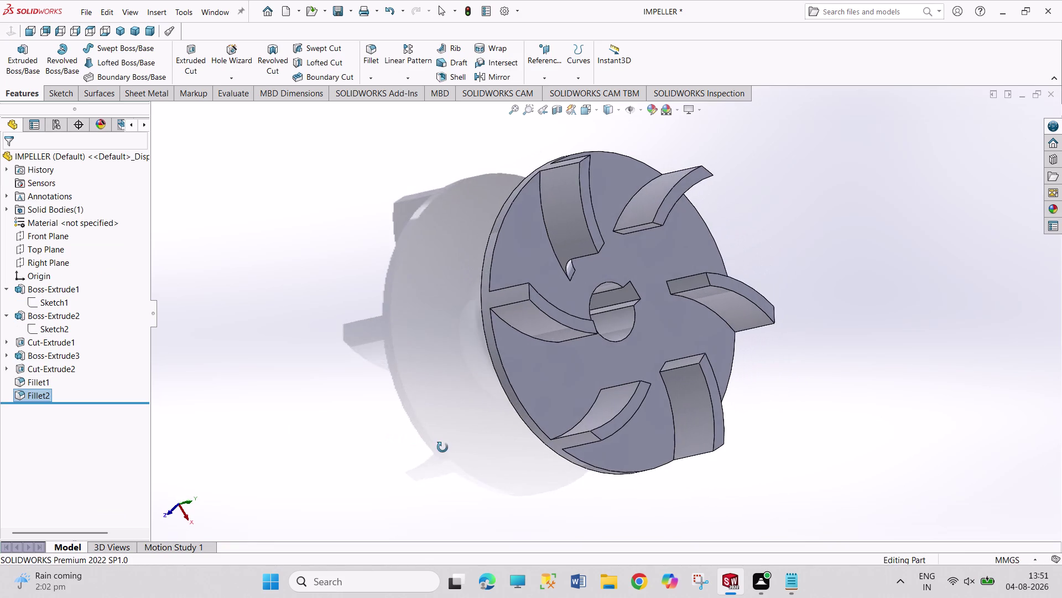
middle_drag(443, 447, 438, 432)
middle_drag(432, 439, 405, 375)
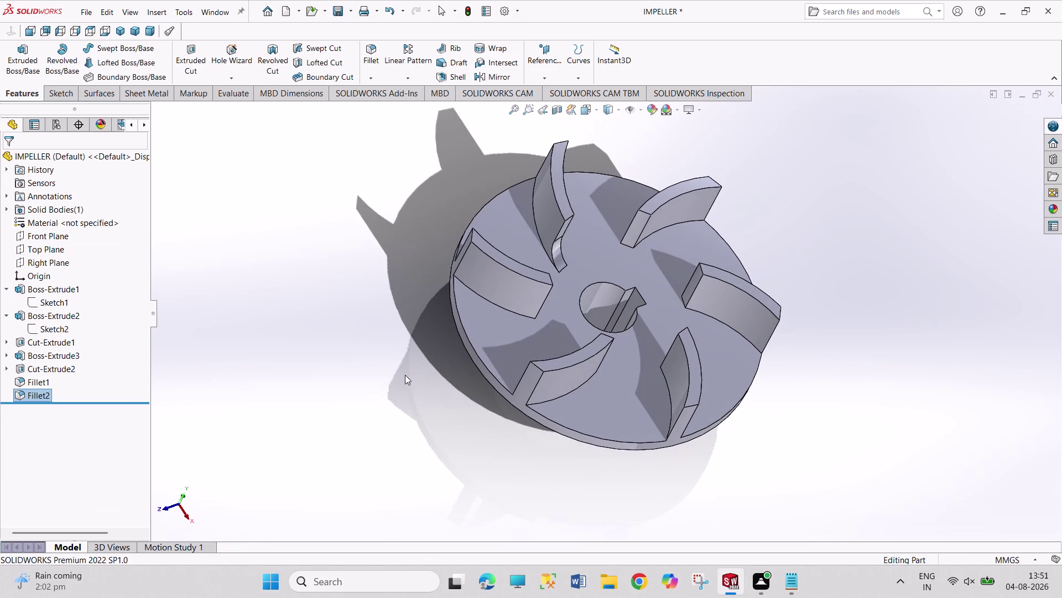
Change the Fillet2 radius to 3 mm.
right_click(46, 391)
click(55, 313)
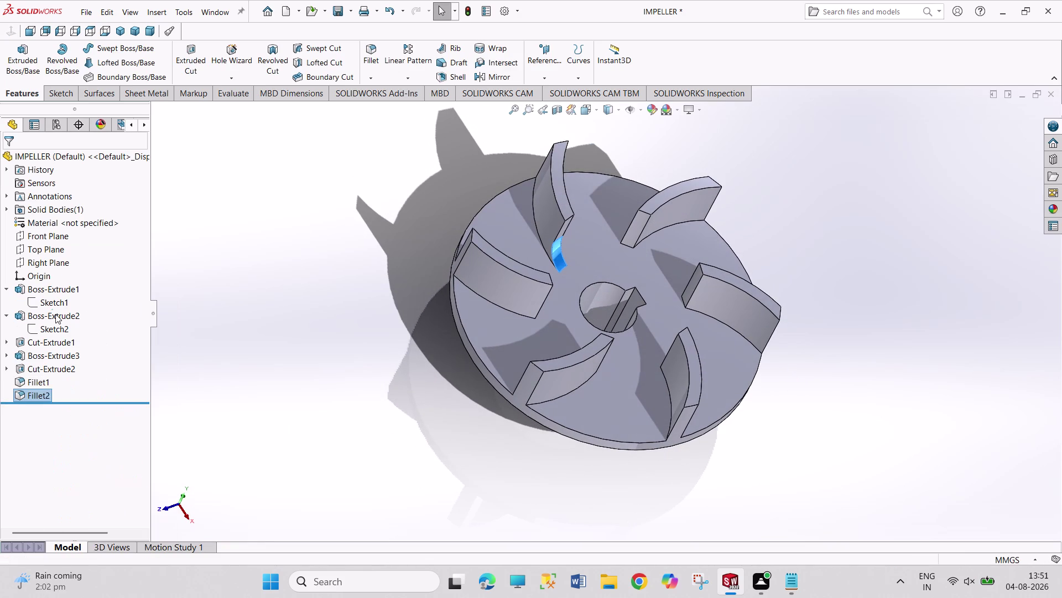
key(3)
key(Return)
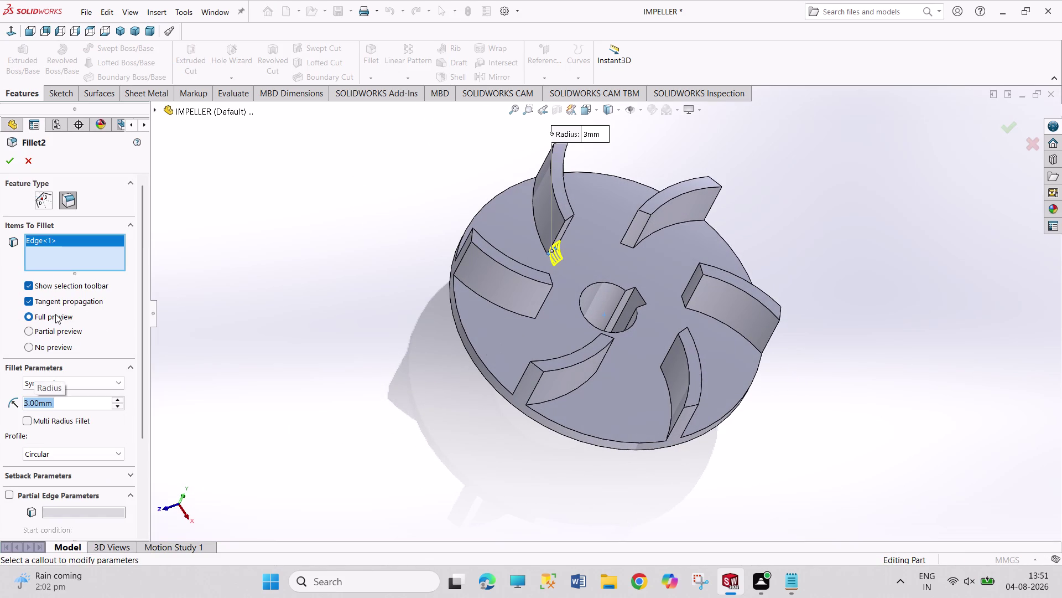
click(3, 162)
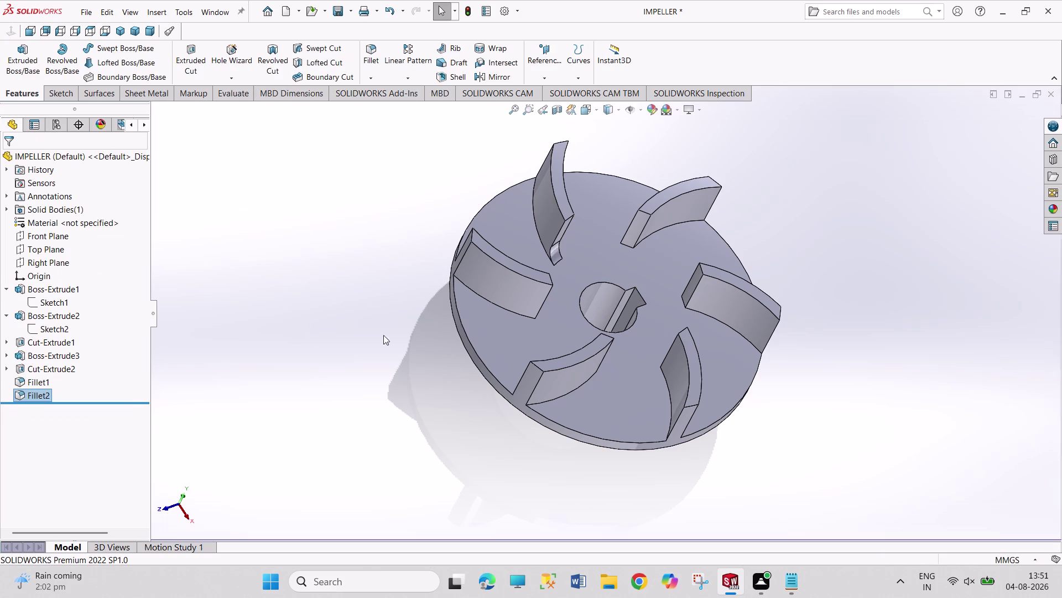
middle_drag(578, 287, 498, 353)
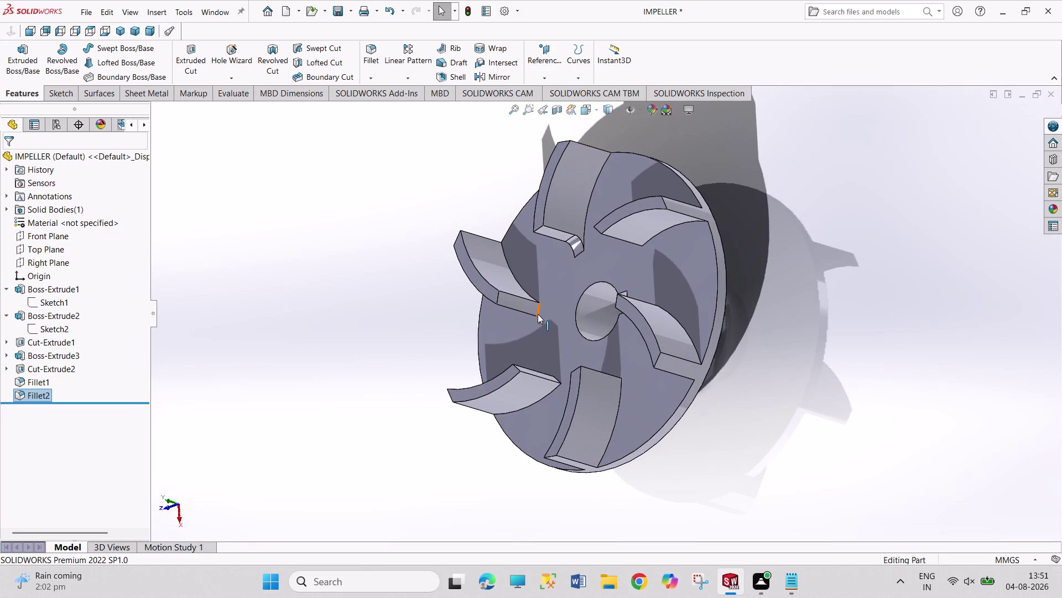
Select the root edges of the remaining impeller blades.
click(538, 314)
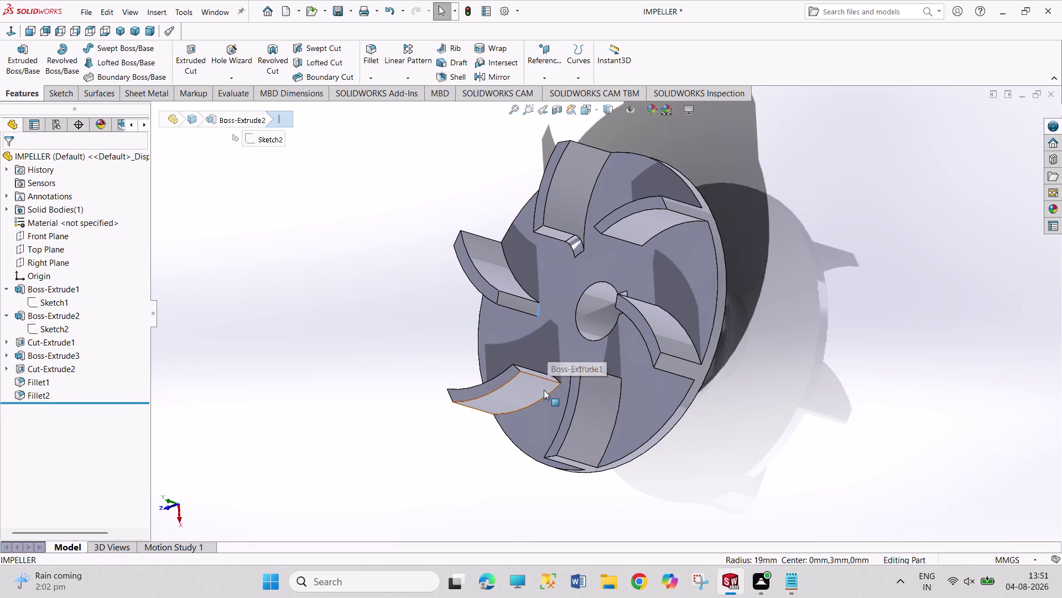
middle_drag(557, 328, 556, 437)
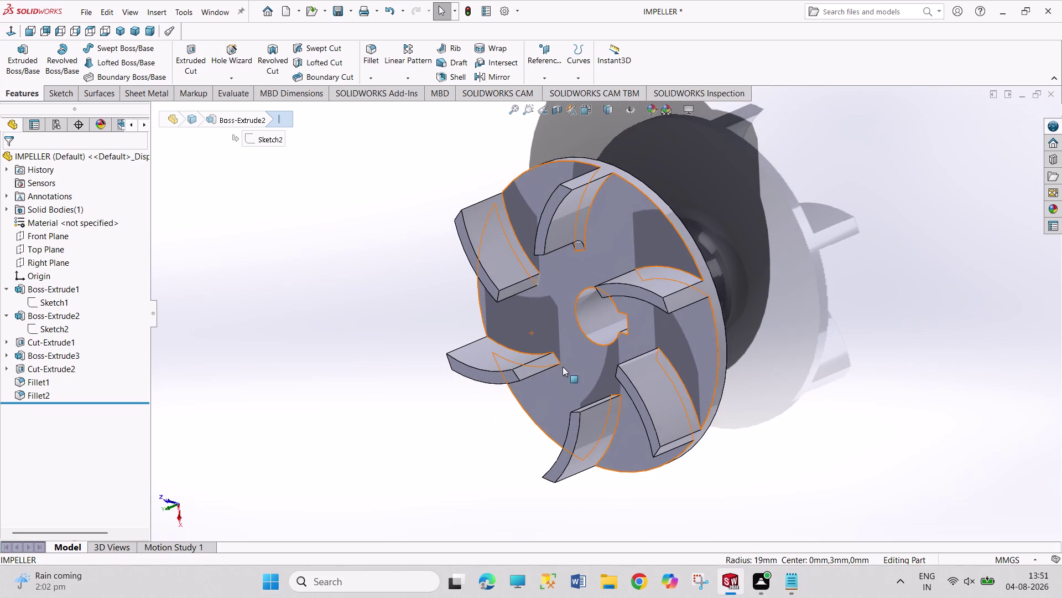
click(558, 359)
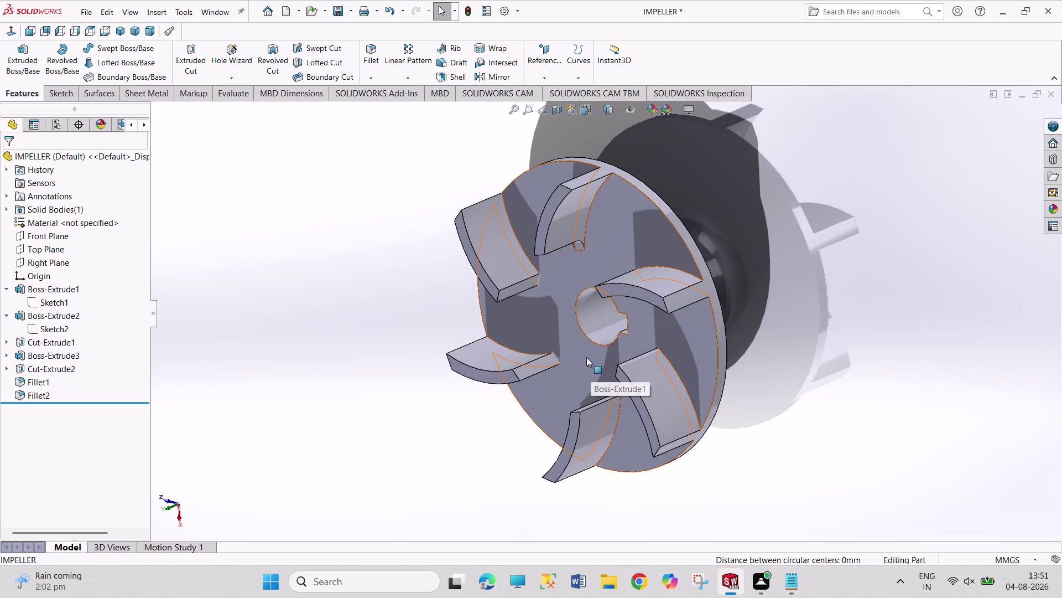
middle_drag(406, 358, 471, 471)
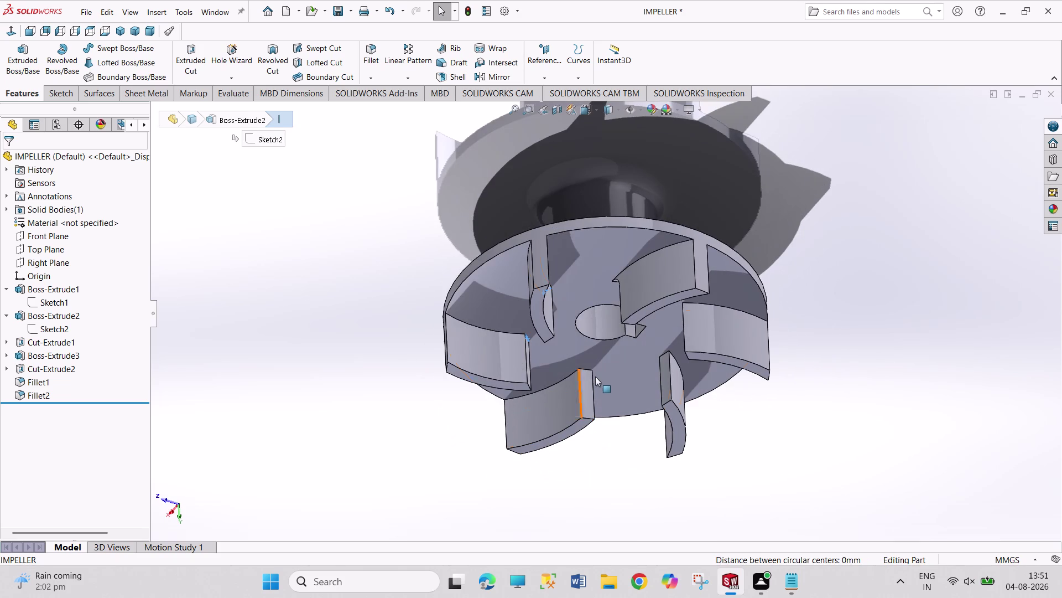
click(589, 370)
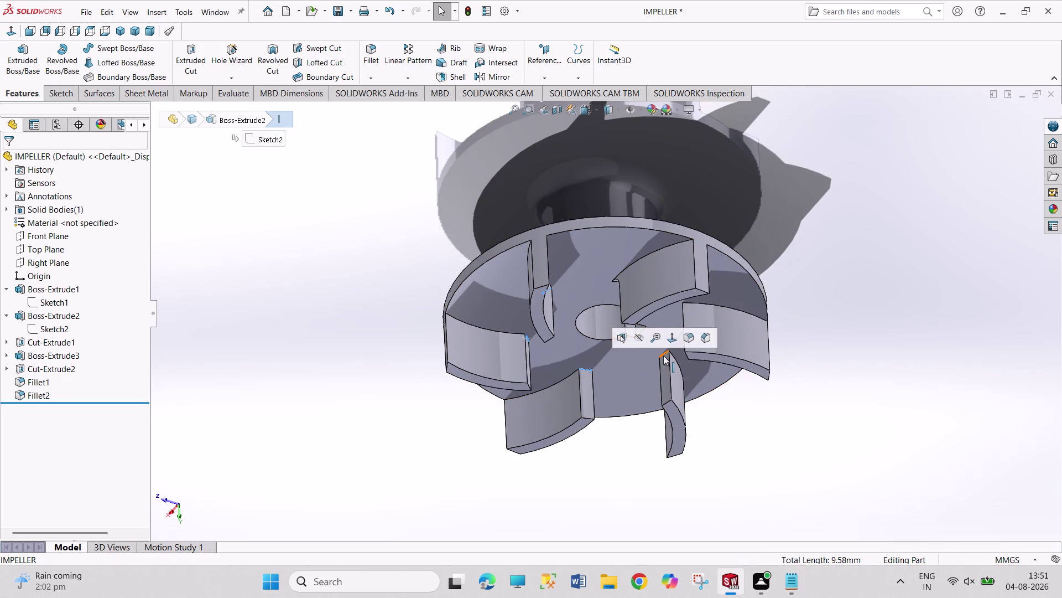
click(664, 355)
middle_drag(621, 460, 637, 366)
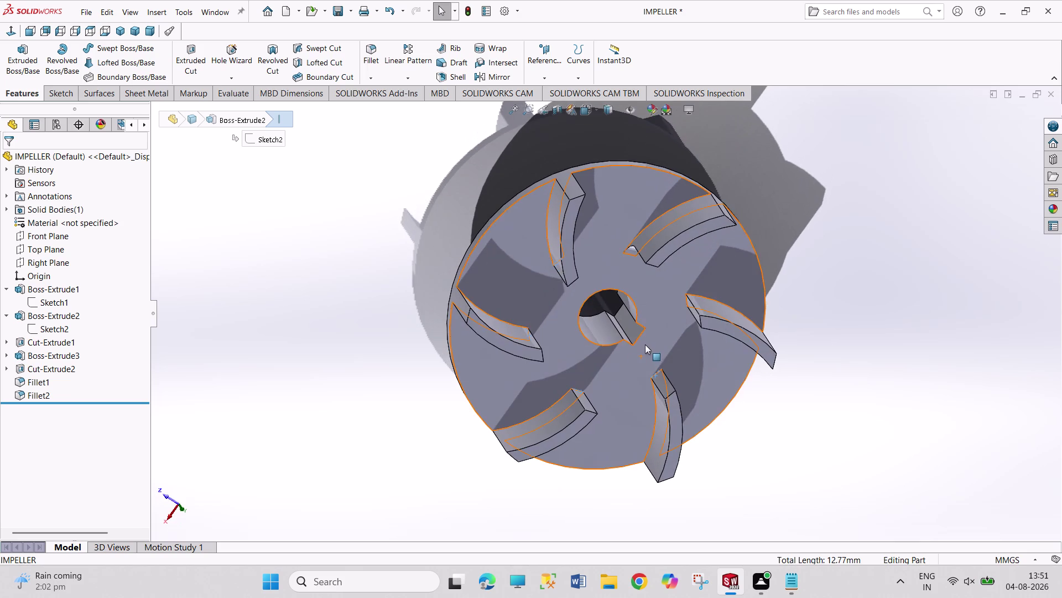
middle_drag(434, 424, 440, 358)
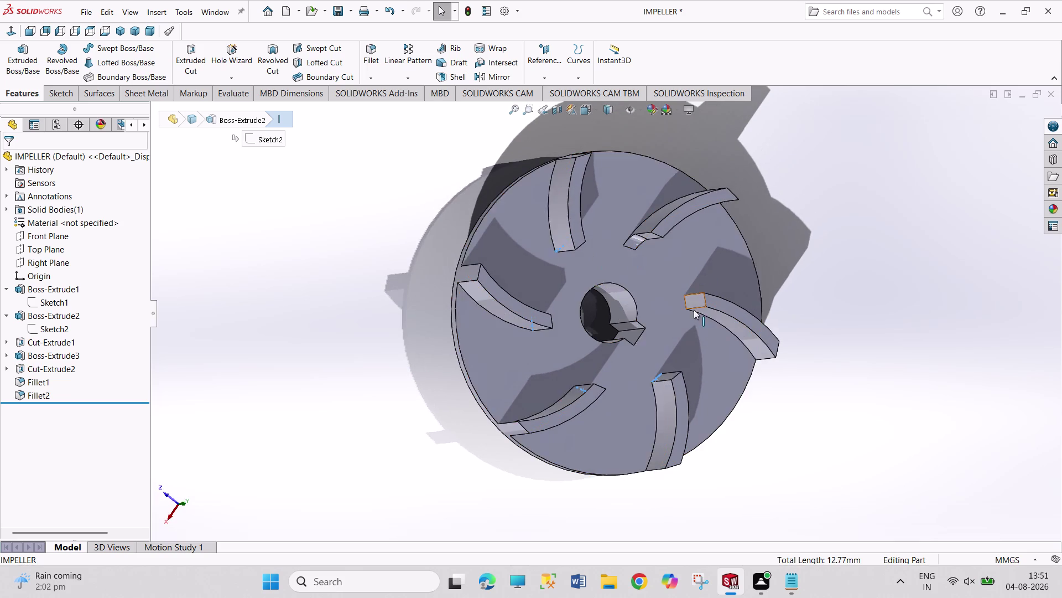
click(684, 303)
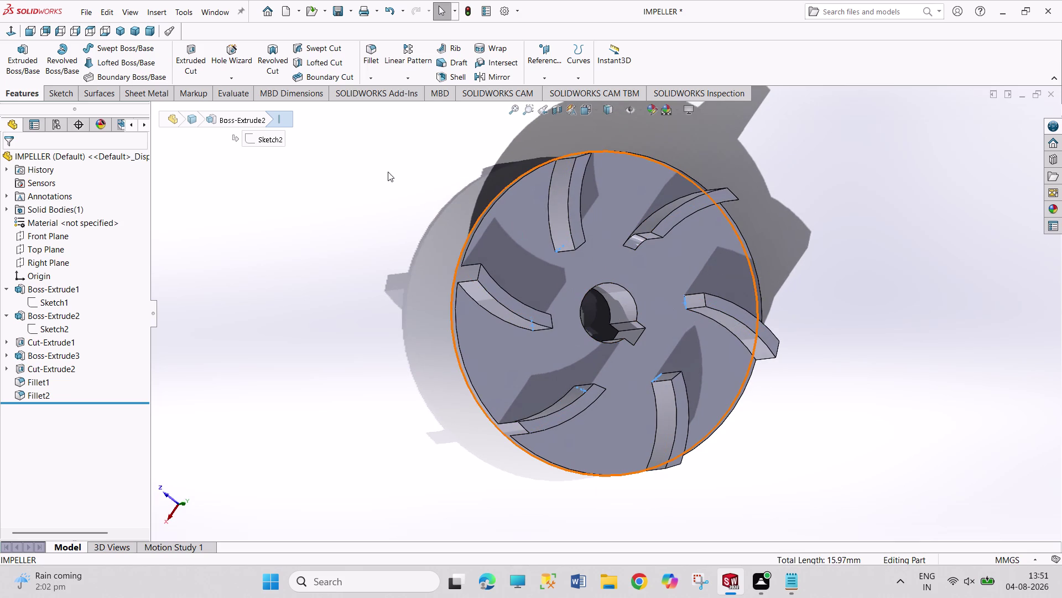
Apply a 3 mm fillet to the five edges, switch to isometric, and save.
click(369, 56)
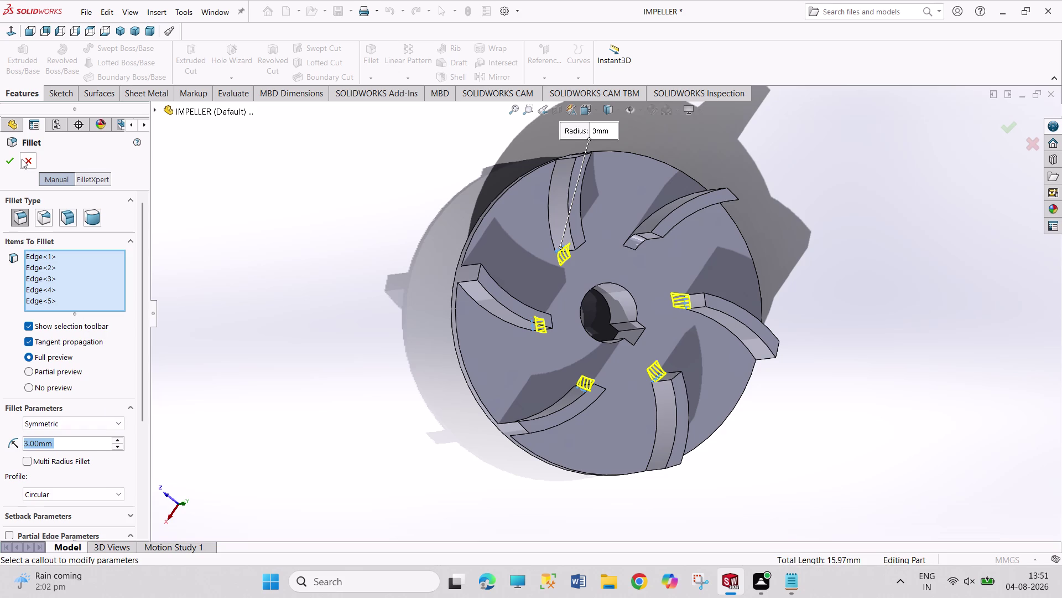
click(7, 161)
click(309, 222)
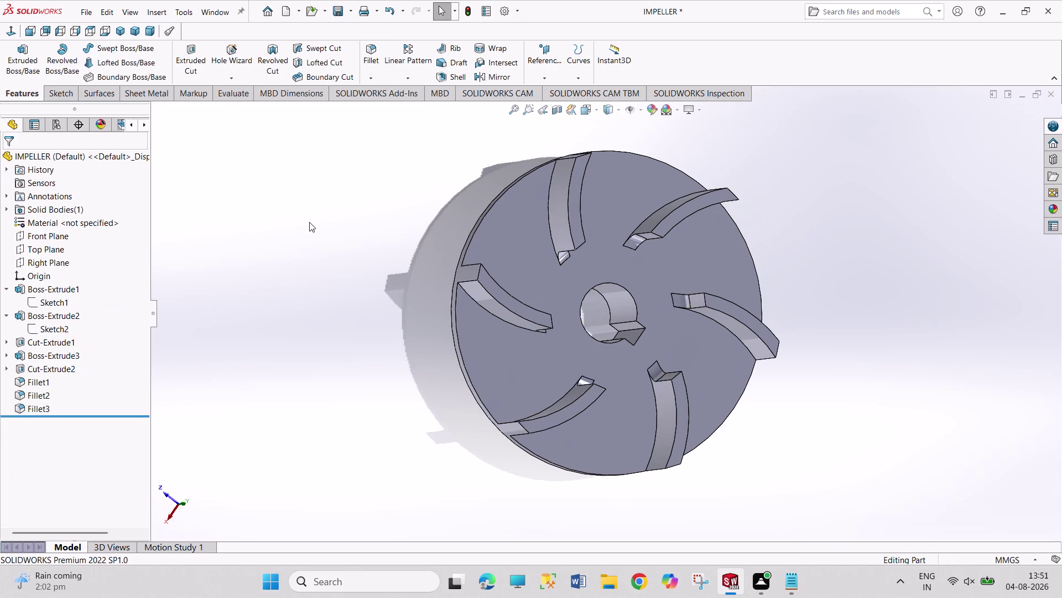
click(126, 33)
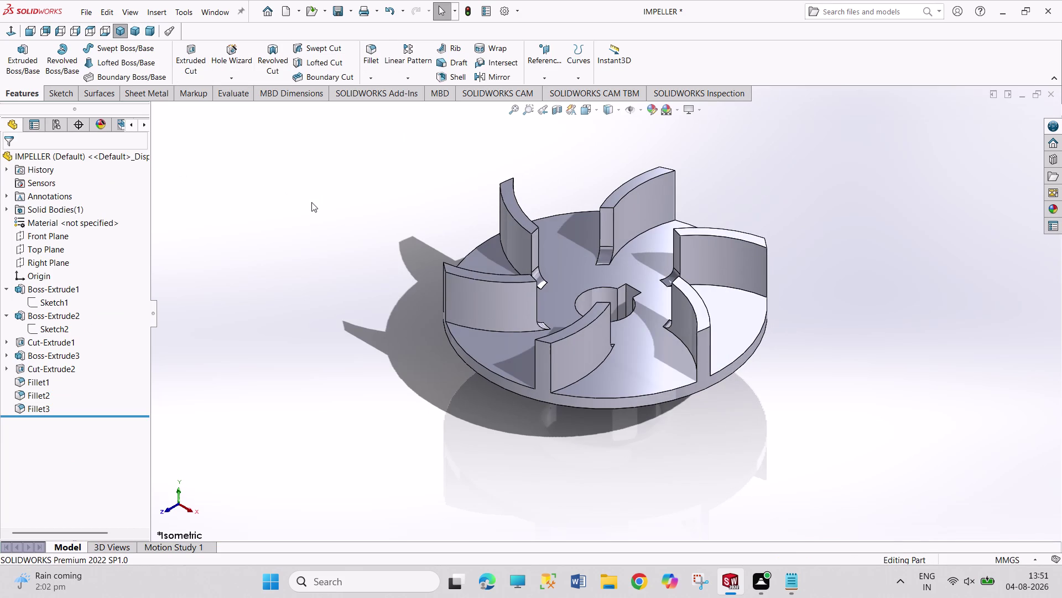
key(ctrl+s)
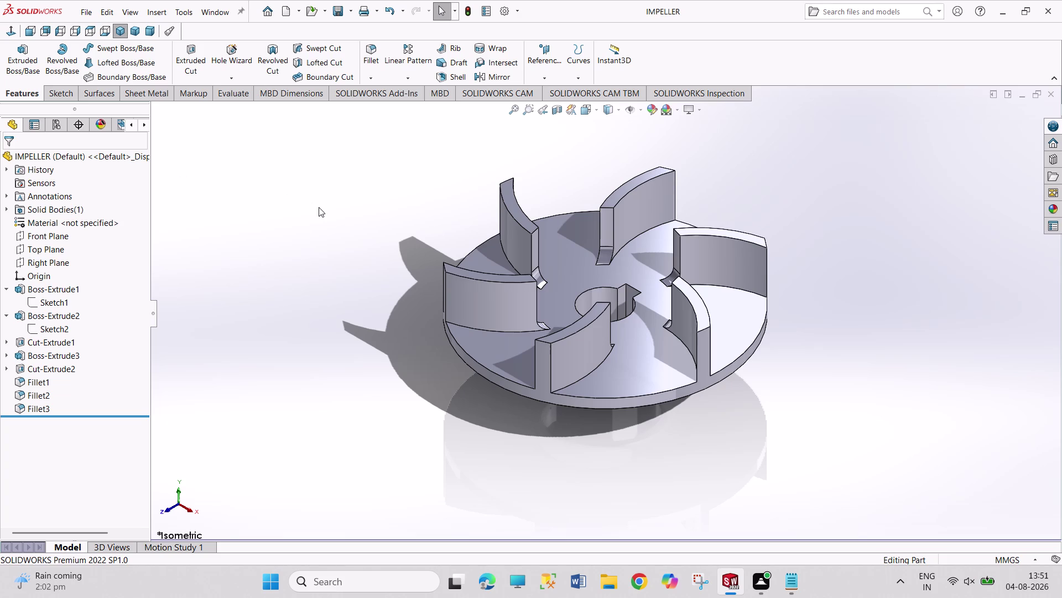
click(209, 11)
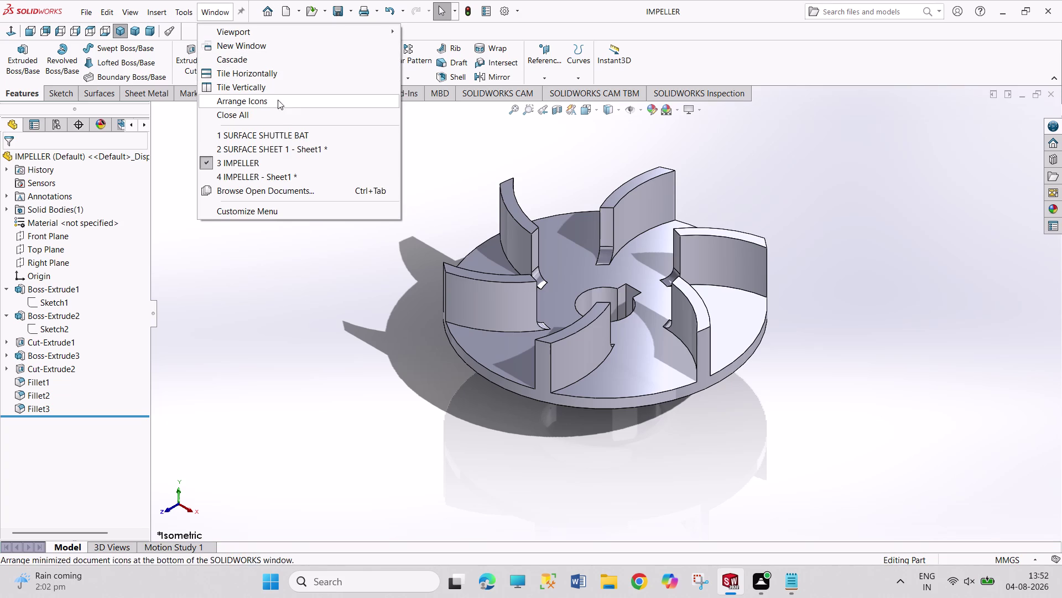
On IMPELLER - Sheet1, add R19.00 and R16.00 blade arc radius dimensions.
click(288, 174)
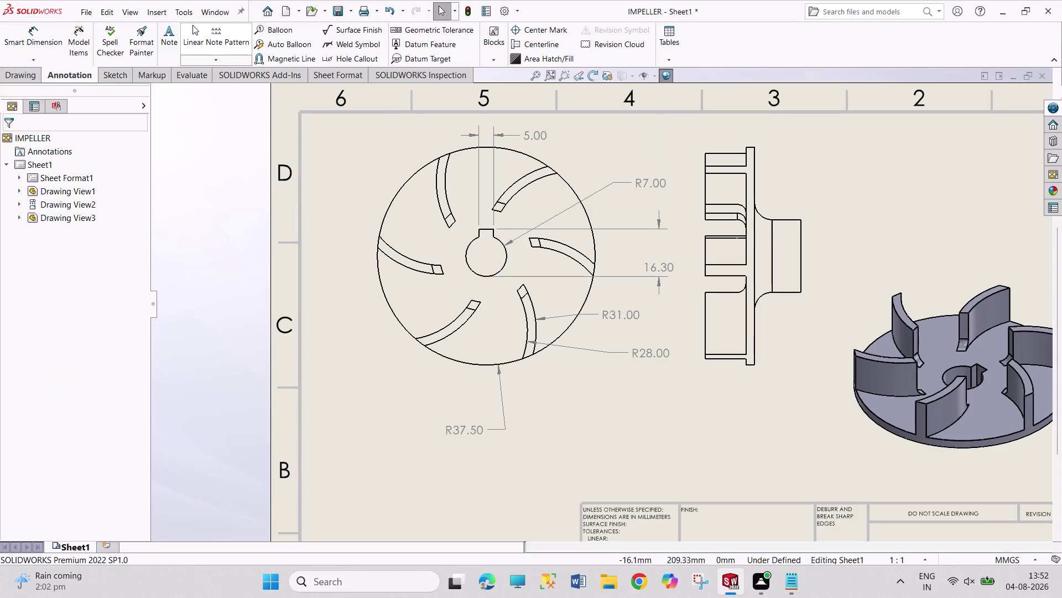
click(33, 47)
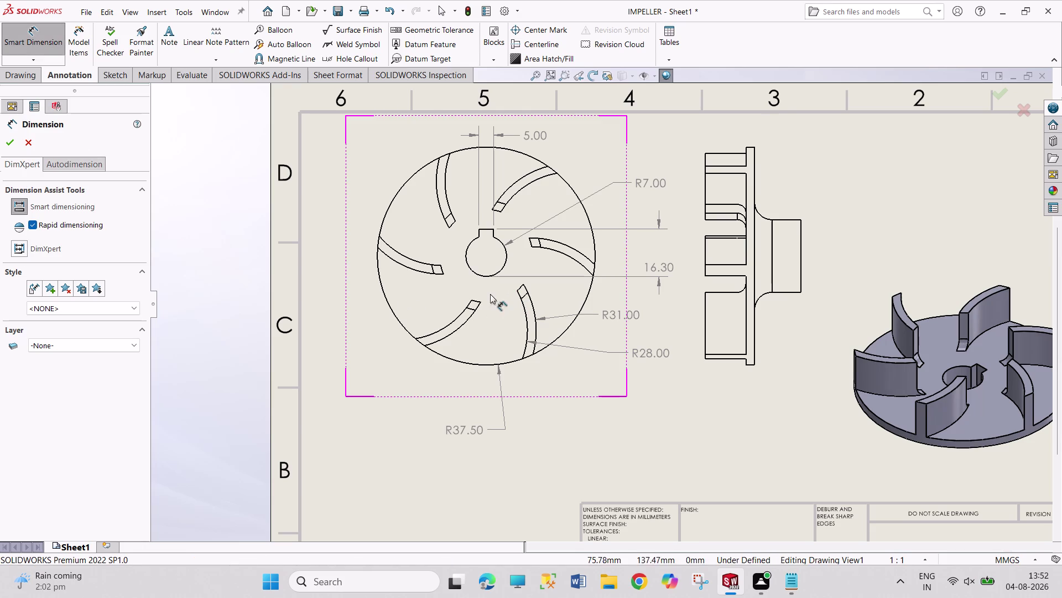
click(470, 308)
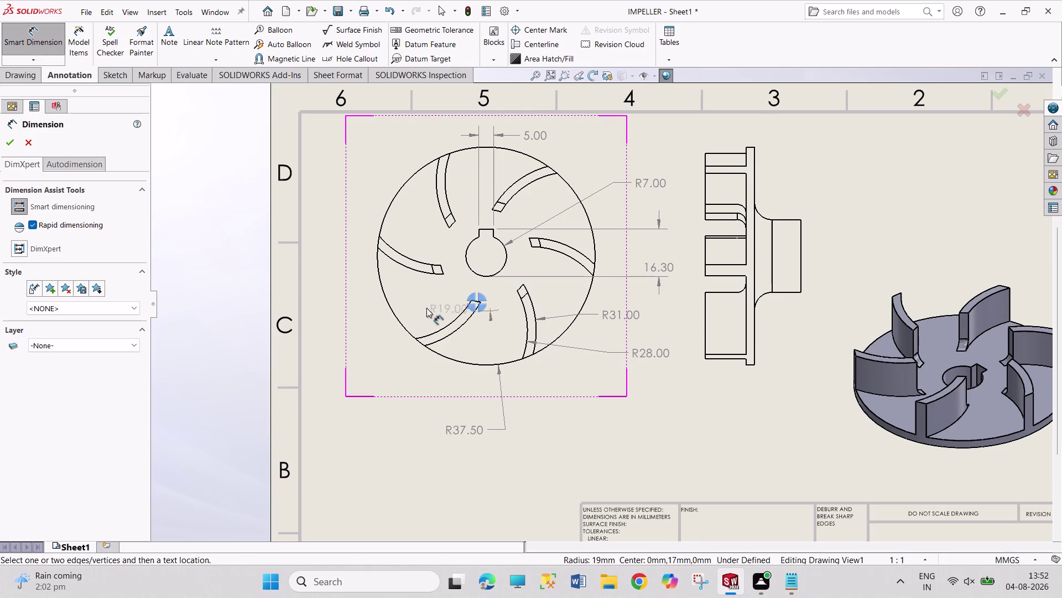
click(373, 327)
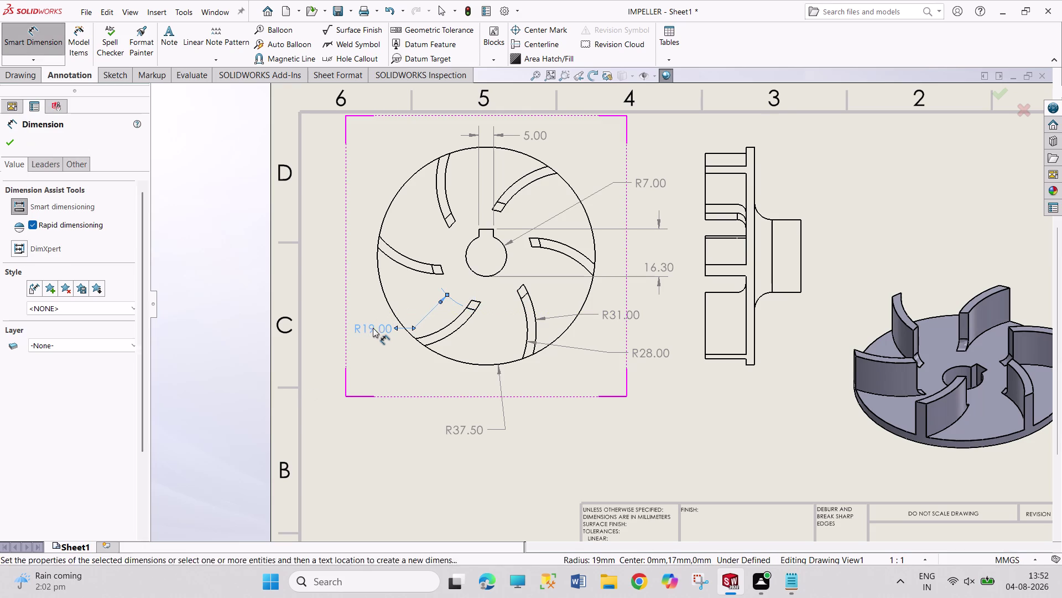
click(476, 301)
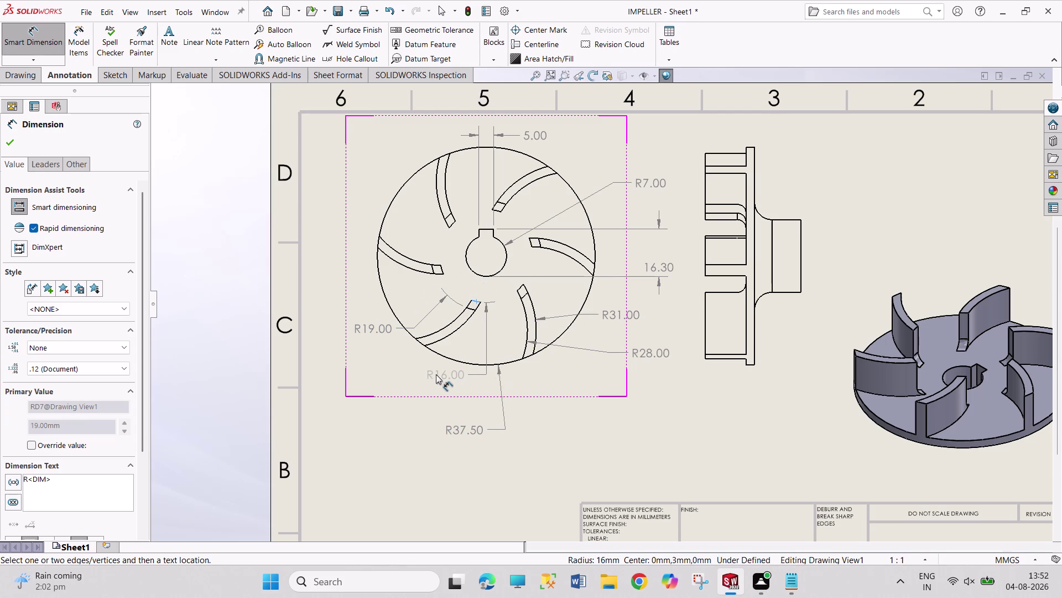
key(Escape)
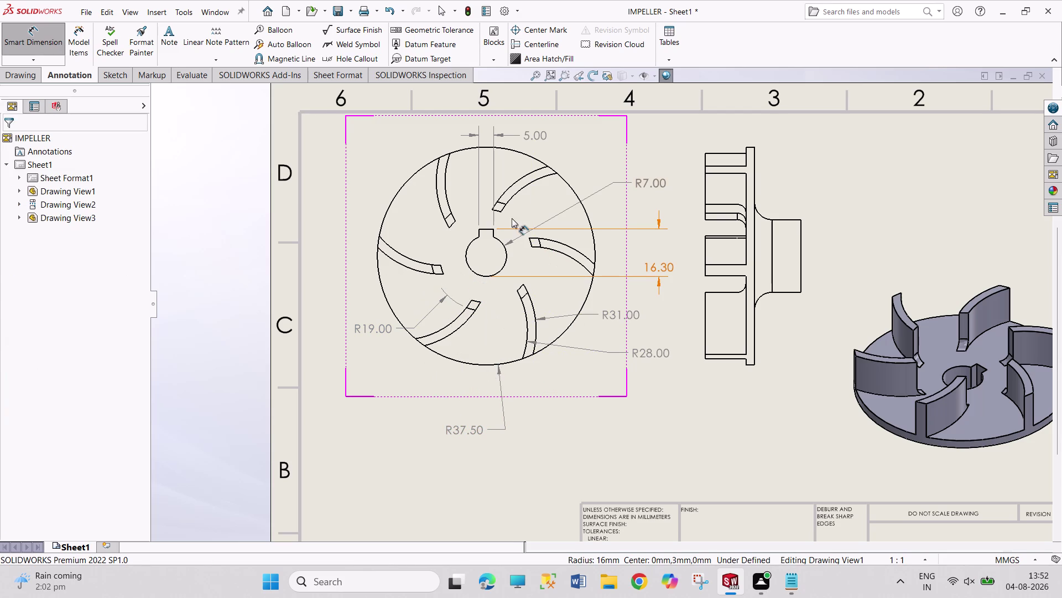
click(452, 226)
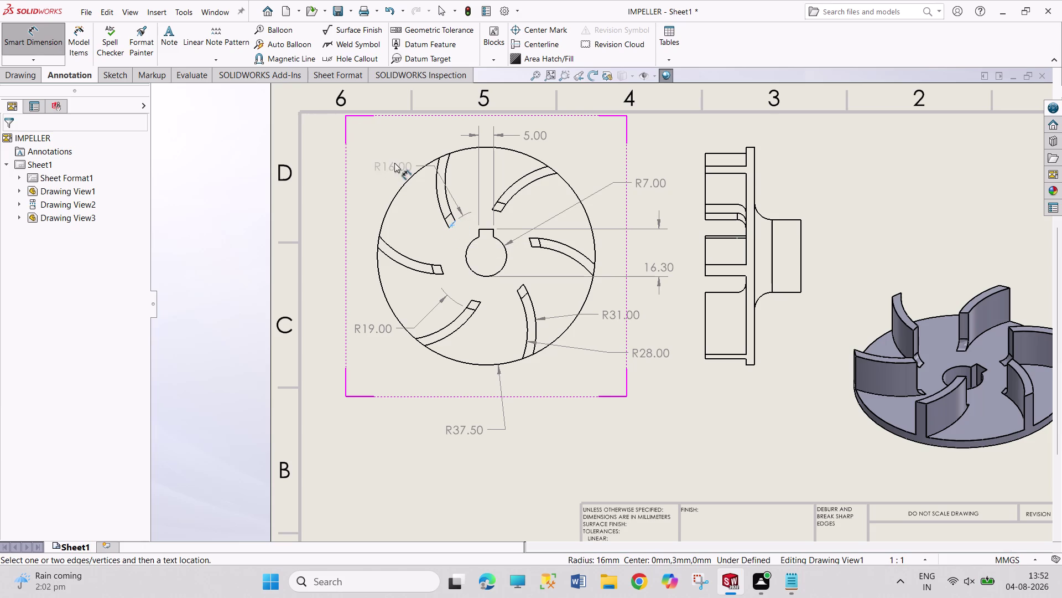
click(389, 145)
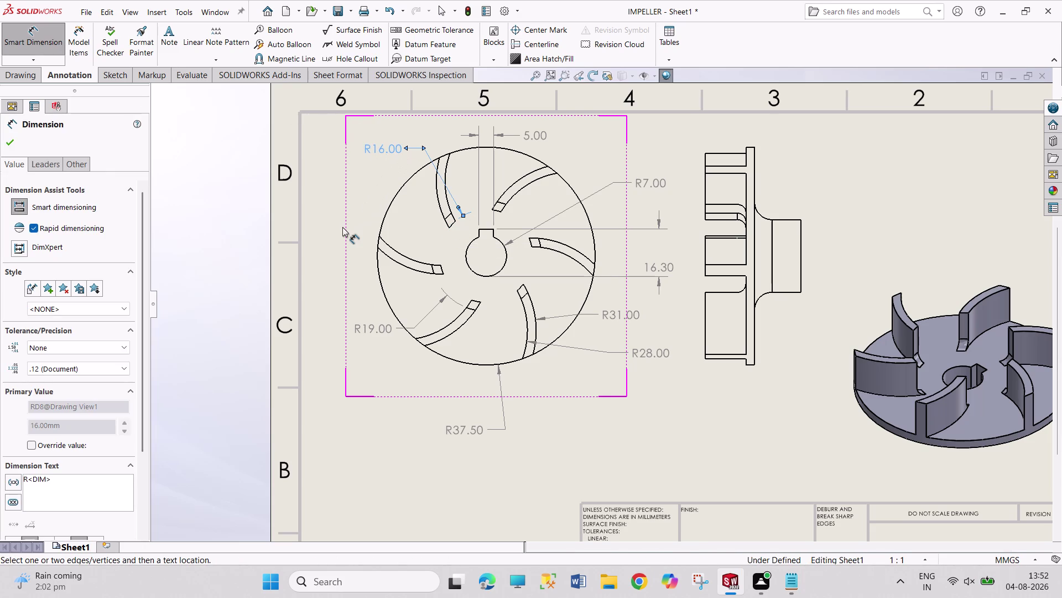
scroll(down, 3)
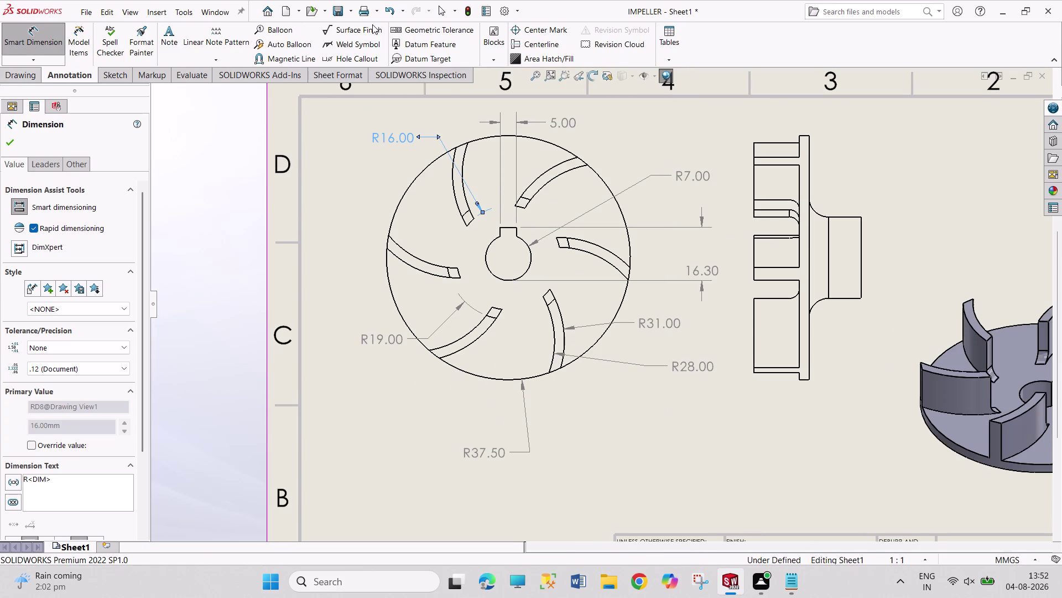
Place a center mark on the central hub bore of the front view.
click(550, 31)
click(631, 254)
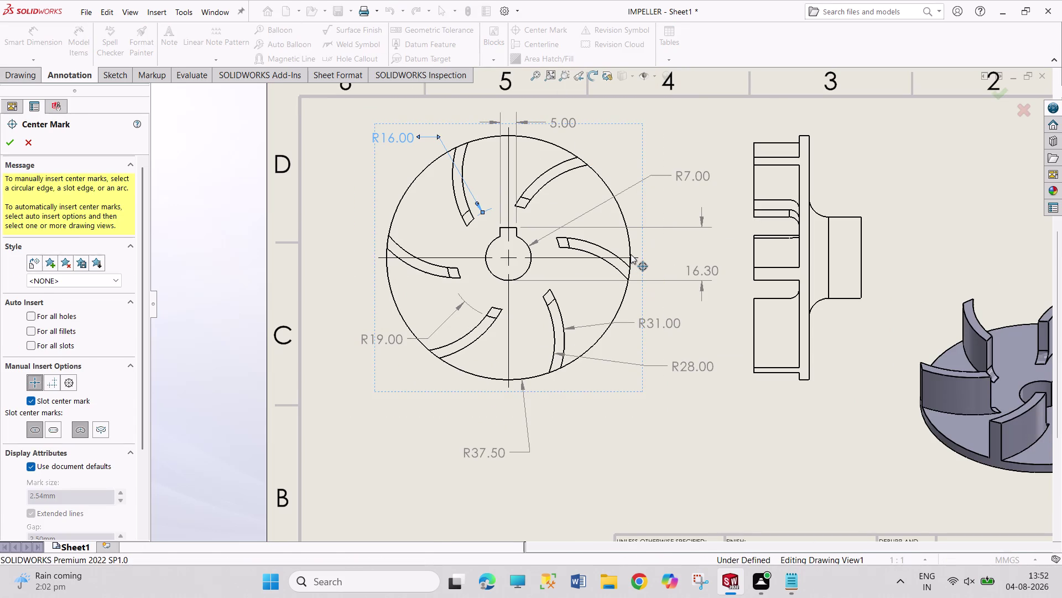
click(10, 136)
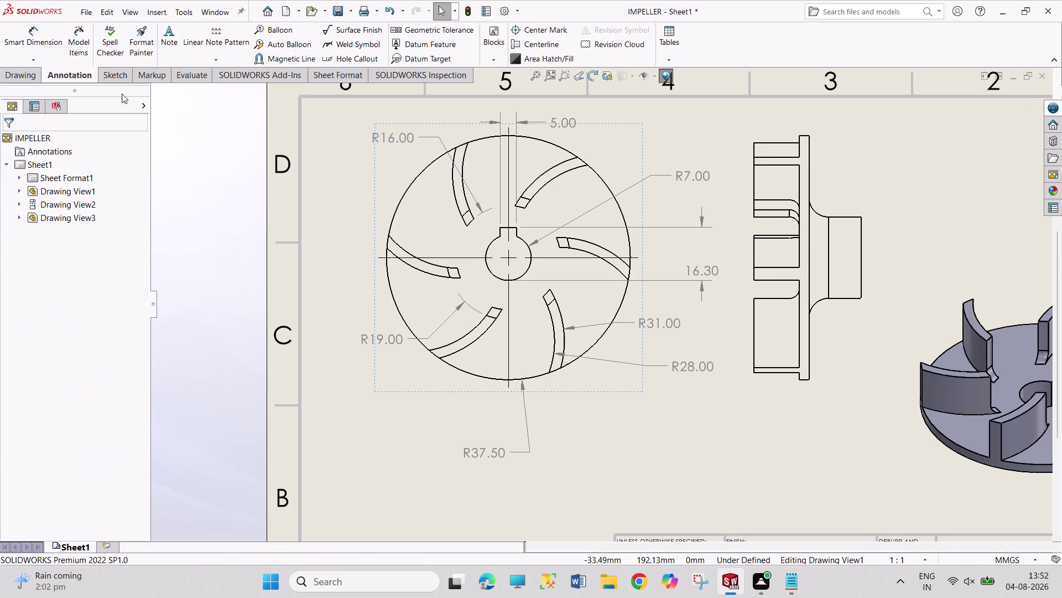
click(46, 30)
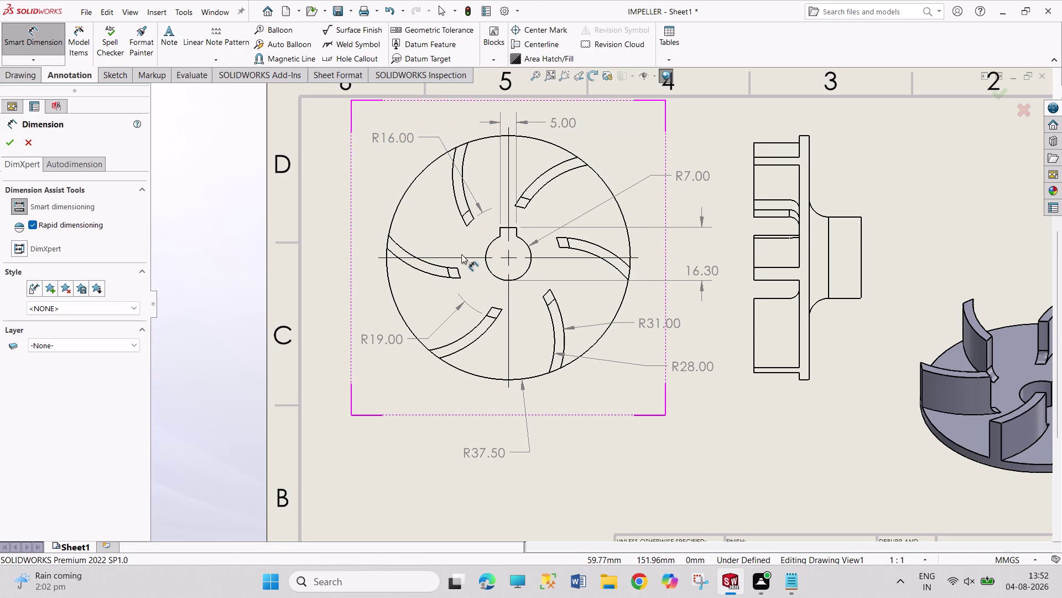
Place the first 3.00 offset dimension from the blade corner to the centreline, left of the front view.
click(457, 267)
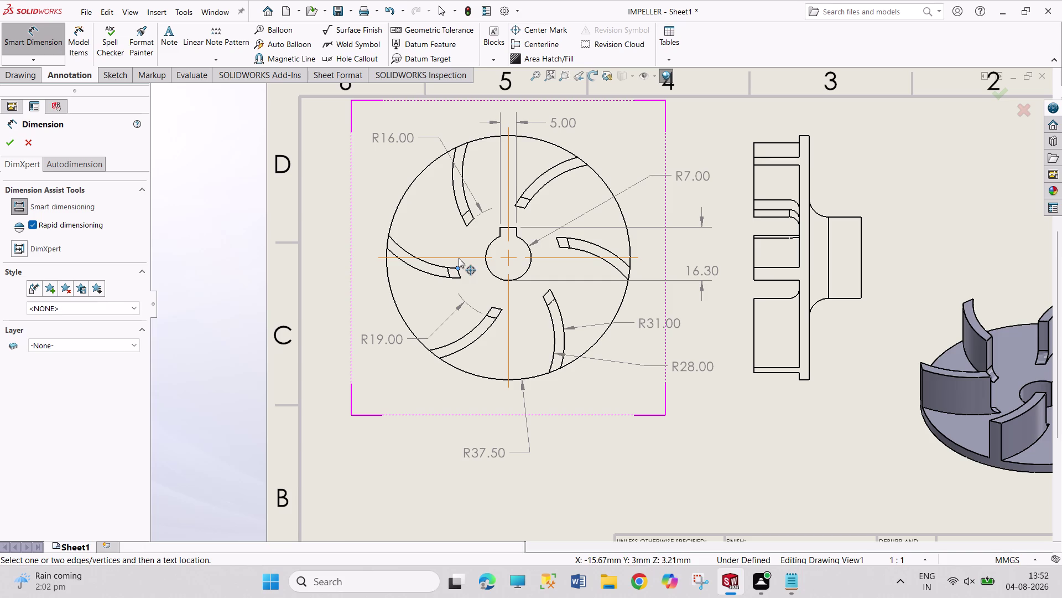
click(459, 257)
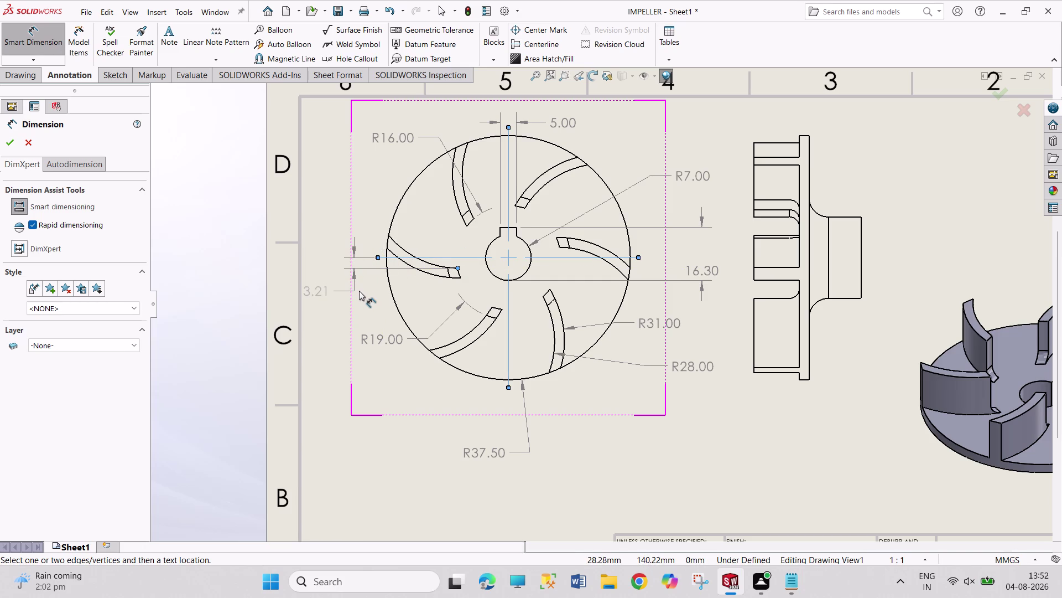
key(Escape)
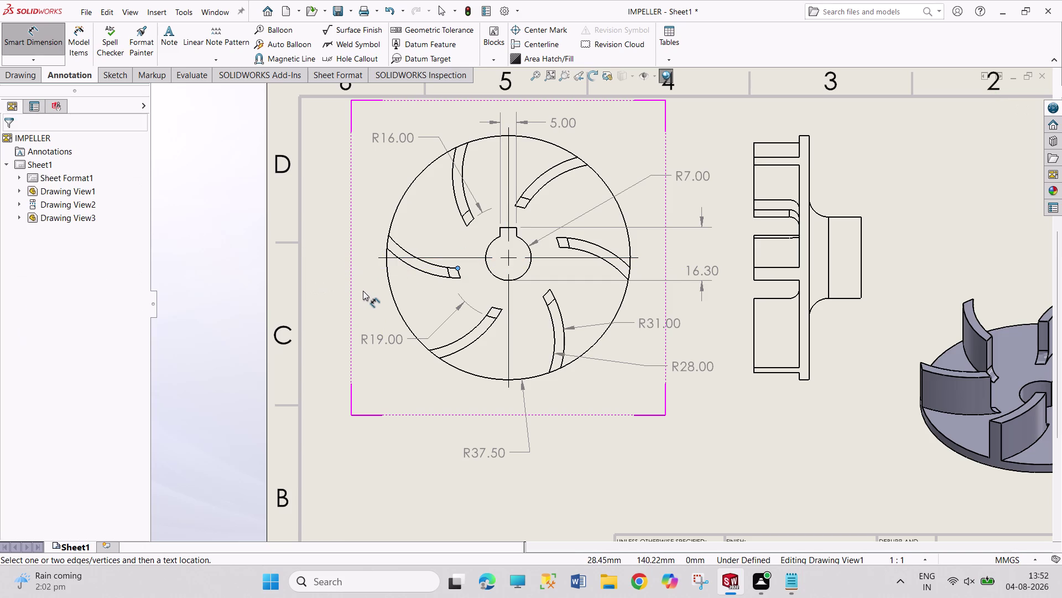
key(Escape)
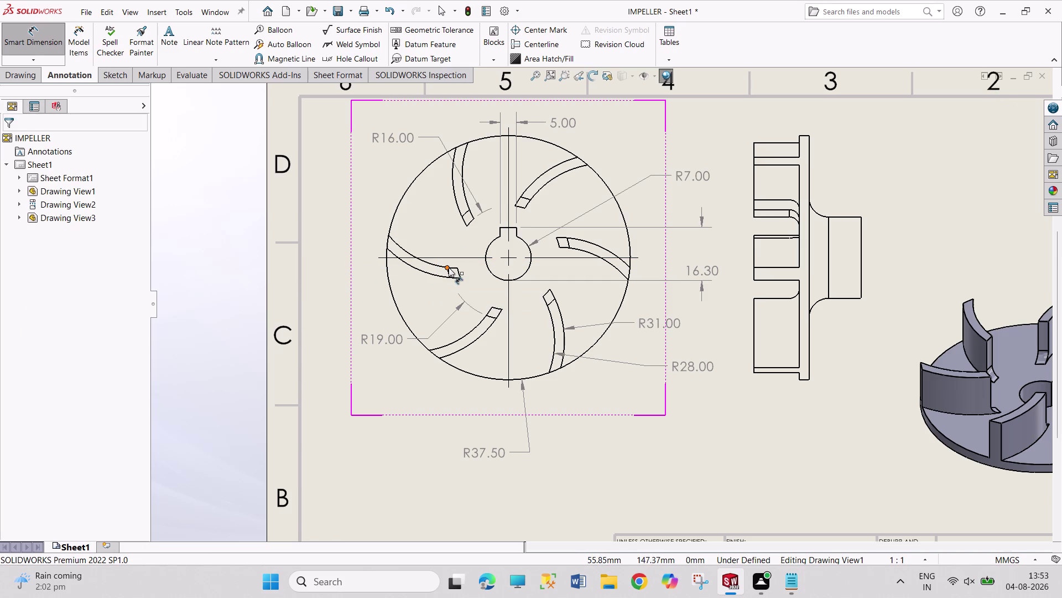
click(448, 268)
click(446, 257)
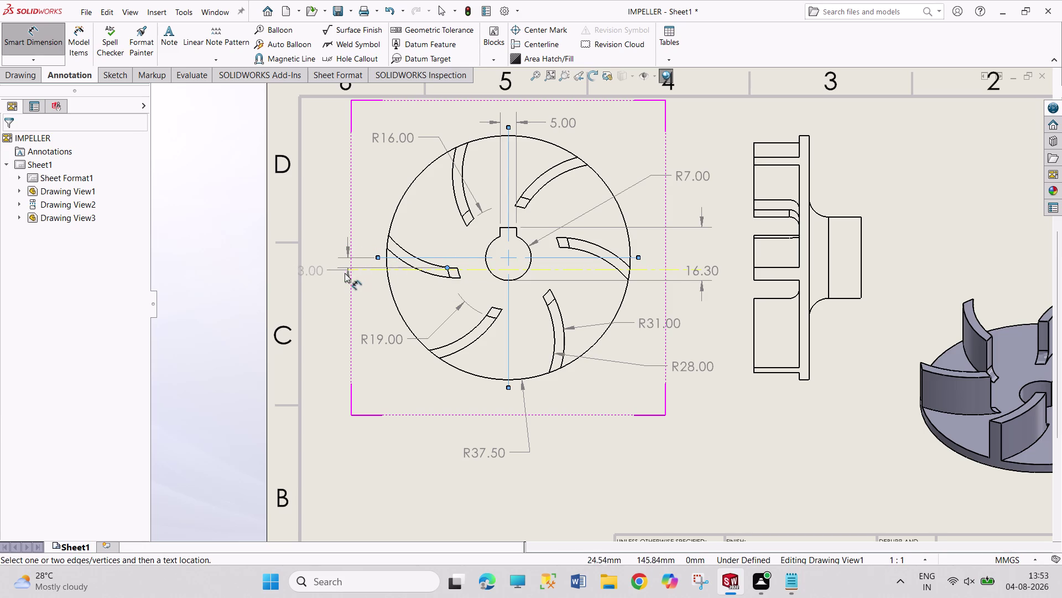
click(335, 271)
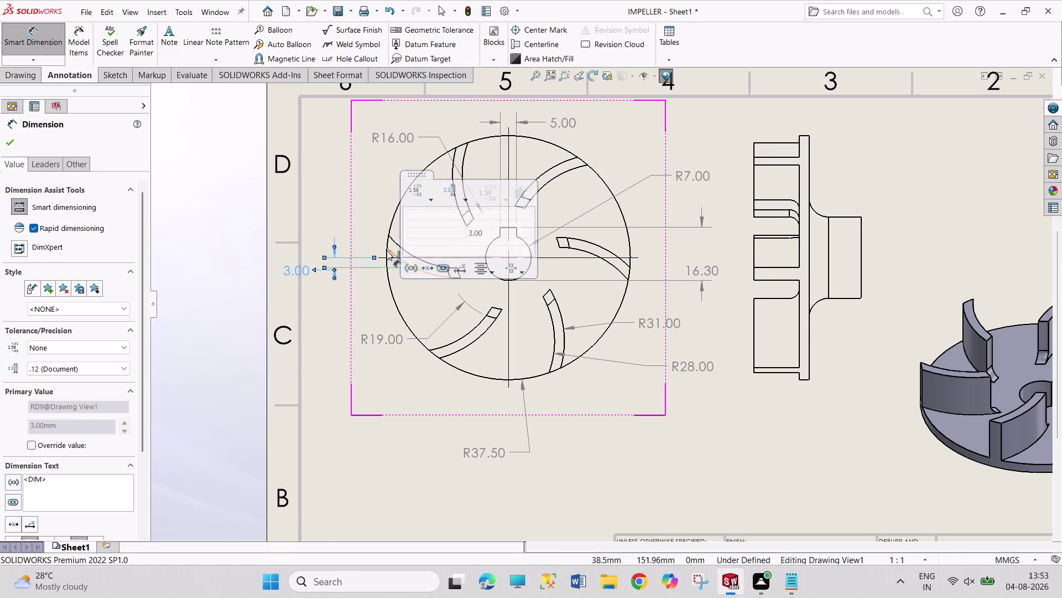
Add the second 3.00 blade offset dimension above the first one.
click(387, 249)
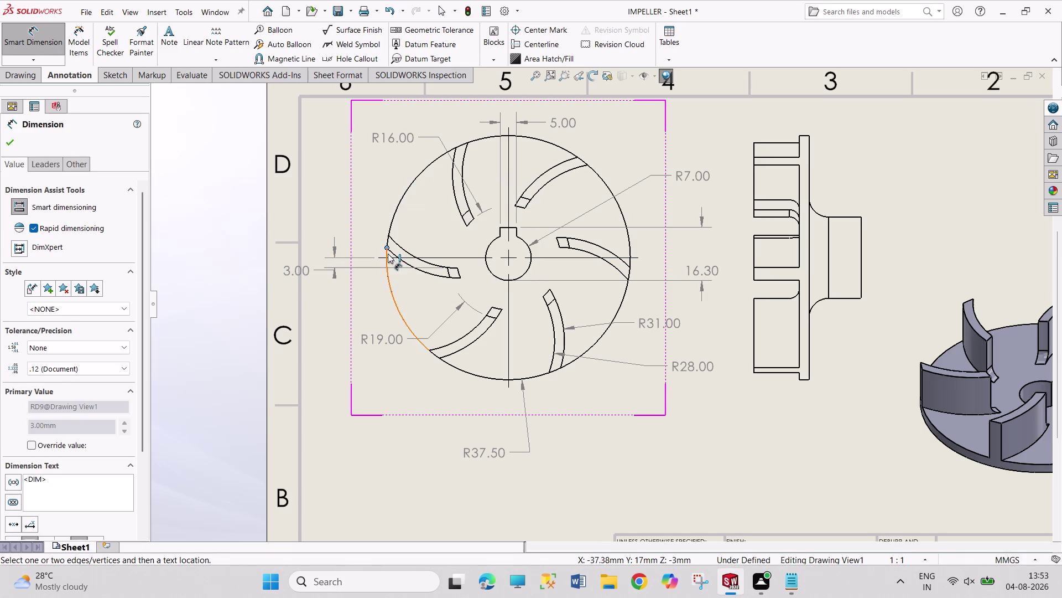
click(391, 257)
click(361, 210)
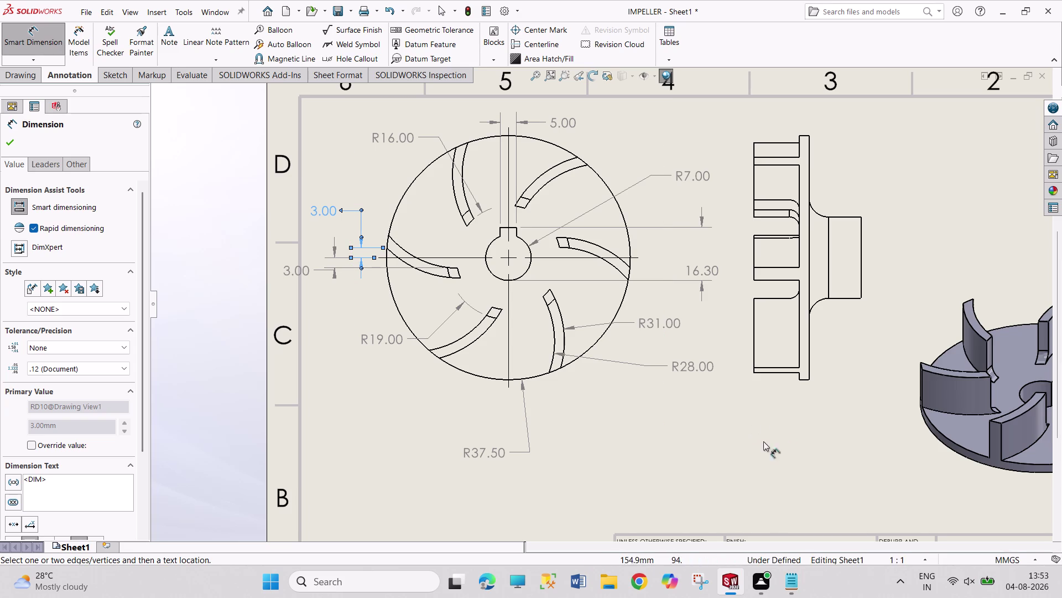
scroll(up, 3)
scroll(up, 3)
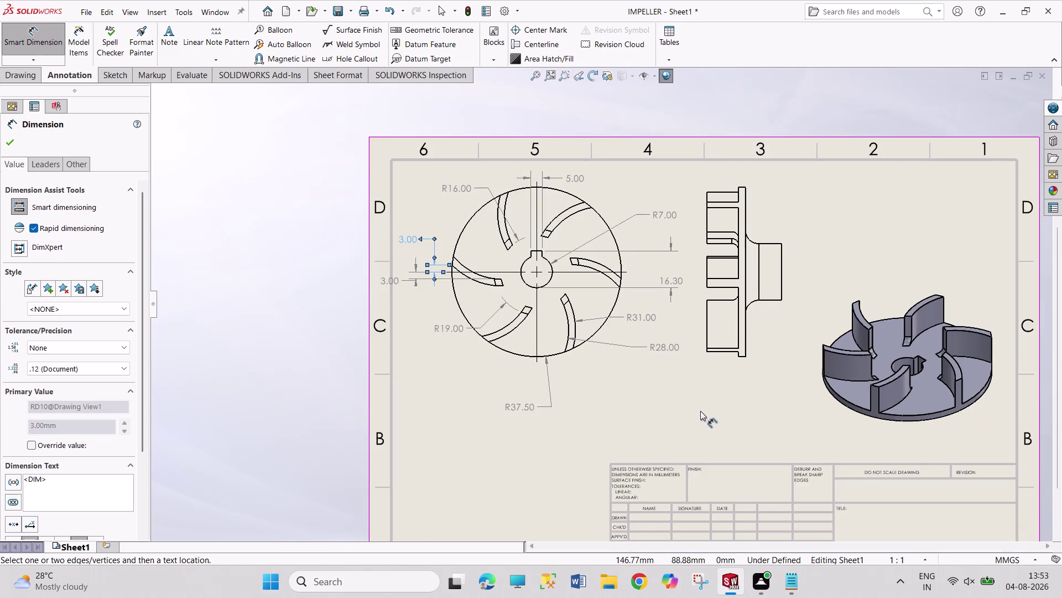
Display the outer R37.50 radius as a Ø75.00 diameter placed below the circle.
right_click(700, 410)
click(723, 460)
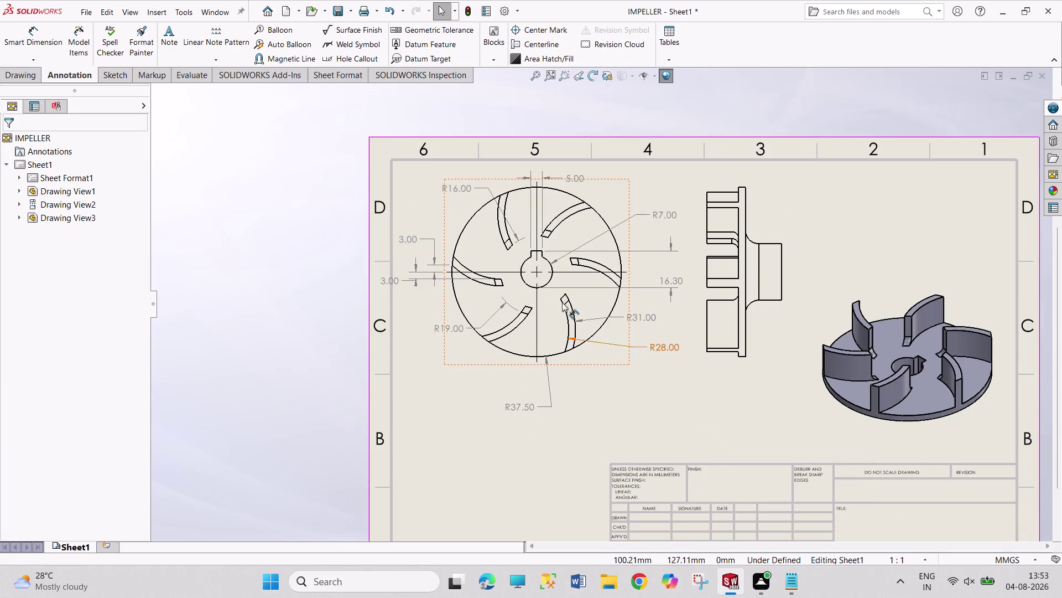
click(456, 444)
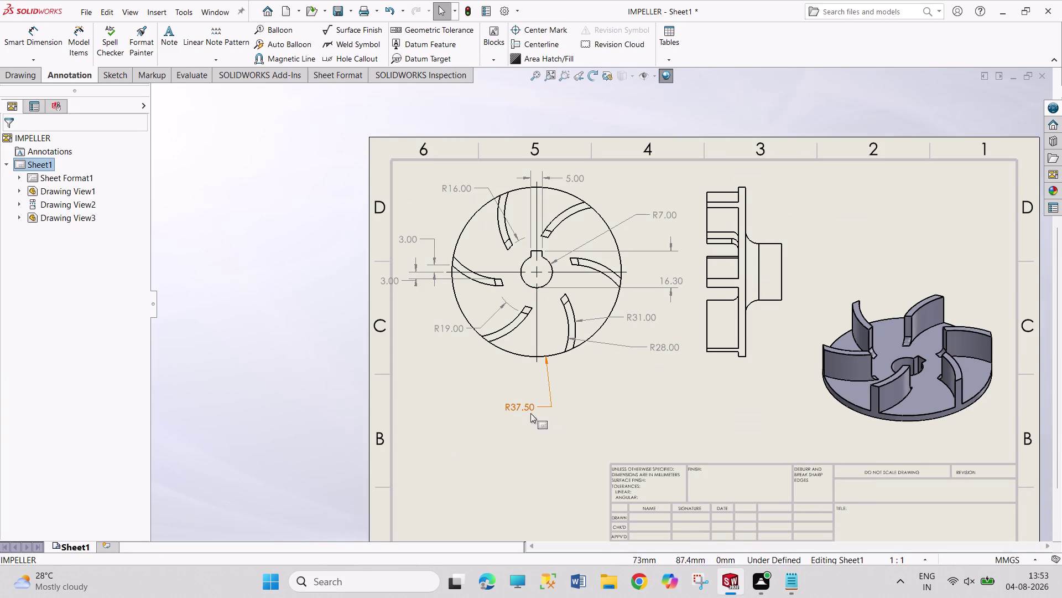
right_click(523, 409)
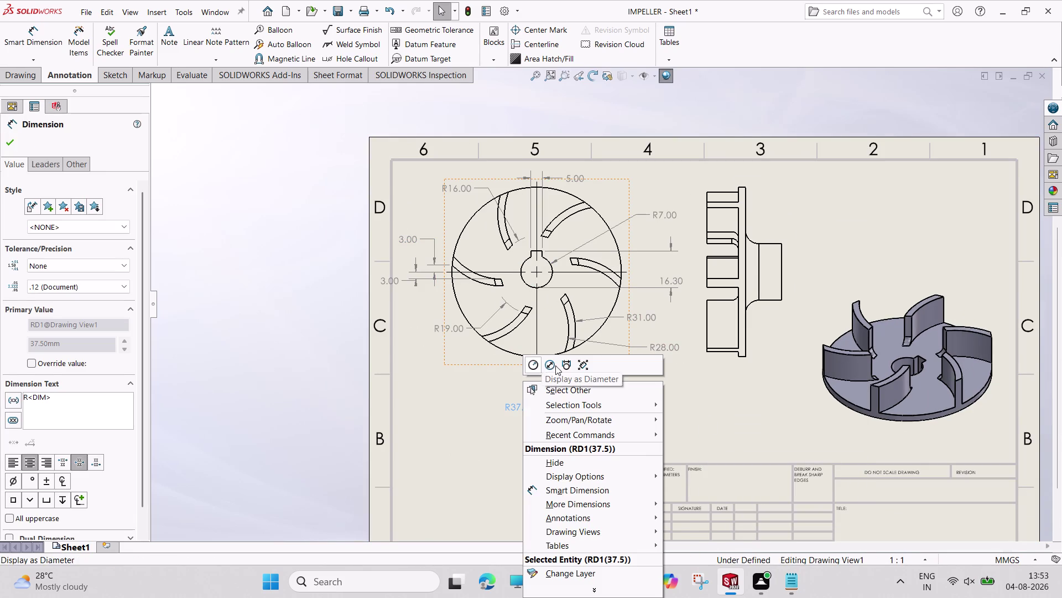
click(556, 365)
drag(522, 409, 591, 401)
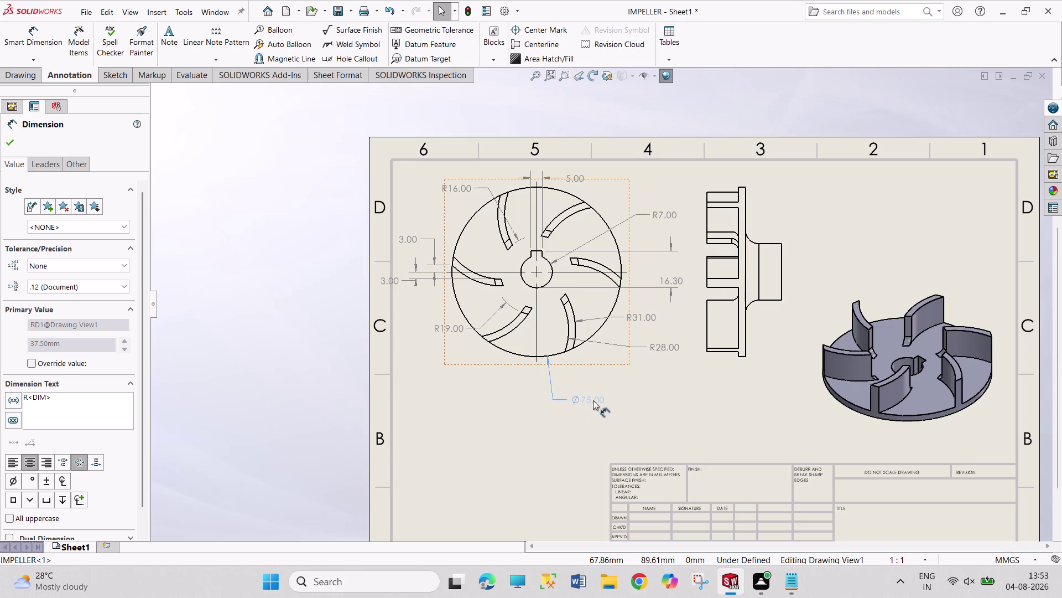
drag(591, 401, 609, 394)
click(681, 408)
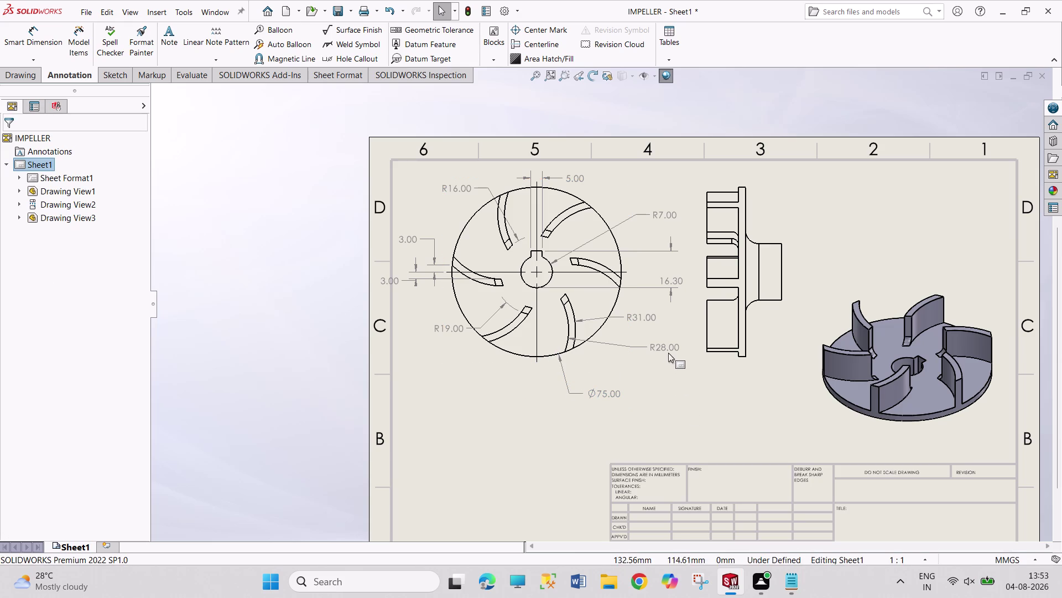
Move the R28.00 dimension to the right of the circle beside the lower blade.
drag(664, 350, 658, 368)
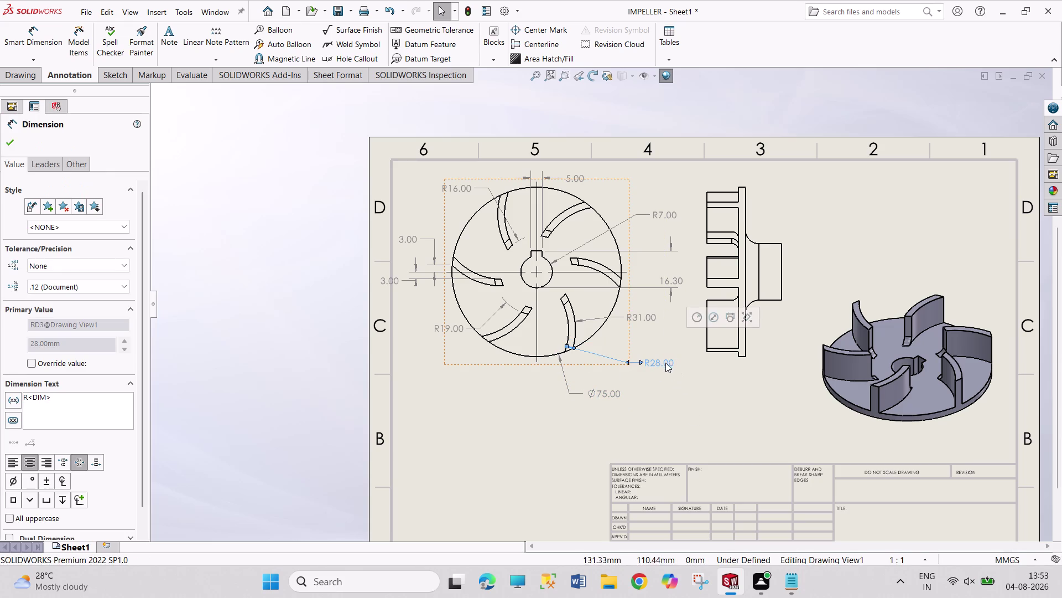
drag(665, 362, 658, 357)
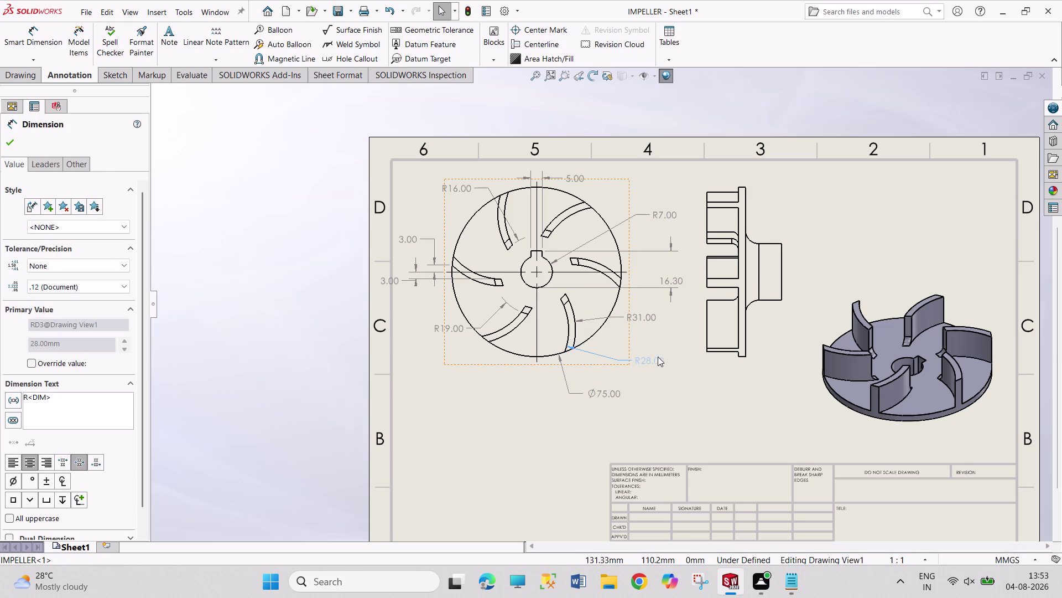
drag(658, 357, 660, 351)
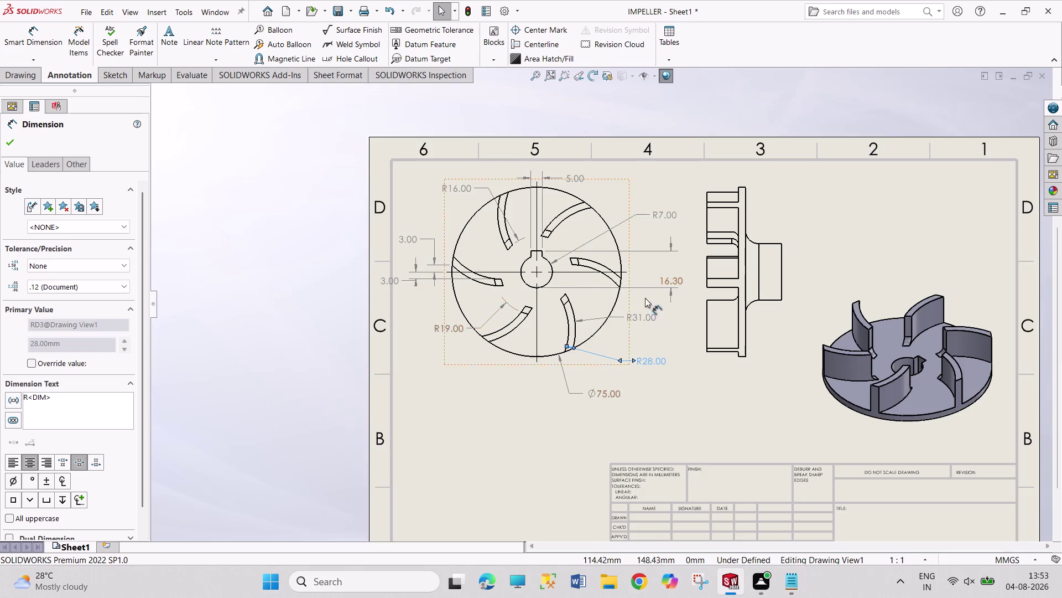
scroll(down, 3)
click(705, 412)
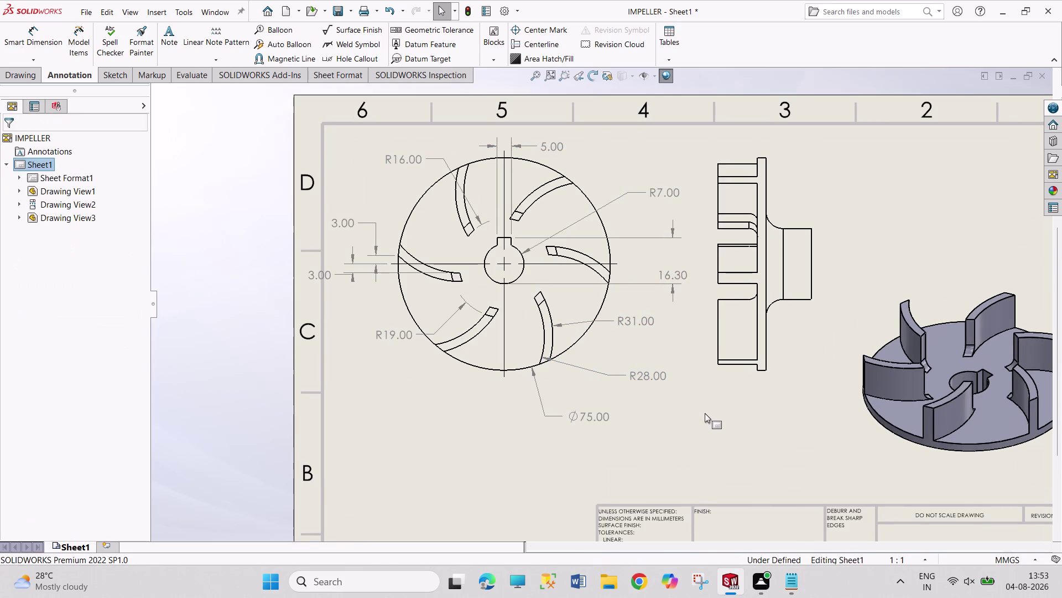
drag(650, 377, 645, 352)
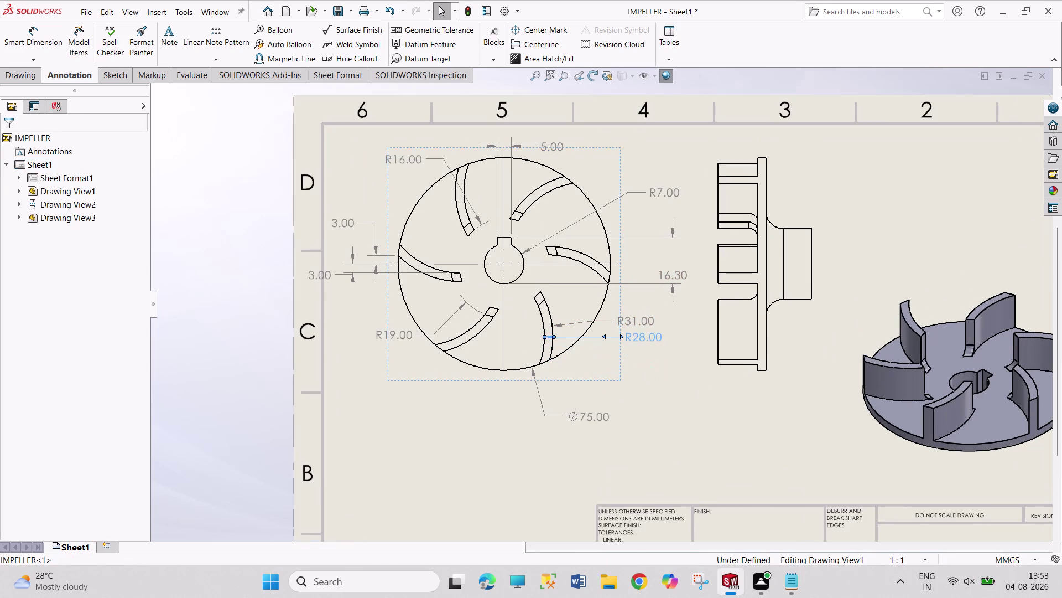
click(657, 408)
Place R31.00 above R28.00 and shift the 16.30 dimension text upward.
drag(652, 324, 657, 314)
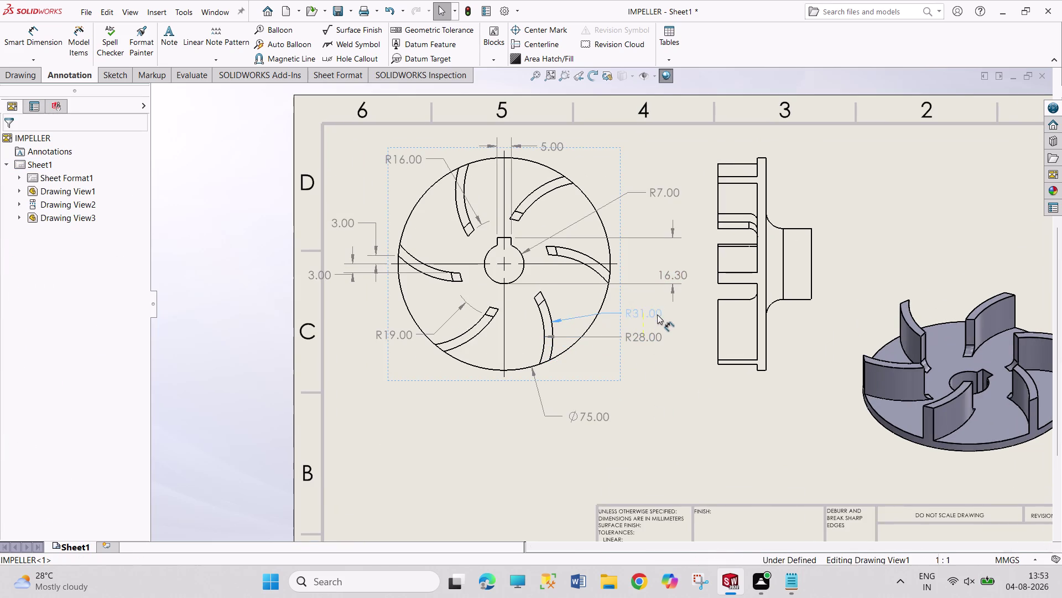
drag(657, 314, 662, 314)
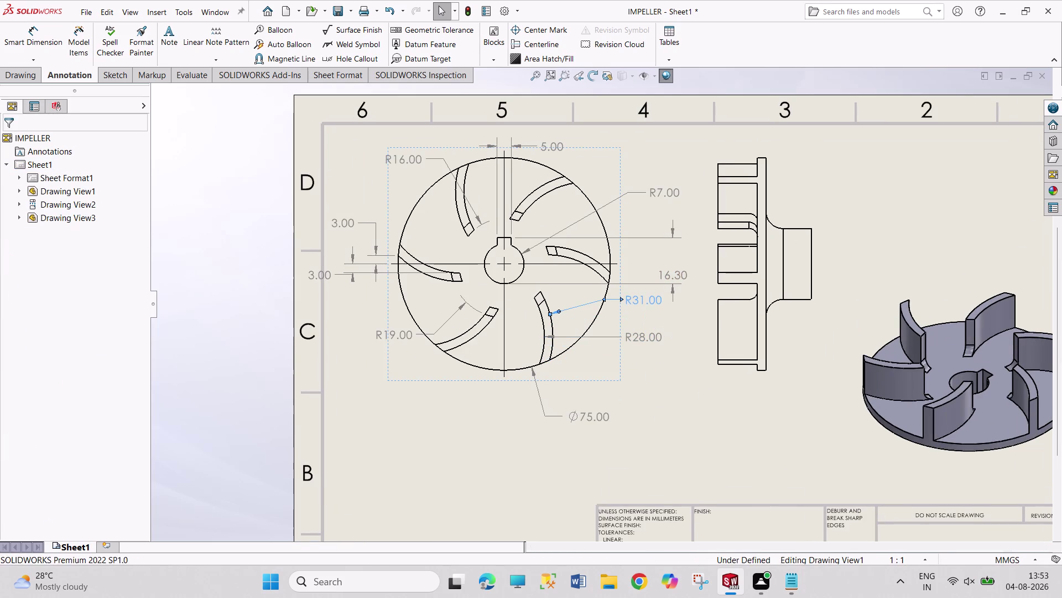
click(682, 400)
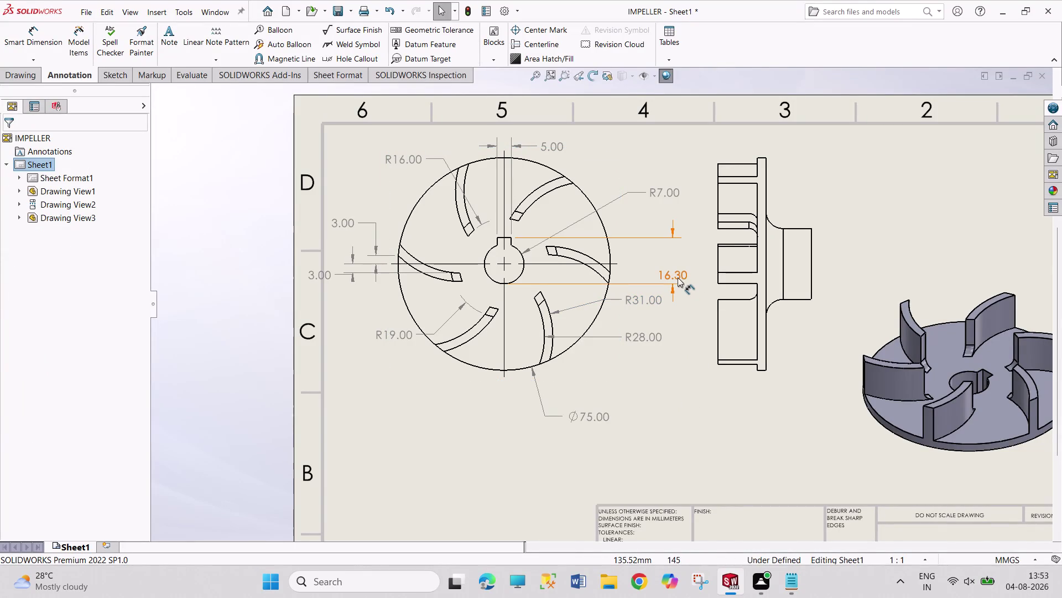
drag(677, 278, 679, 265)
click(678, 426)
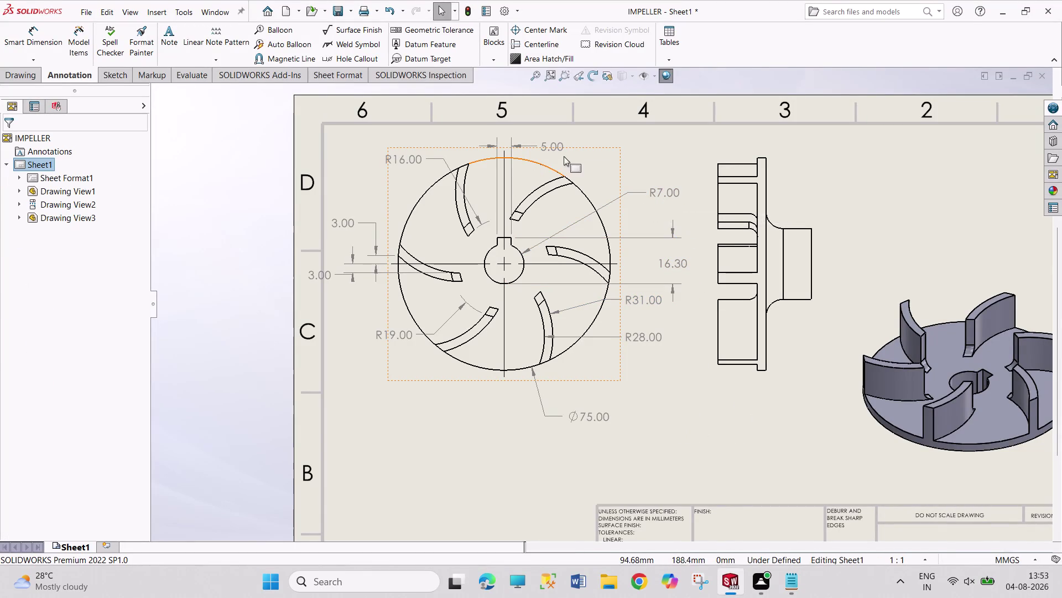
Display the R7.00 hub radius as Ø14.00, placed right of the hub.
right_click(664, 193)
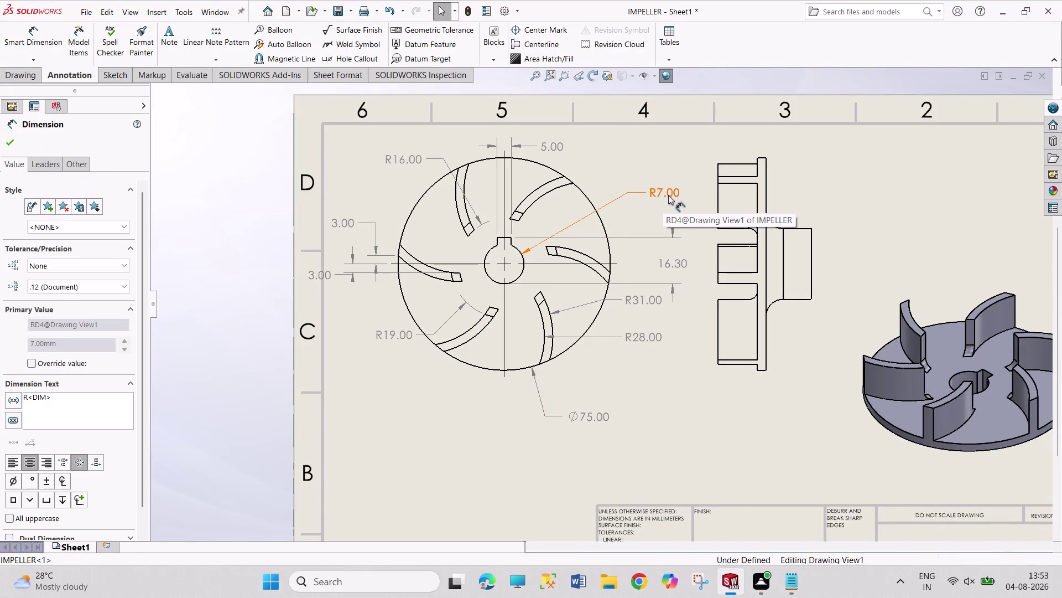
click(688, 179)
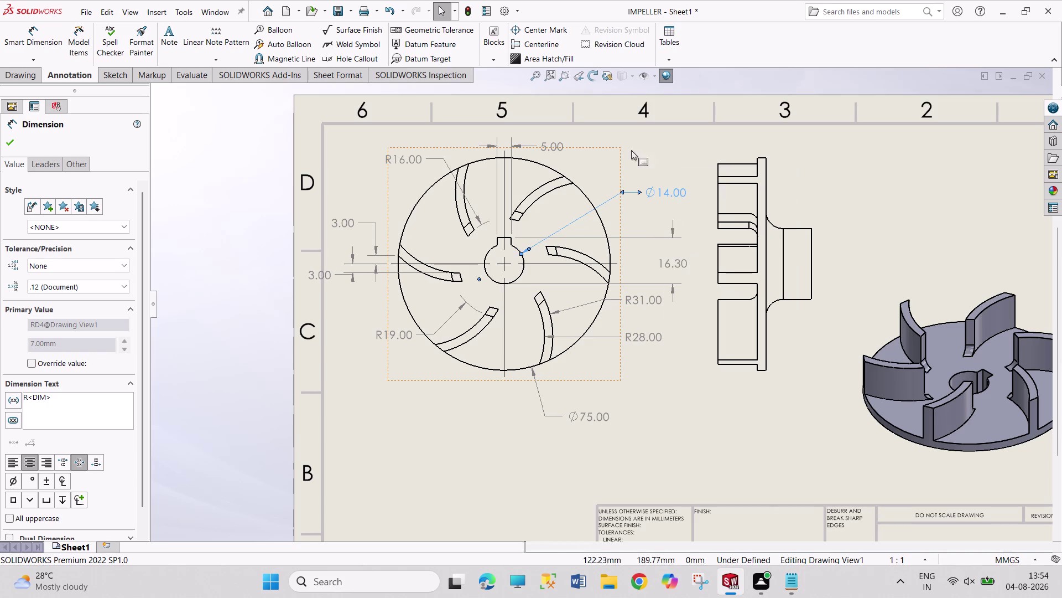
drag(559, 146, 560, 139)
drag(403, 160, 380, 155)
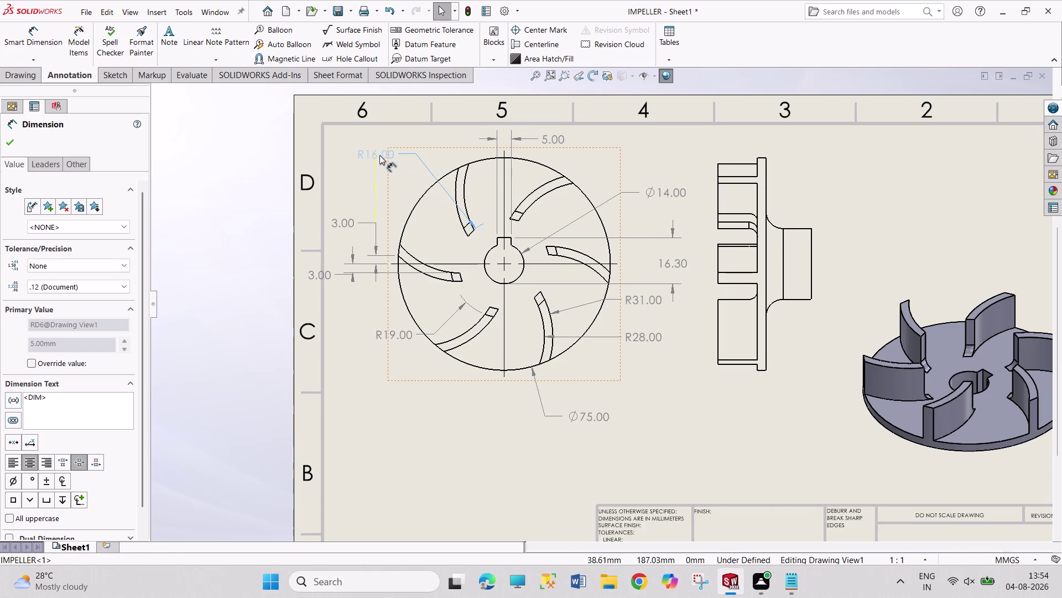
Move R16.00 to the upper left and reposition the lower 3.00 and R19.00 dimensions.
drag(380, 155, 379, 155)
drag(322, 271, 356, 299)
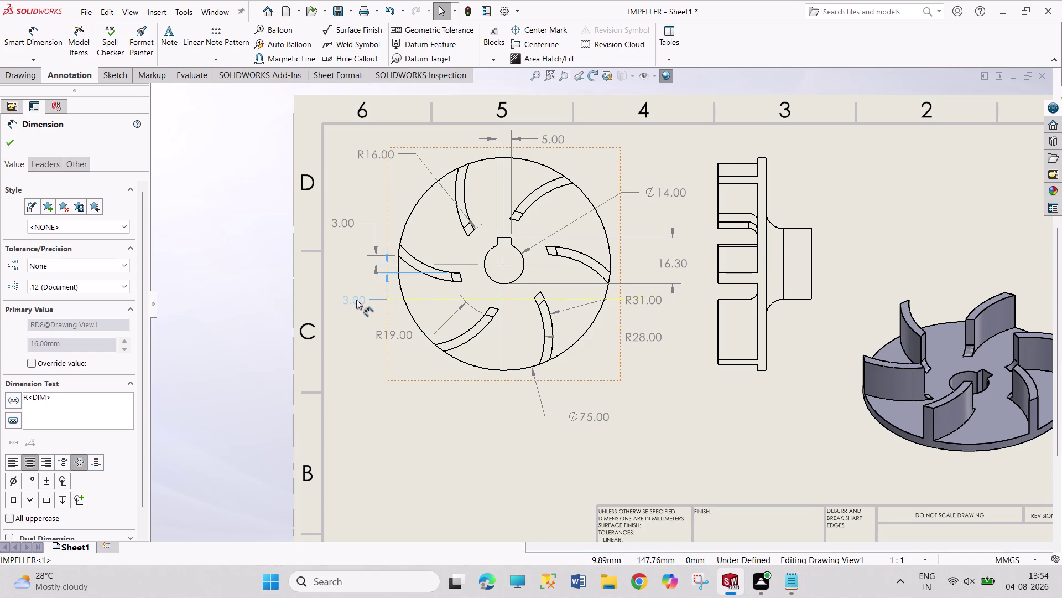
drag(357, 299, 359, 304)
click(362, 398)
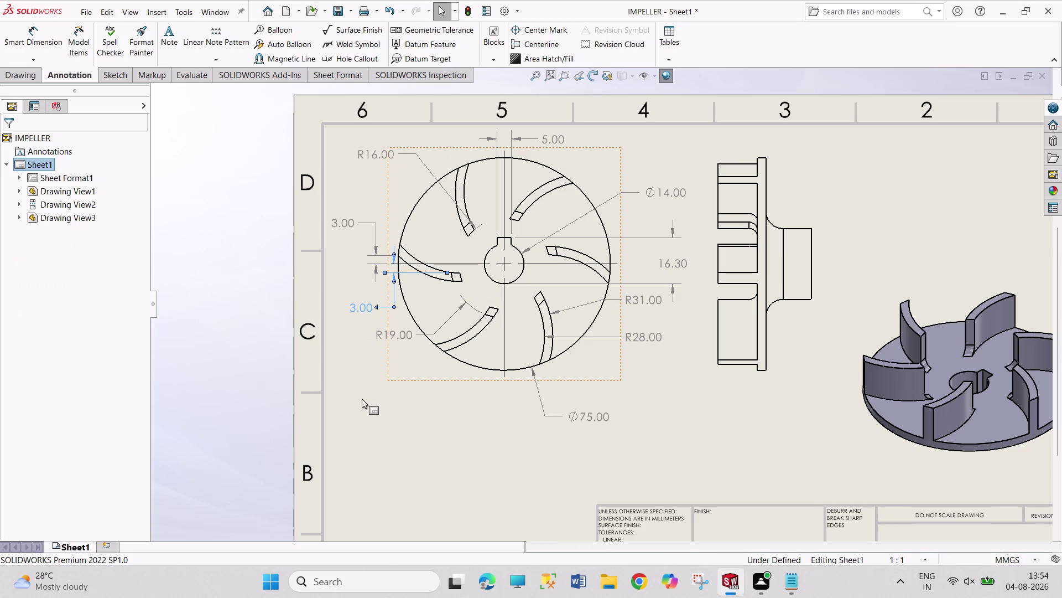
drag(402, 338, 400, 333)
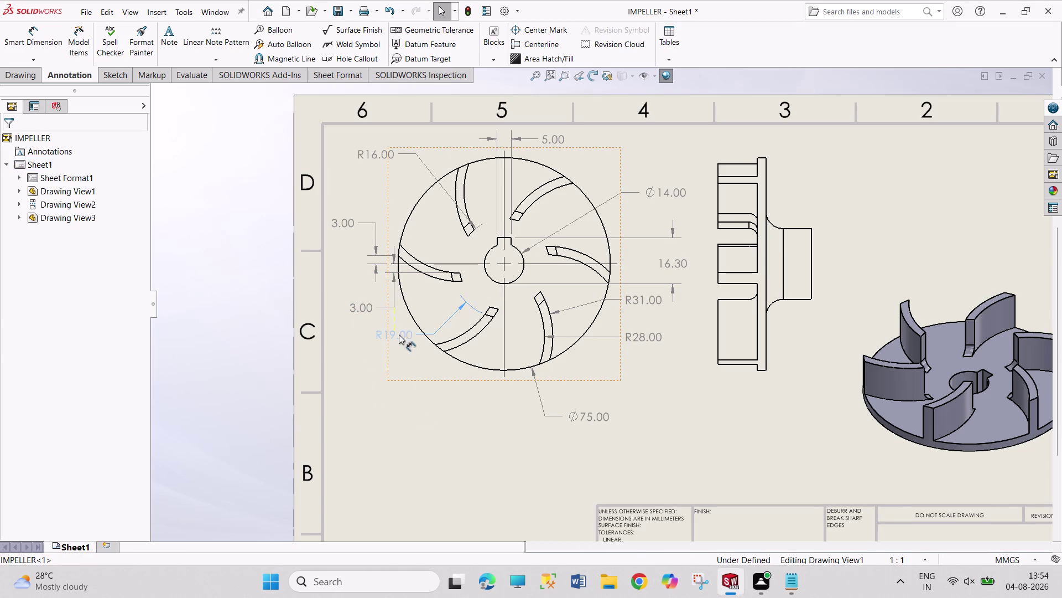
drag(400, 333, 431, 402)
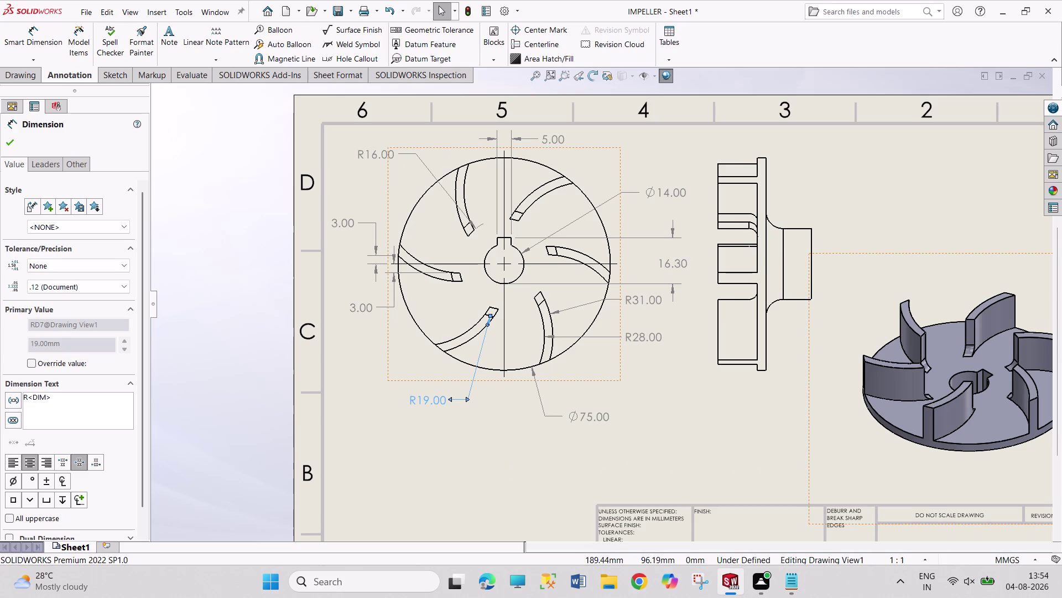
scroll(up, 3)
scroll(up, 3)
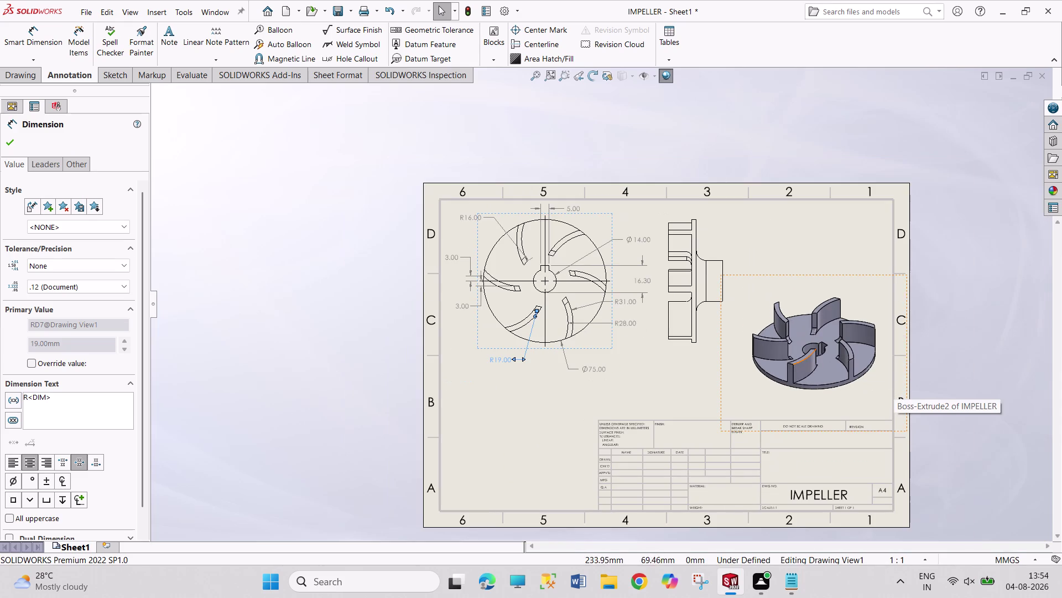
Move the isometric view to the sheet's lower left and align the side view.
drag(721, 400, 481, 468)
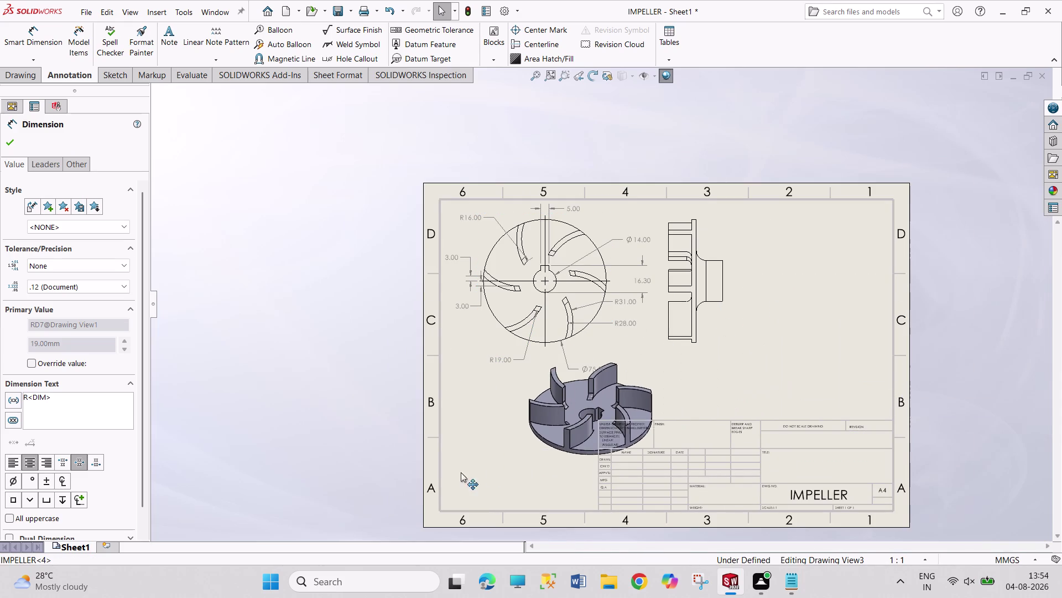
drag(481, 468, 420, 503)
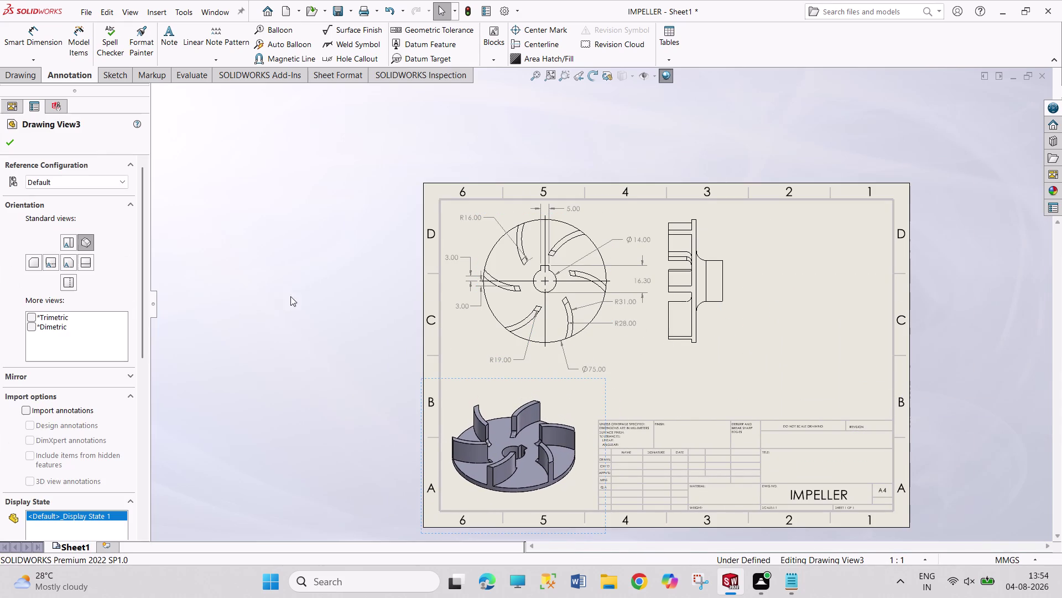
drag(714, 349, 720, 351)
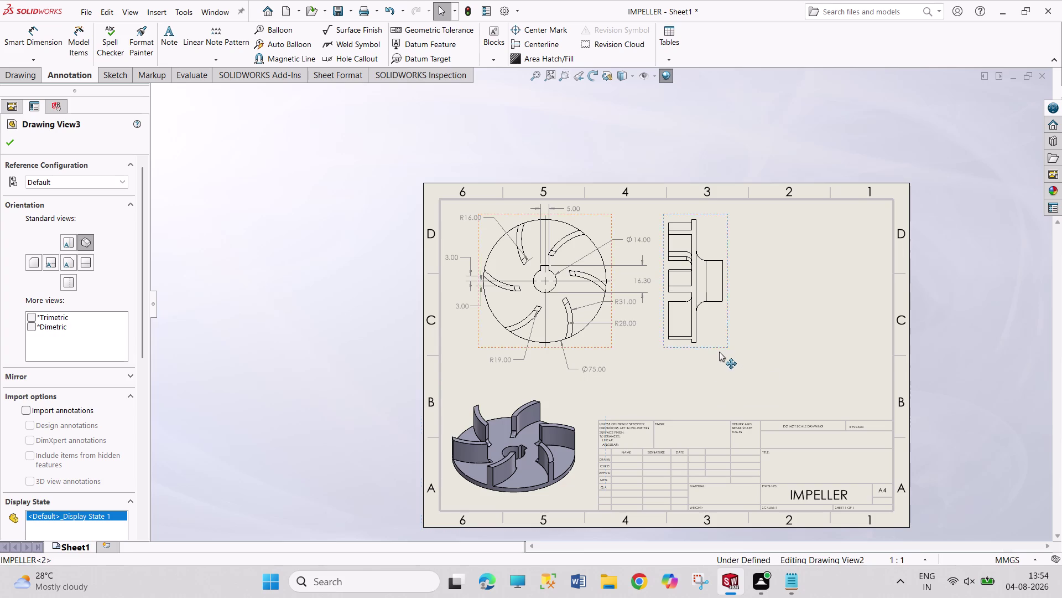
drag(719, 351, 722, 352)
Start a new section view from the drawing view tools.
click(273, 251)
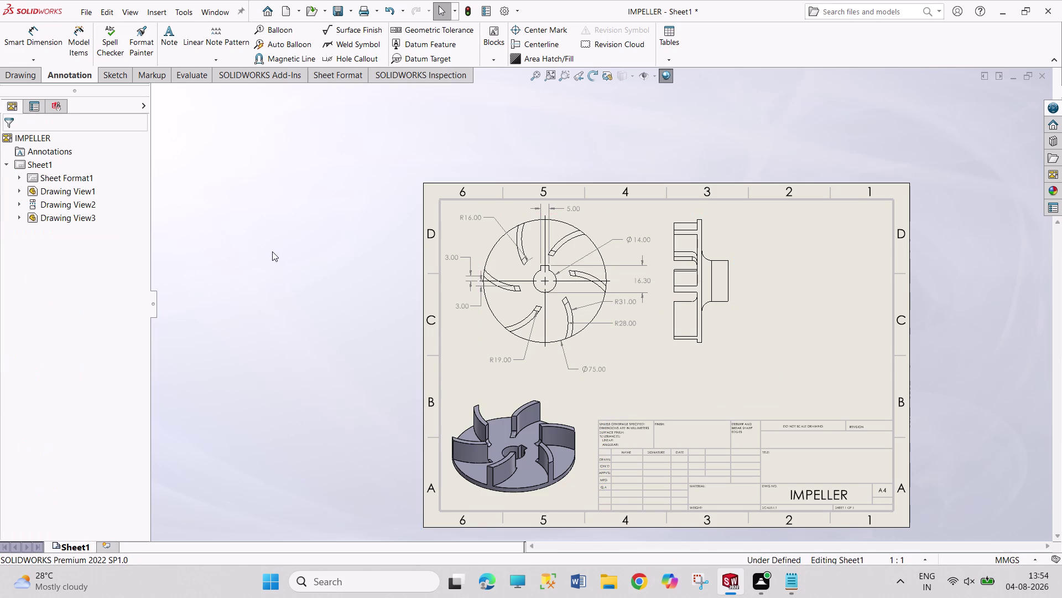
click(23, 81)
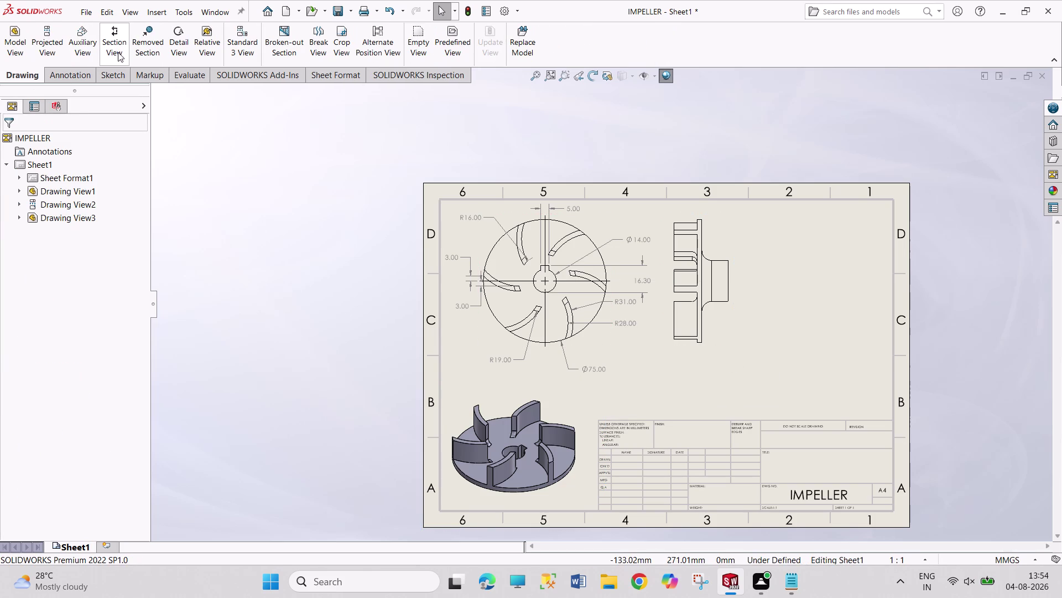
click(116, 43)
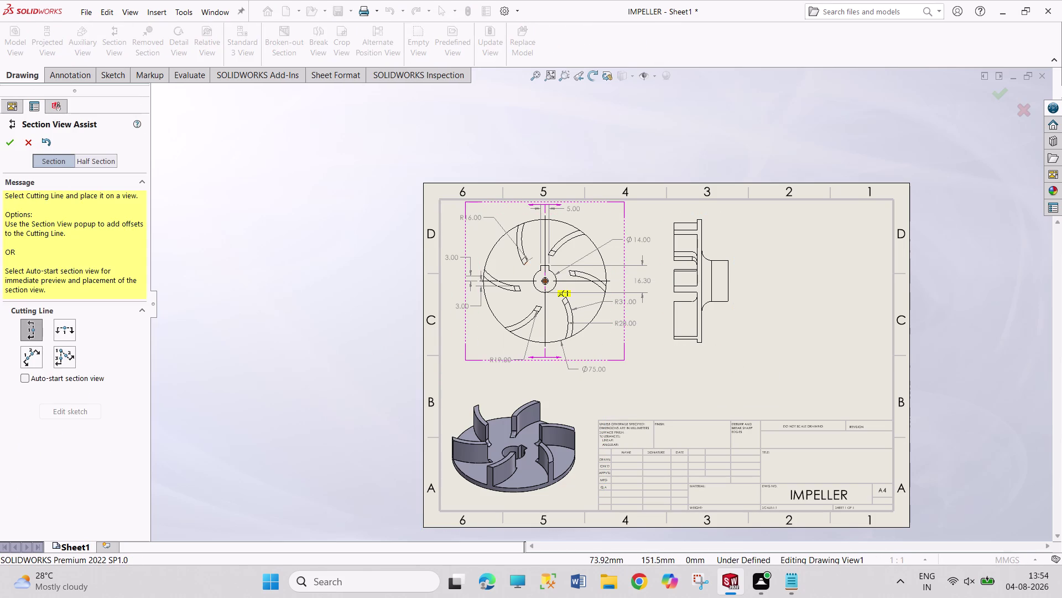
Cut Section View A-A vertically through the hub and place it right of the side view.
click(545, 282)
click(632, 268)
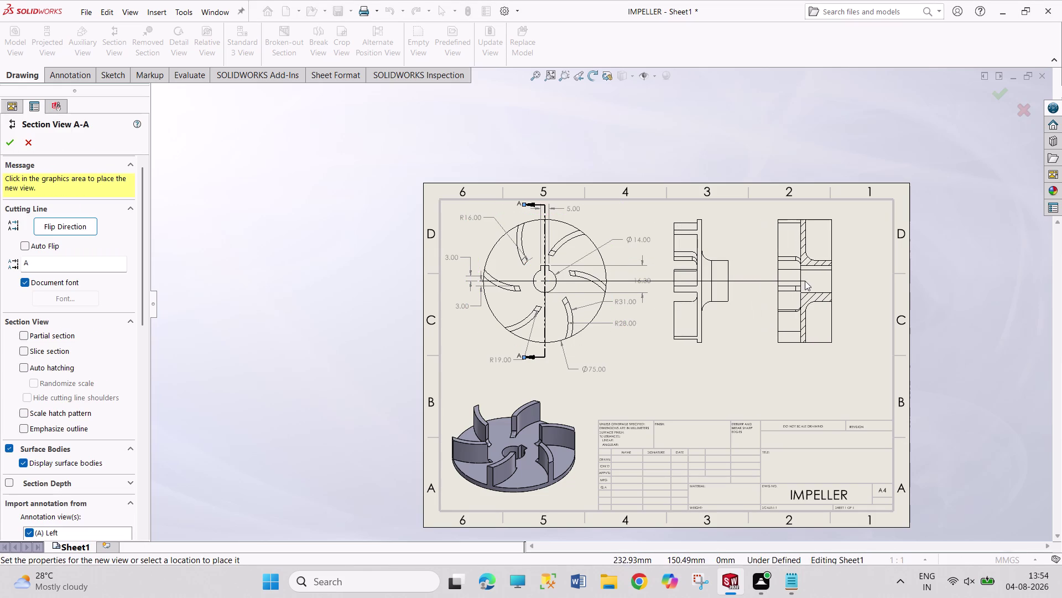
click(814, 278)
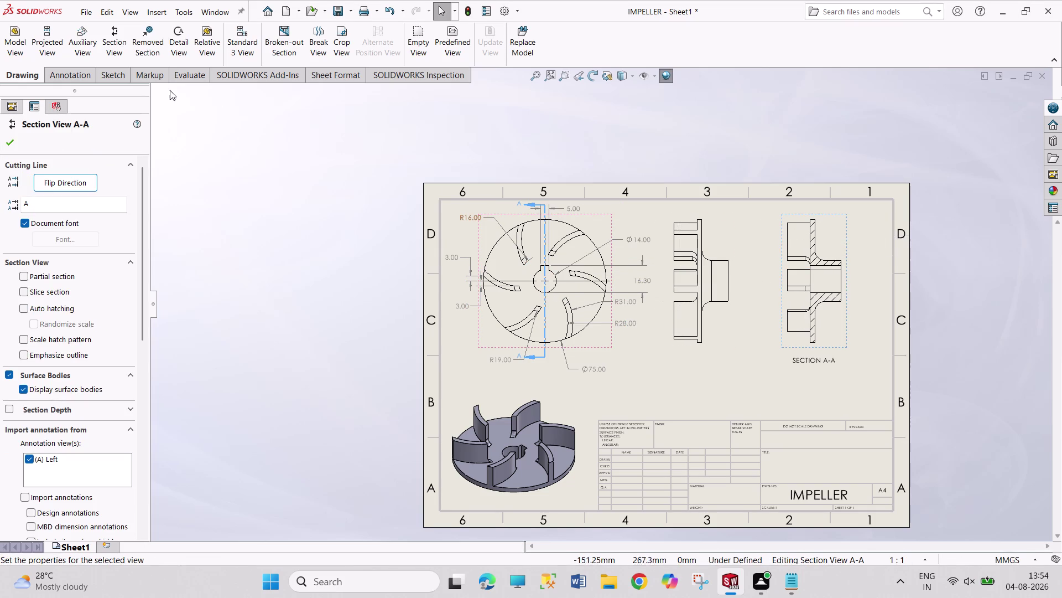
click(13, 147)
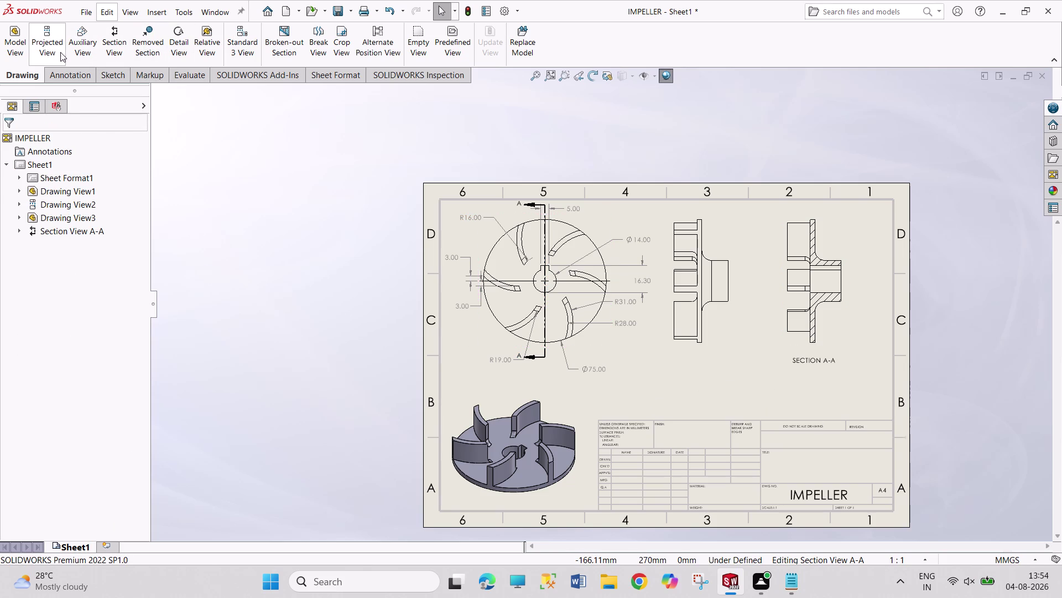
click(69, 71)
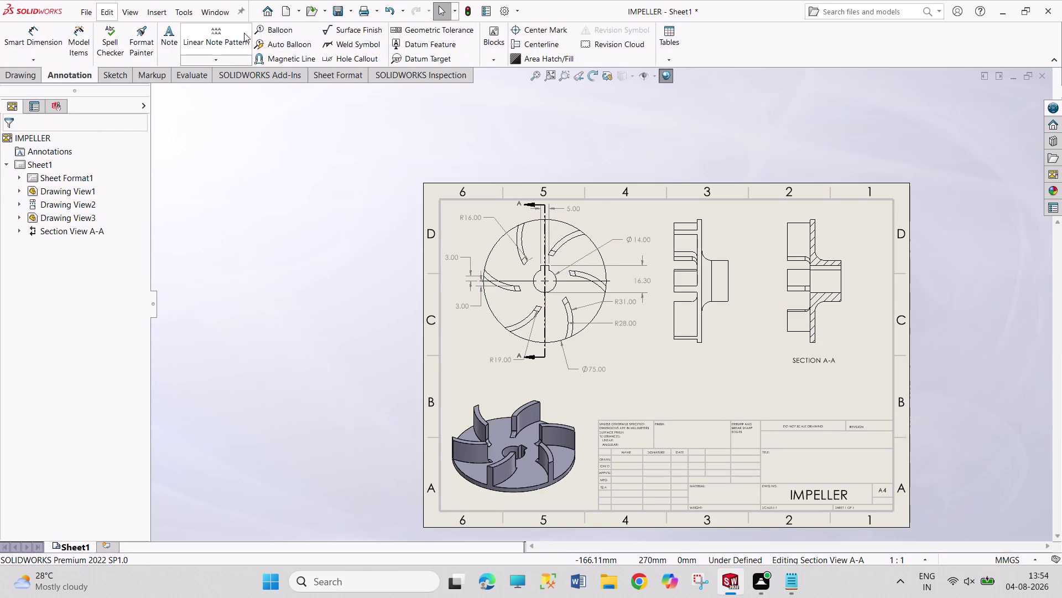
Add a FRONT VIEW note beneath the front view.
click(165, 36)
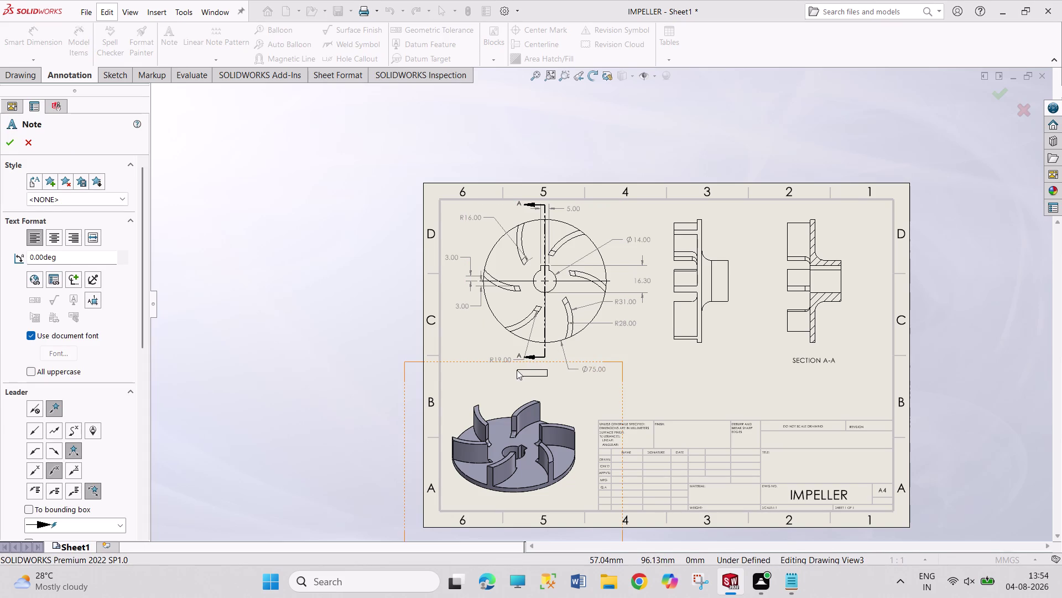
click(584, 350)
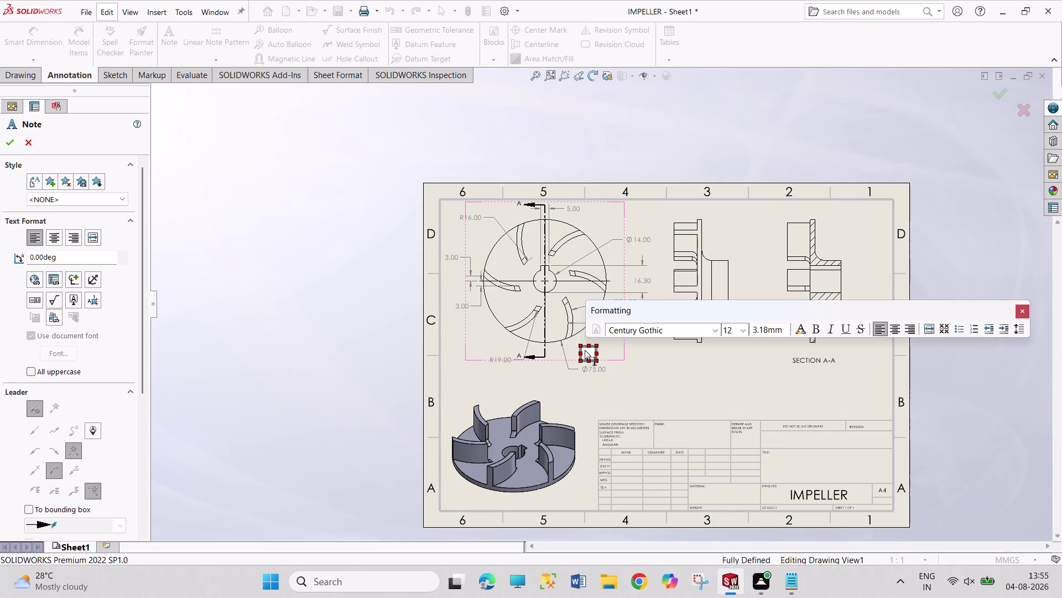
text(FRONT)
key(space)
text(VIEW)
click(701, 362)
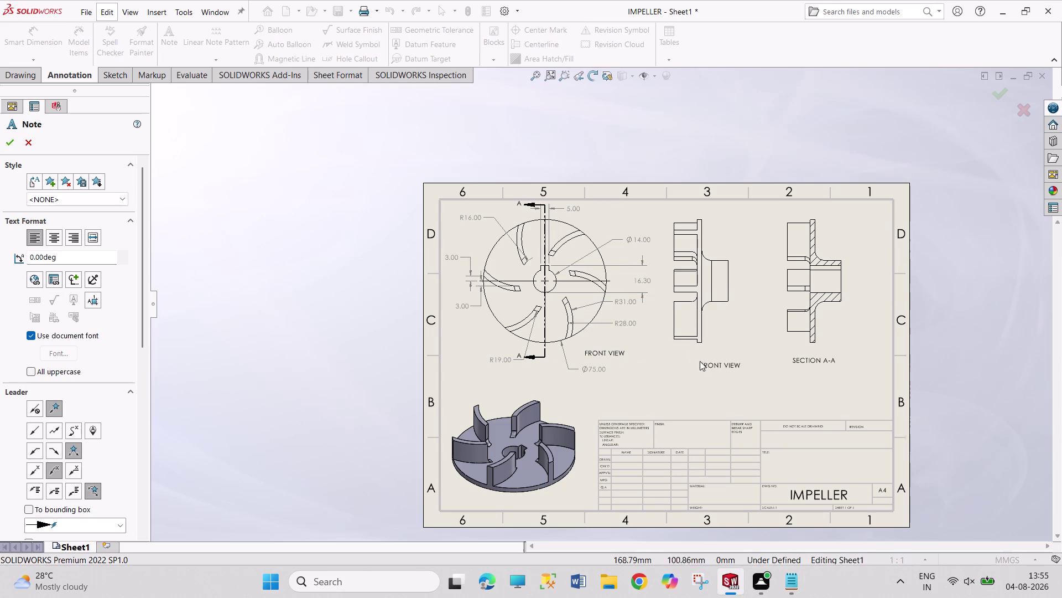
Add a SIDE VIEW note beneath the side view.
click(679, 347)
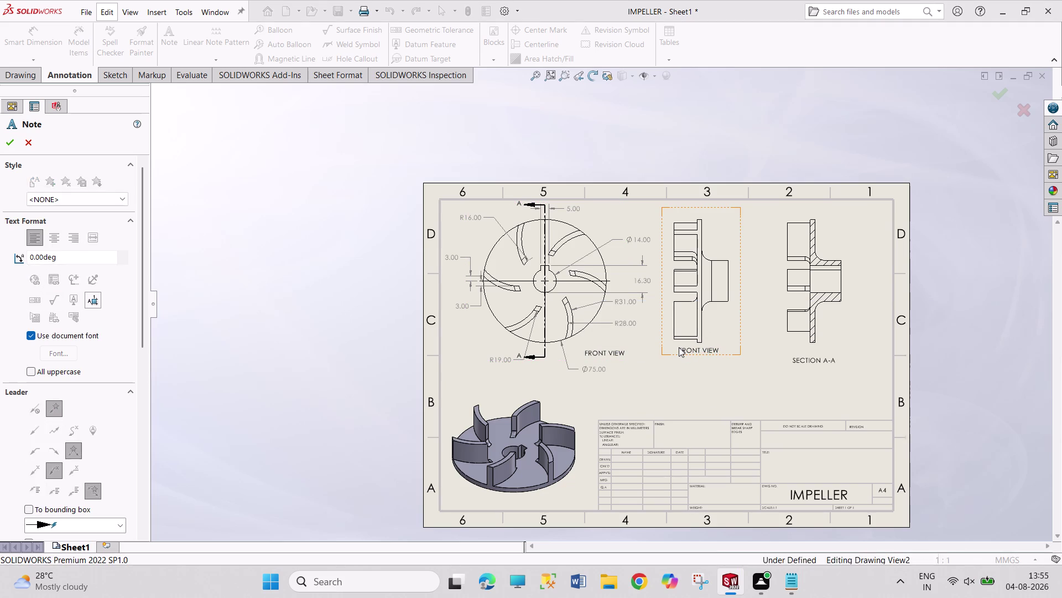
text(SIDE V)
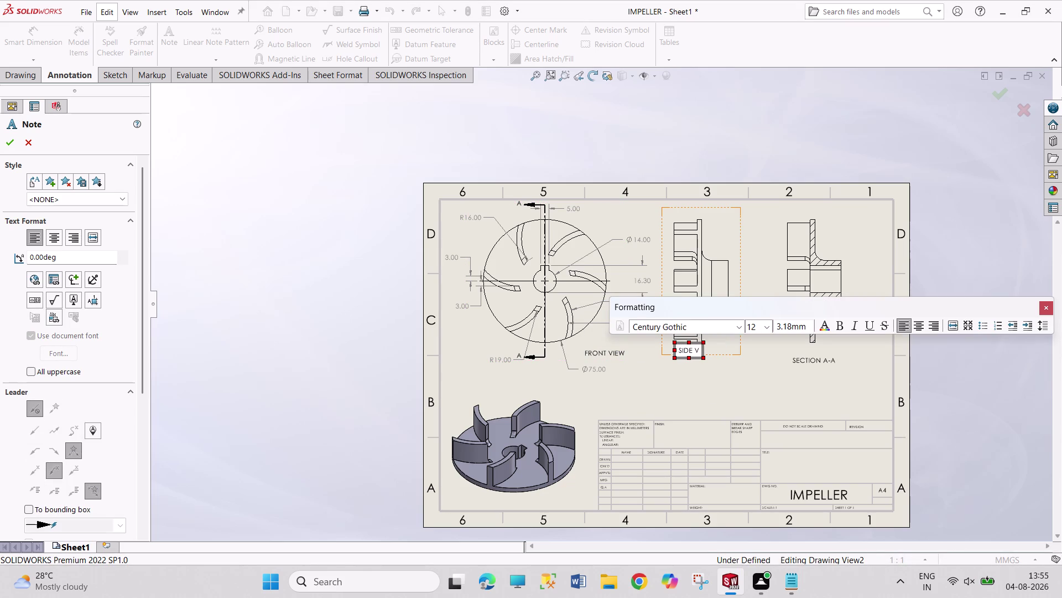
text(IEW)
key(Escape)
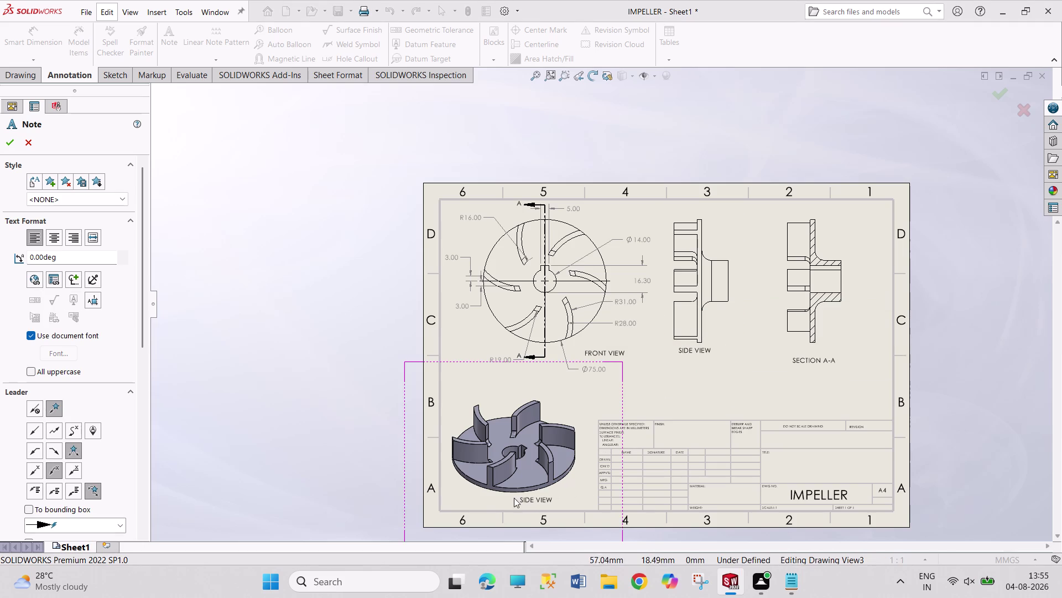
Add an ISOMETRIC VIEW note beneath the isometric view and stop placing notes.
click(498, 498)
text(ISO)
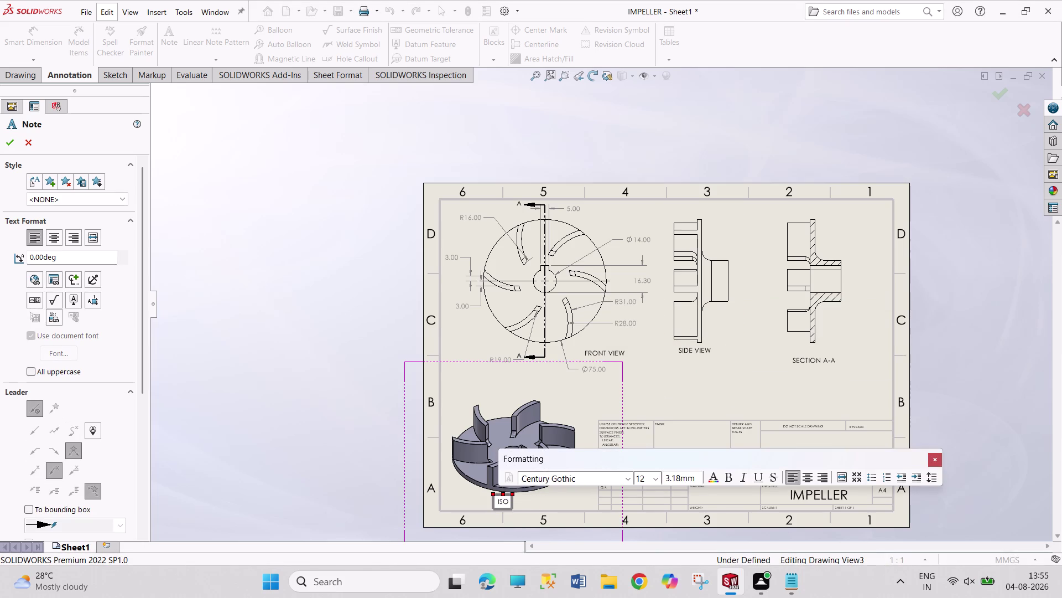
text(METRIC)
key(space)
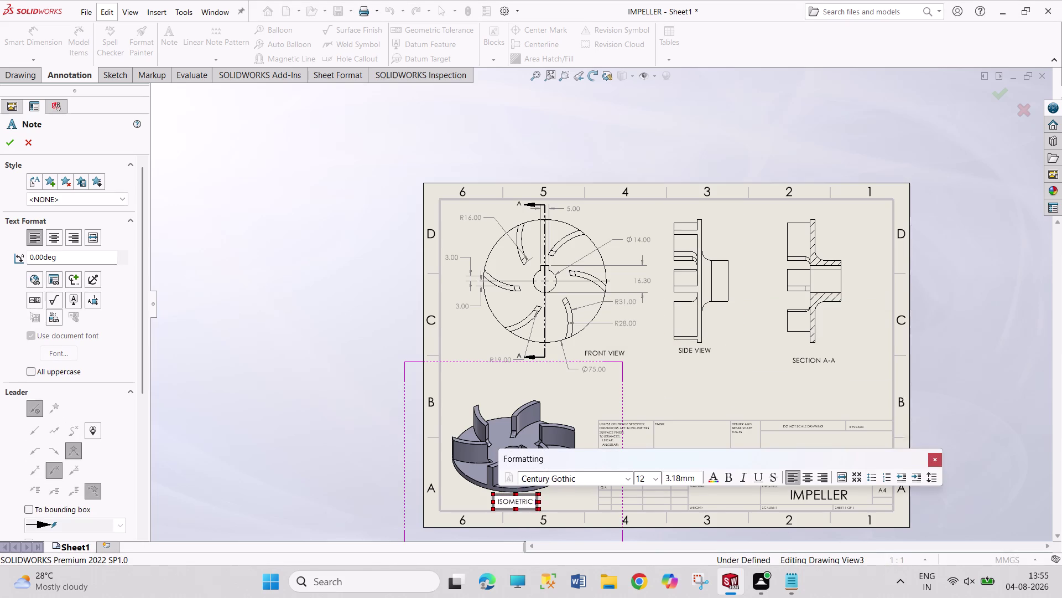
text(VIEW)
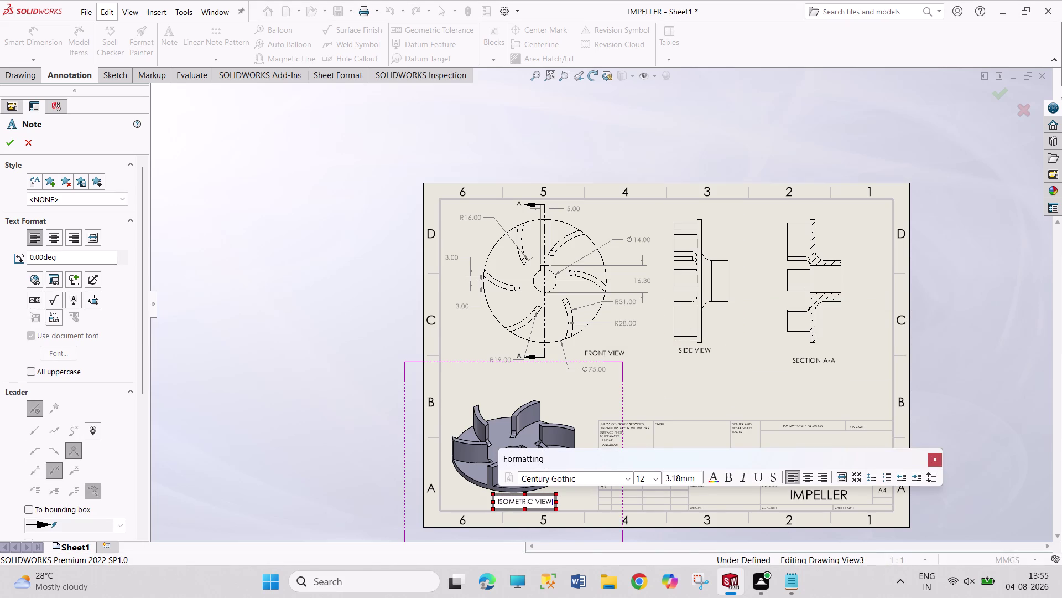
key(Escape)
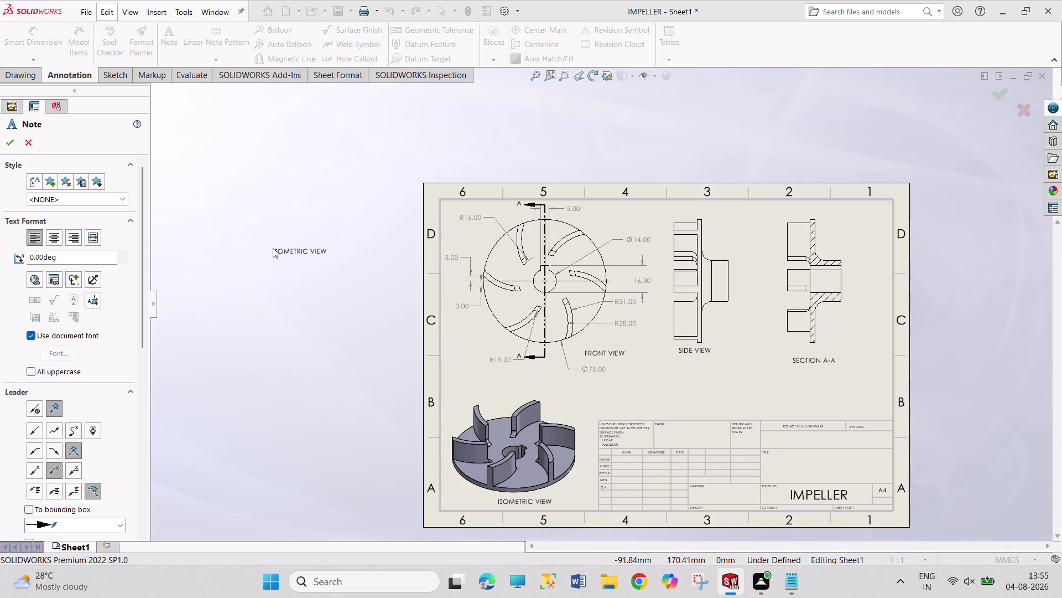
key(Escape)
Drag the R19.00 dimension to a tidier spot on the front view and resume dimensioning.
drag(506, 360, 494, 354)
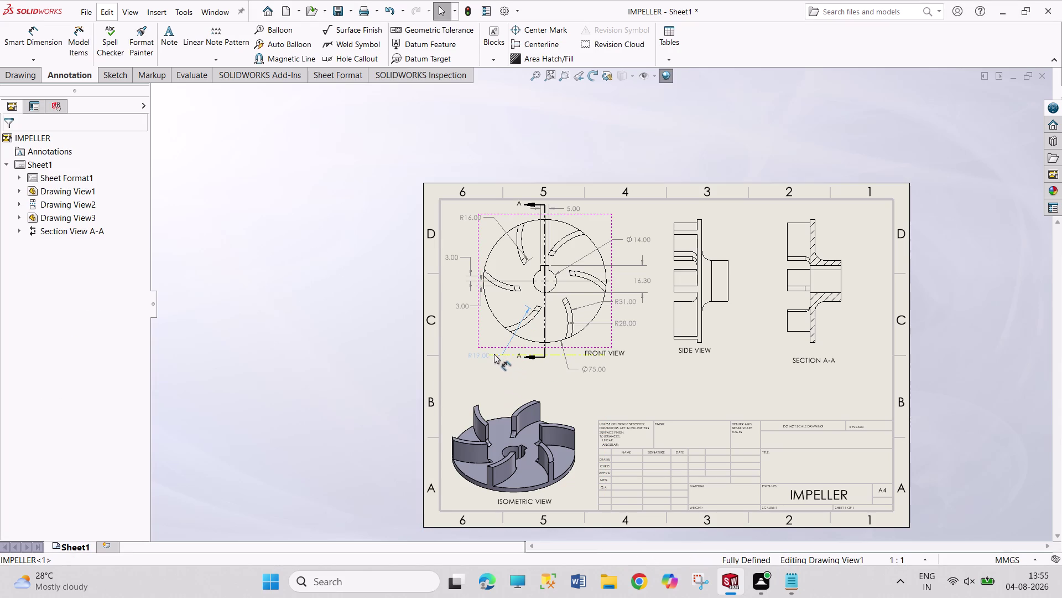
drag(494, 353, 486, 350)
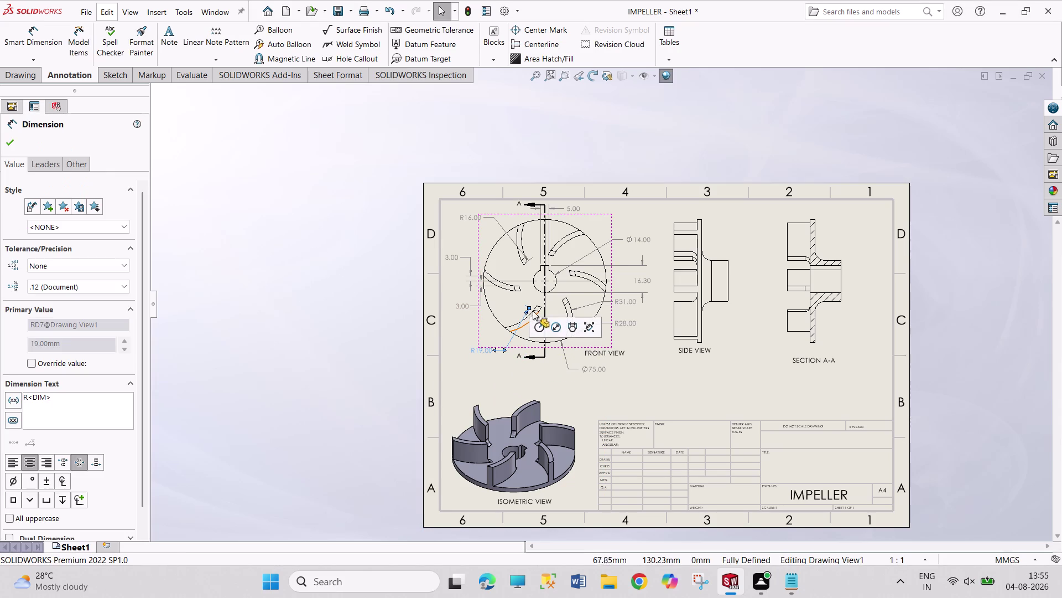
drag(528, 306, 536, 311)
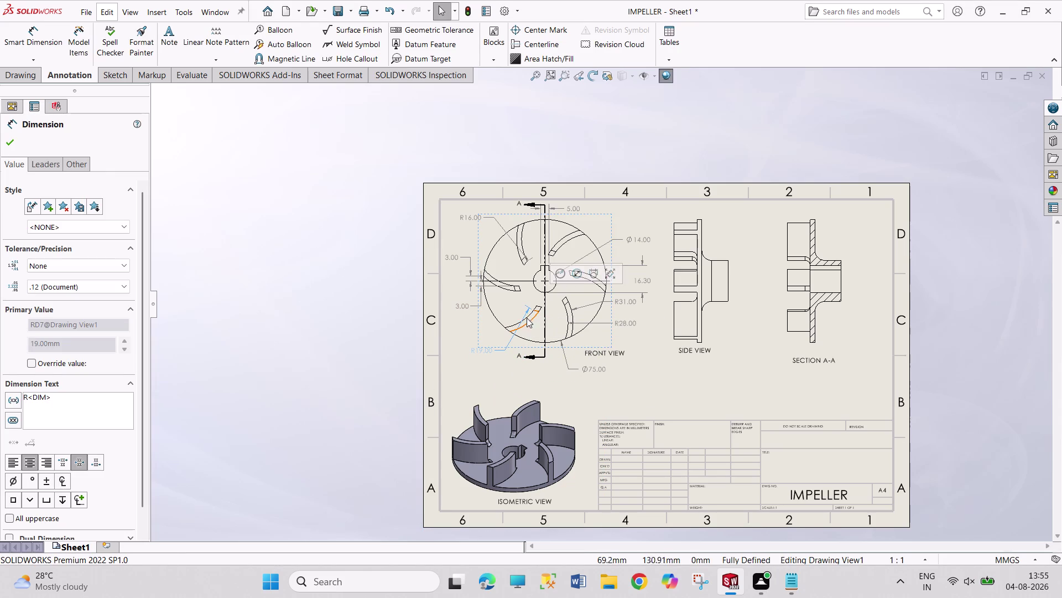
drag(525, 313, 535, 317)
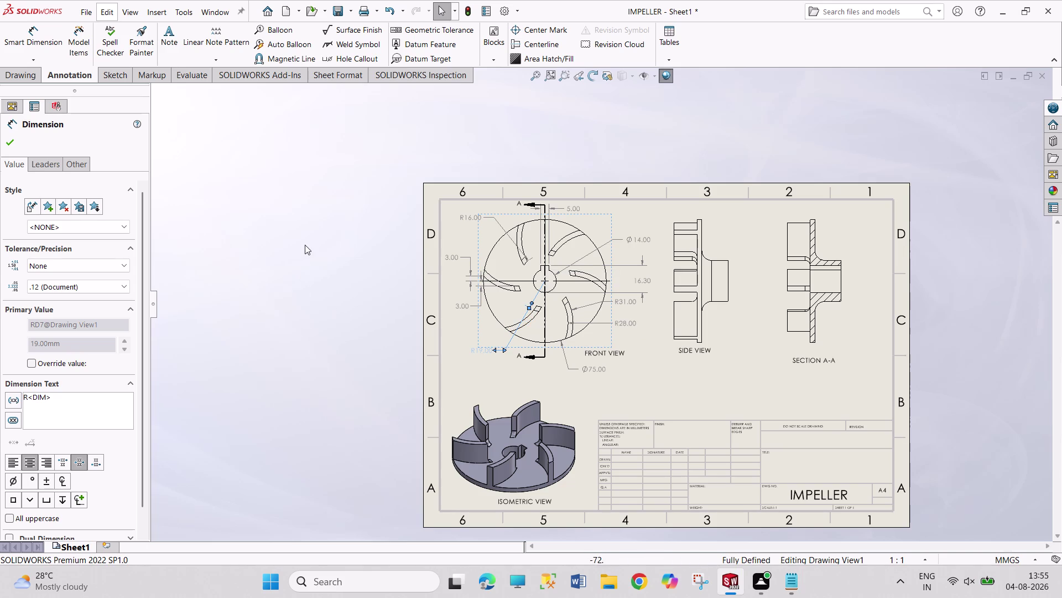
click(305, 245)
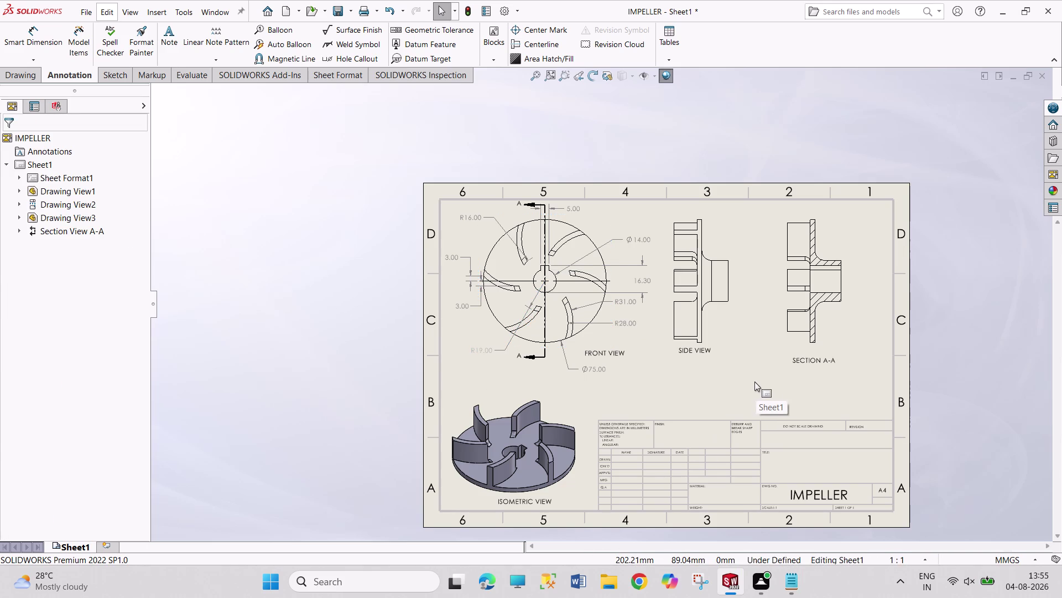
click(40, 48)
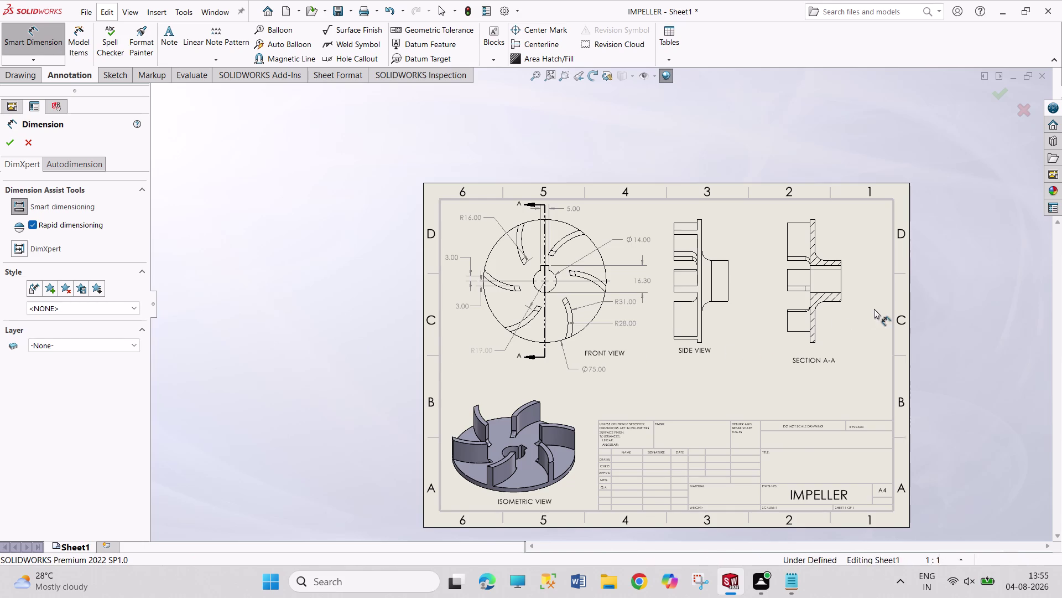
scroll(down, 3)
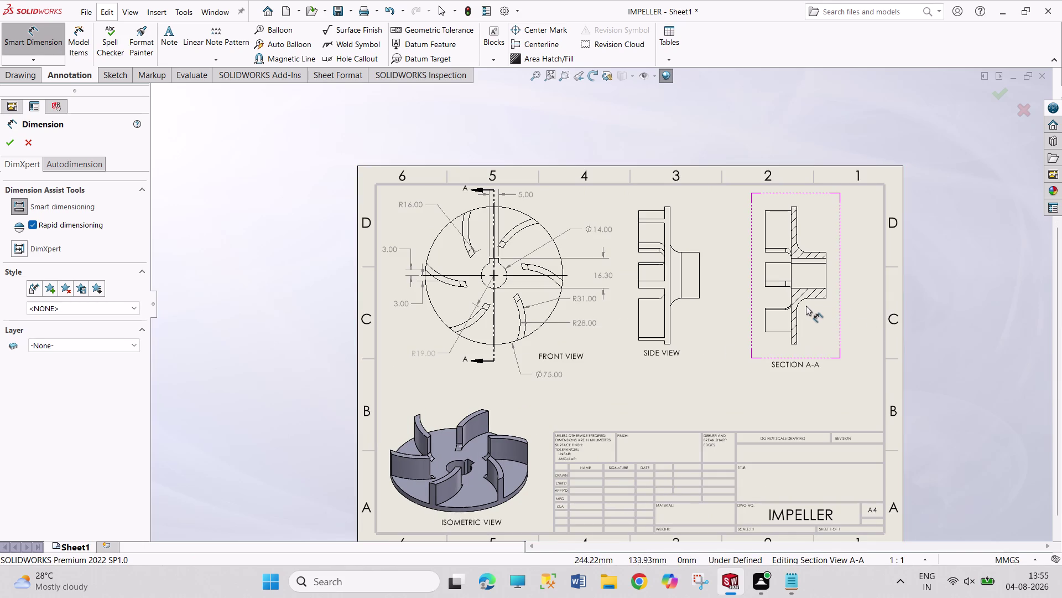
Dimension the Section A-A fillet arc as R6.00 with its label beside the section.
click(789, 306)
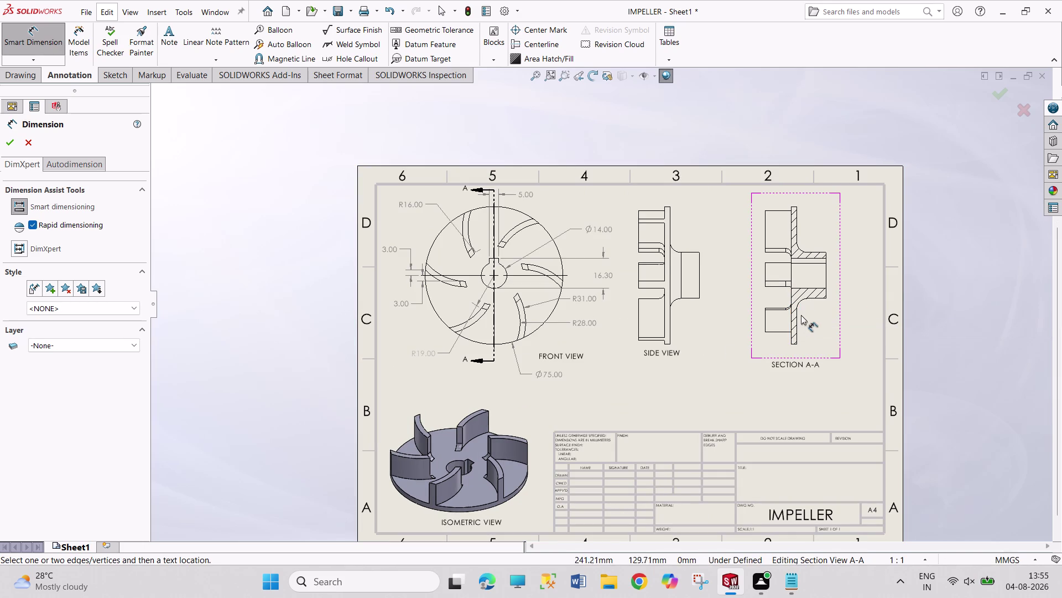
click(800, 301)
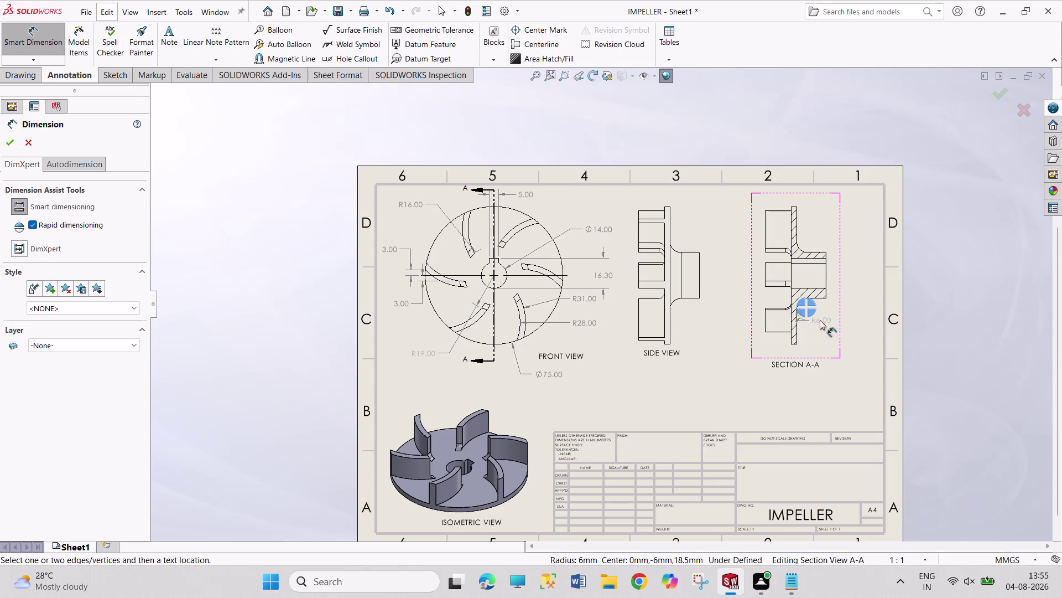
click(811, 316)
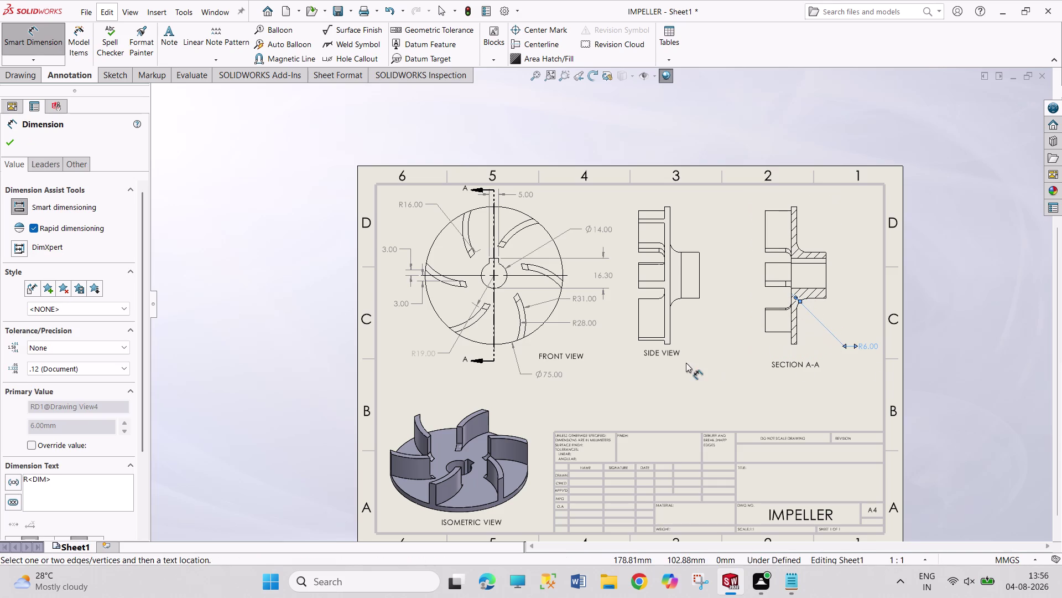
drag(868, 347, 842, 332)
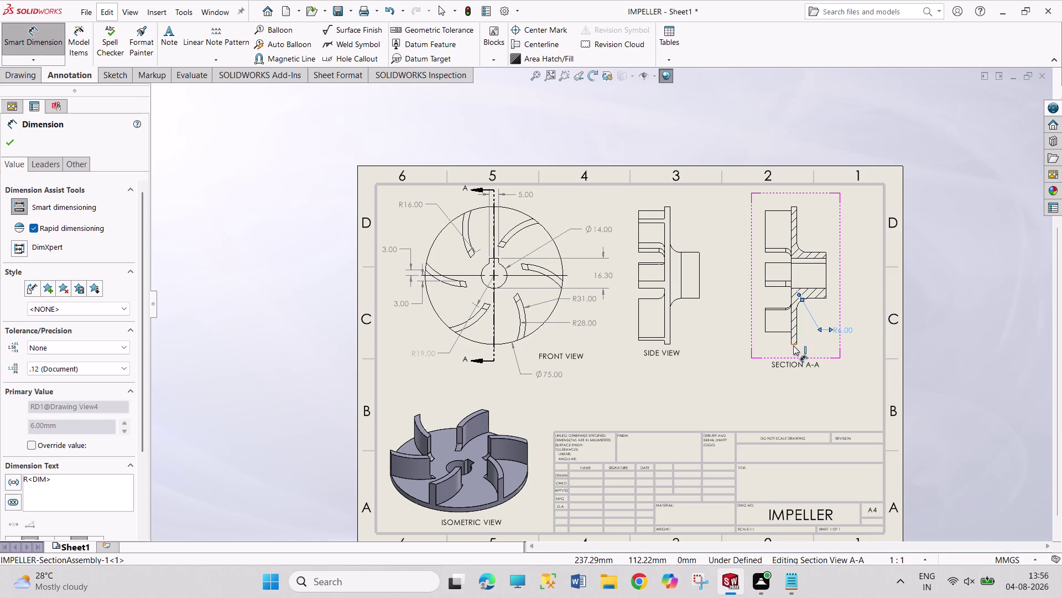
drag(797, 363, 795, 390)
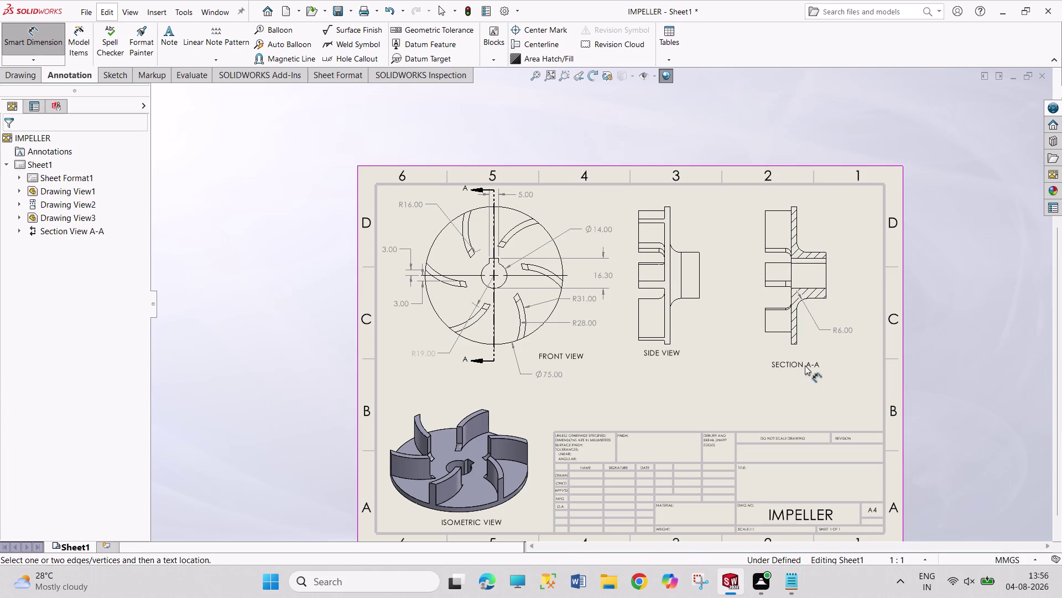
drag(805, 364, 802, 384)
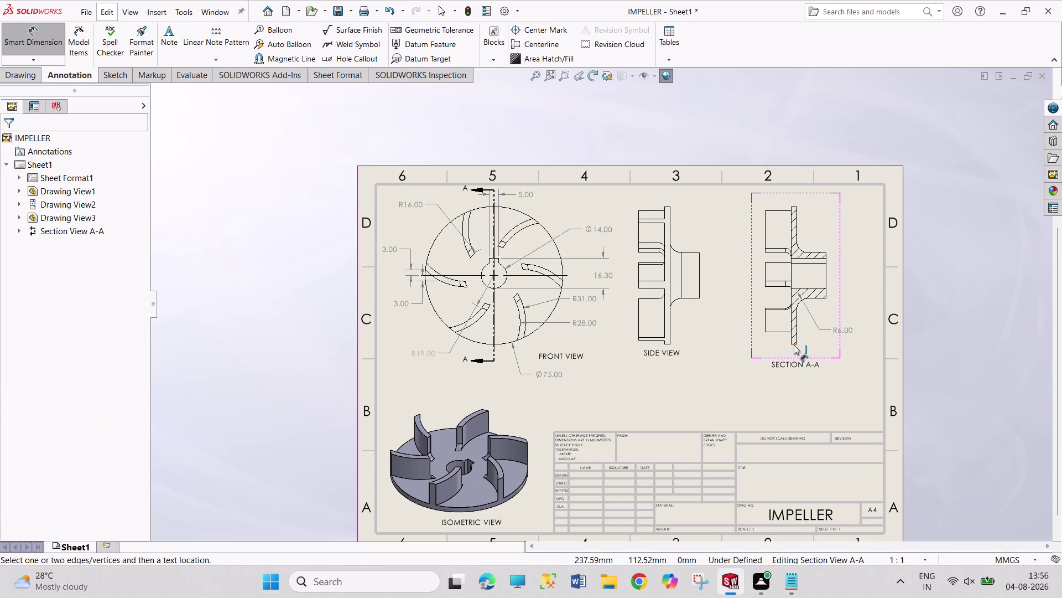
Add a 3.00 wall thickness dimension below Section A-A.
click(794, 345)
click(799, 349)
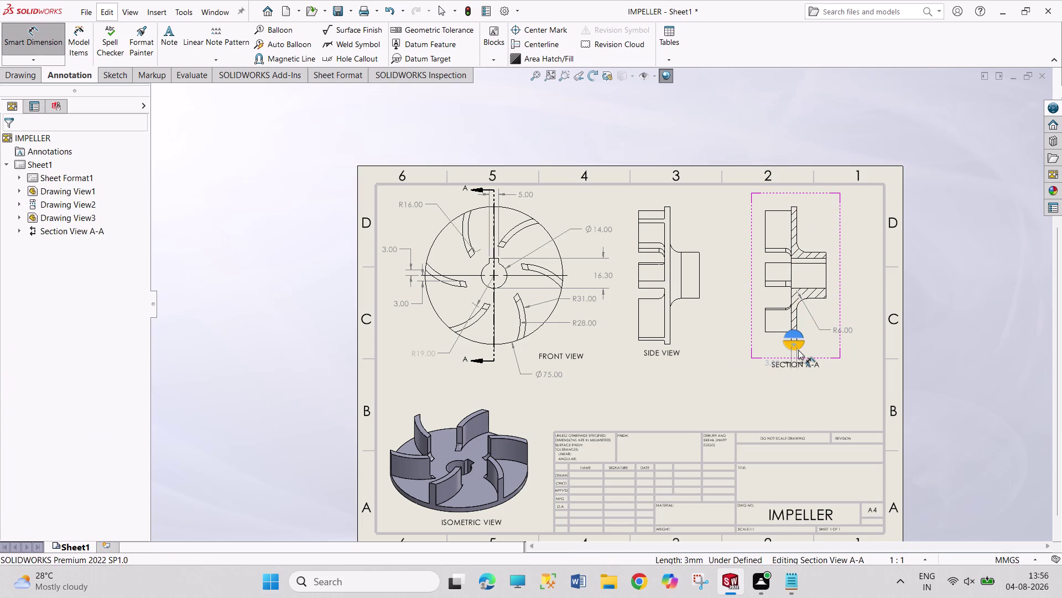
drag(765, 363, 768, 349)
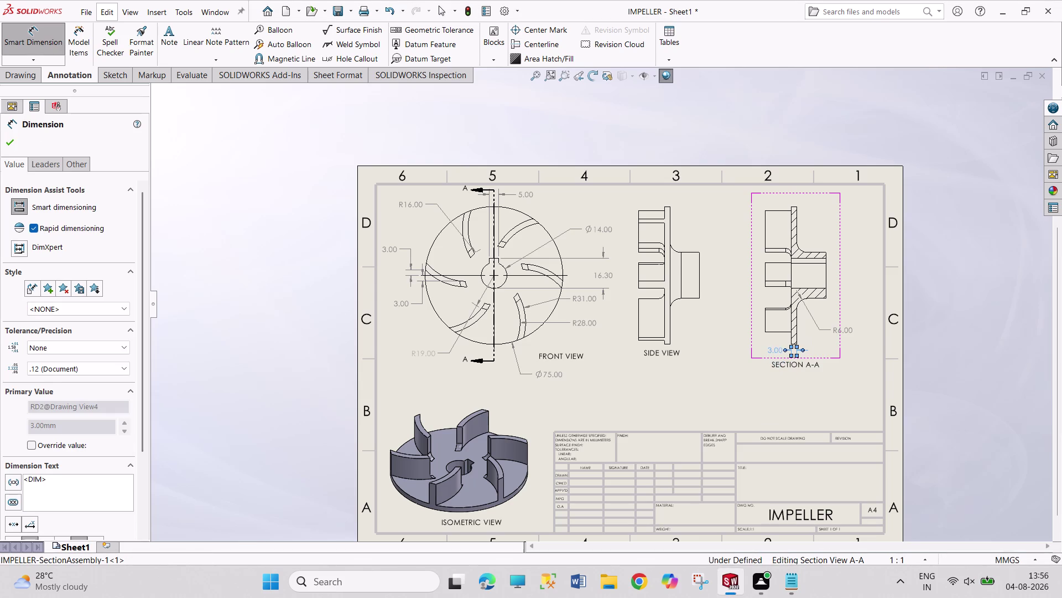
click(707, 377)
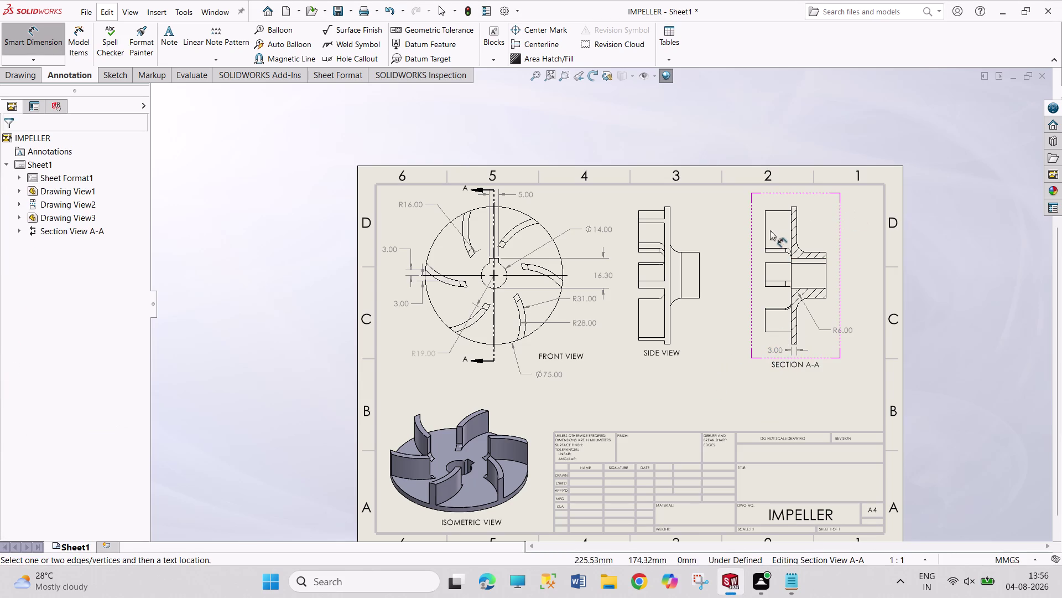
scroll(down, 3)
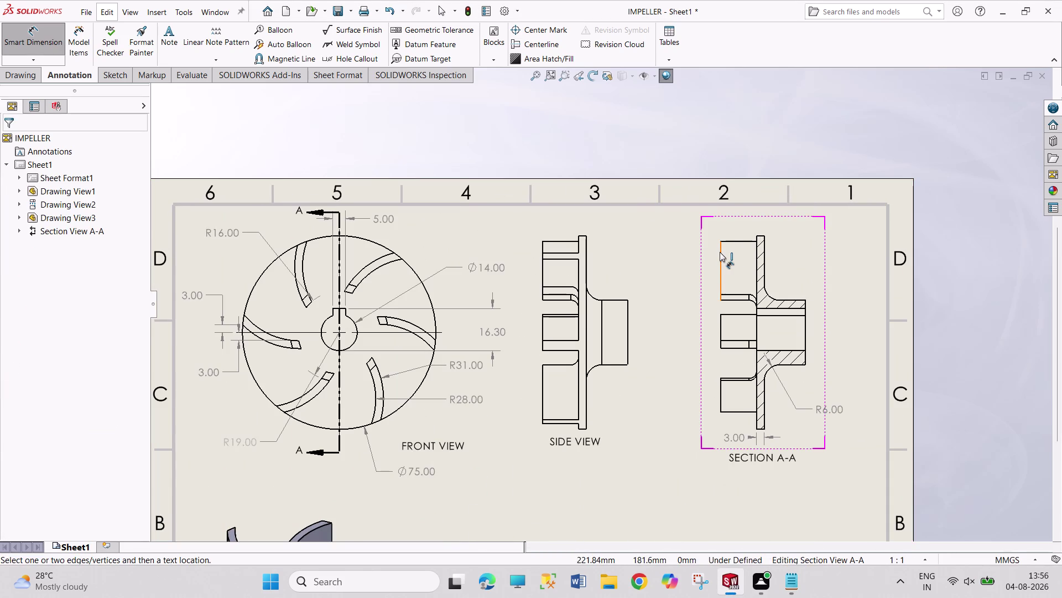
Dimension the 16.00 length above the hub, discarding an unwanted 22.83 dimension.
click(720, 252)
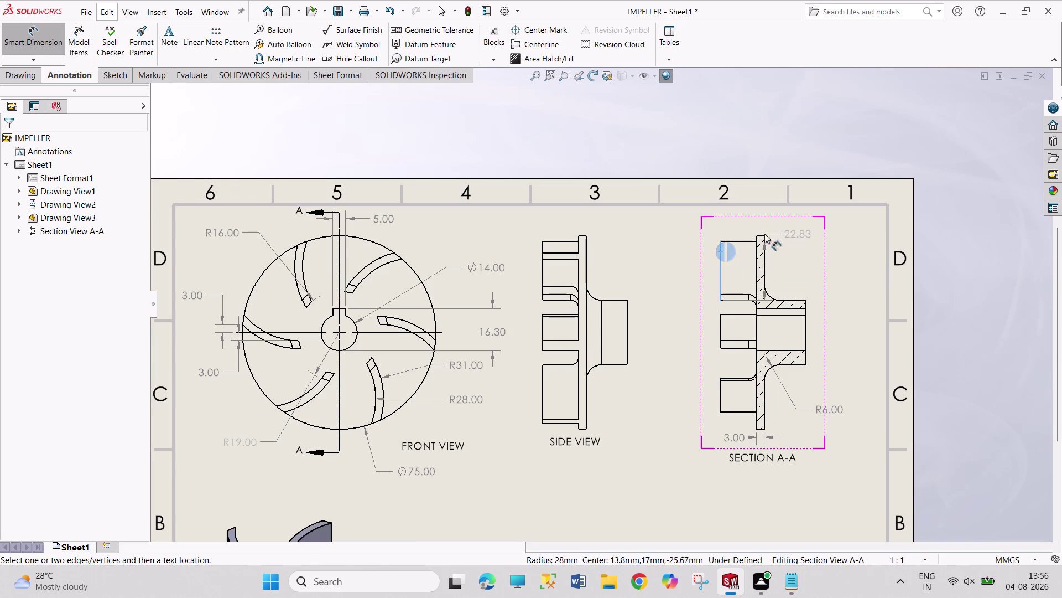
click(756, 236)
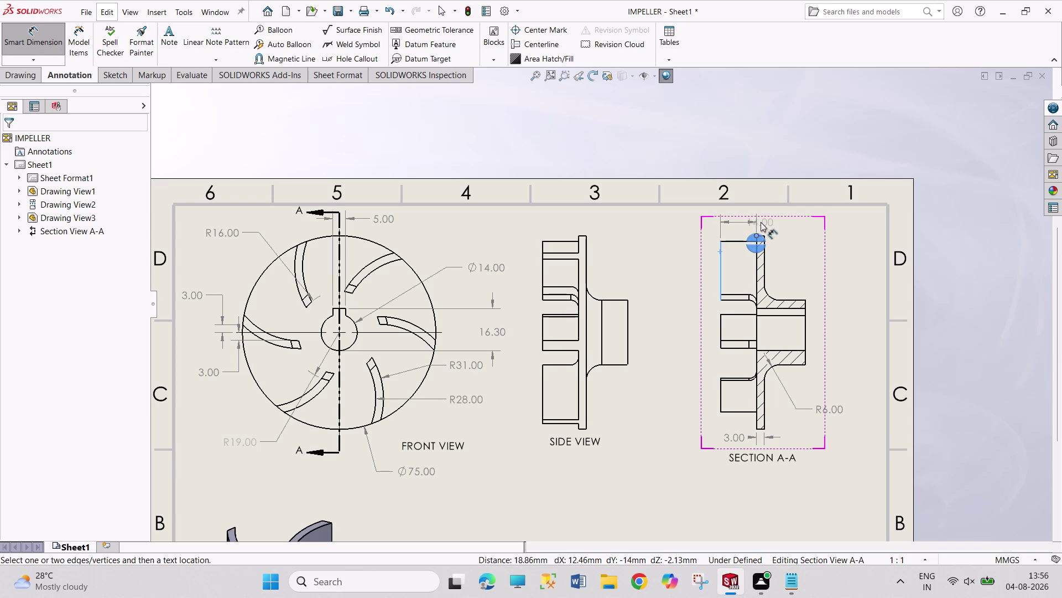
key(Escape)
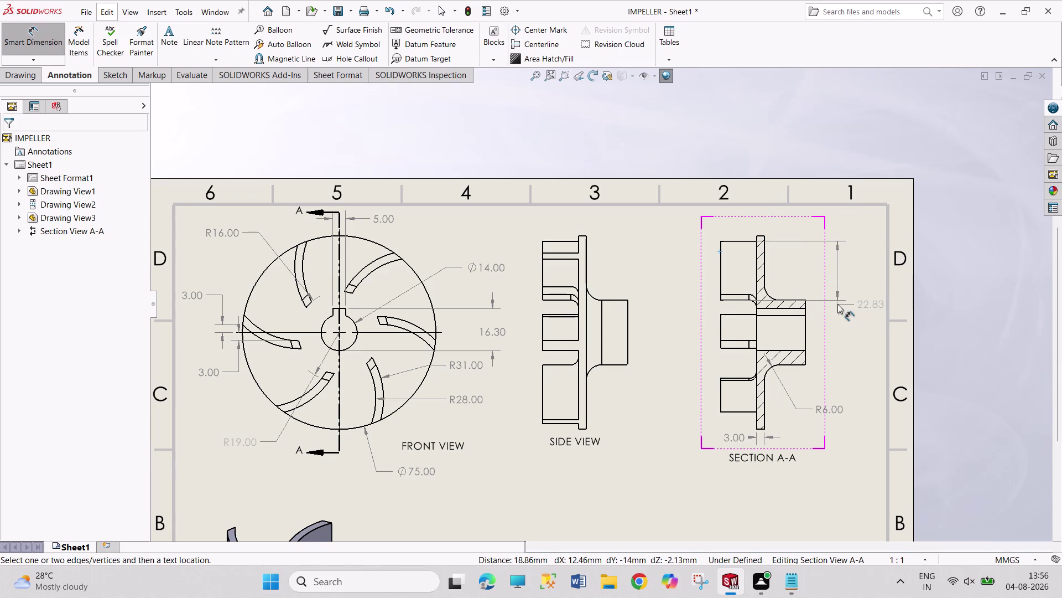
key(Escape)
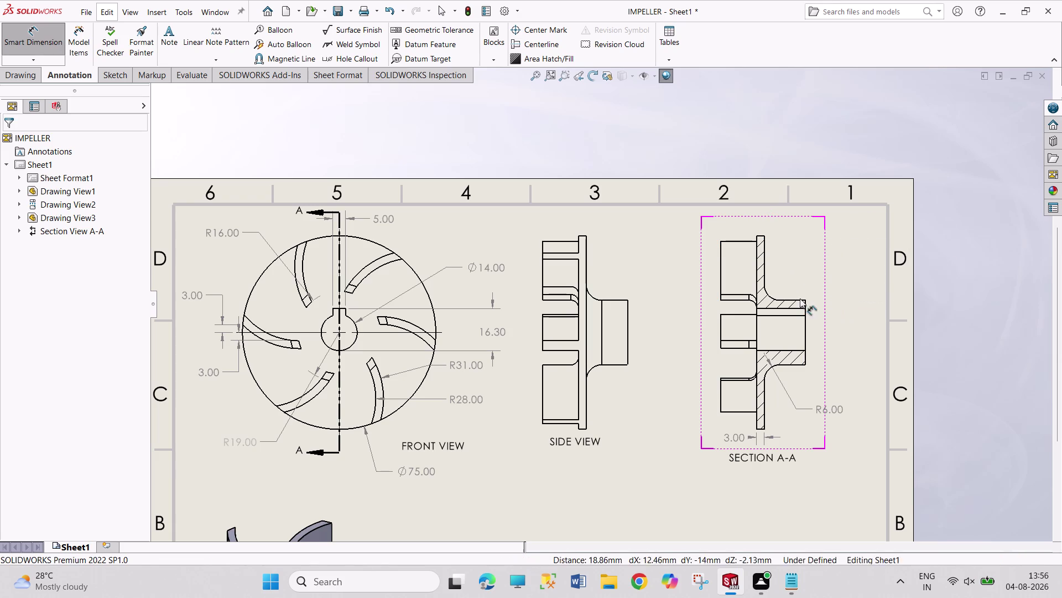
click(805, 301)
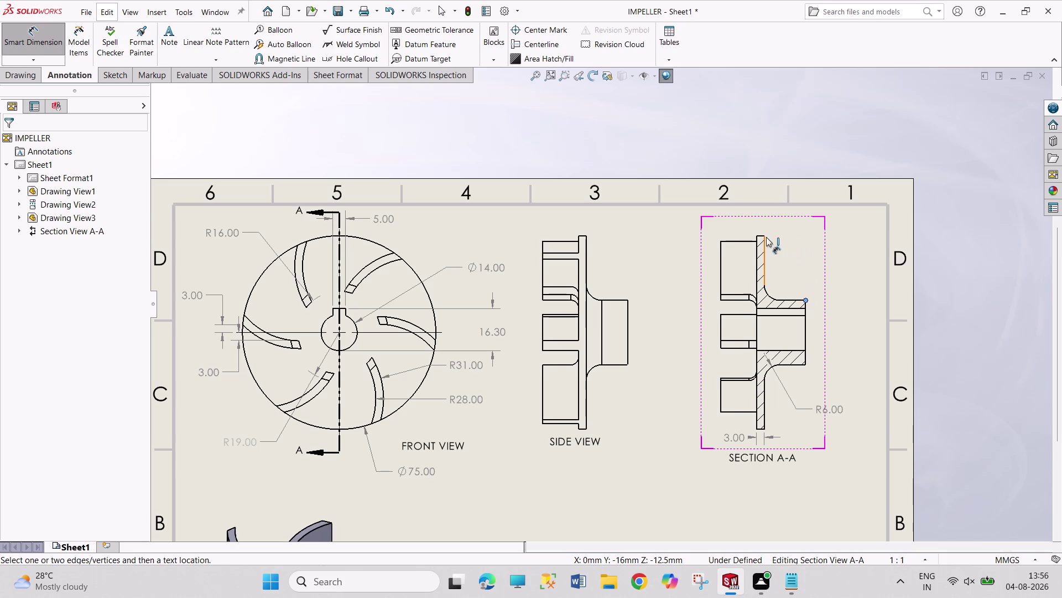
click(765, 236)
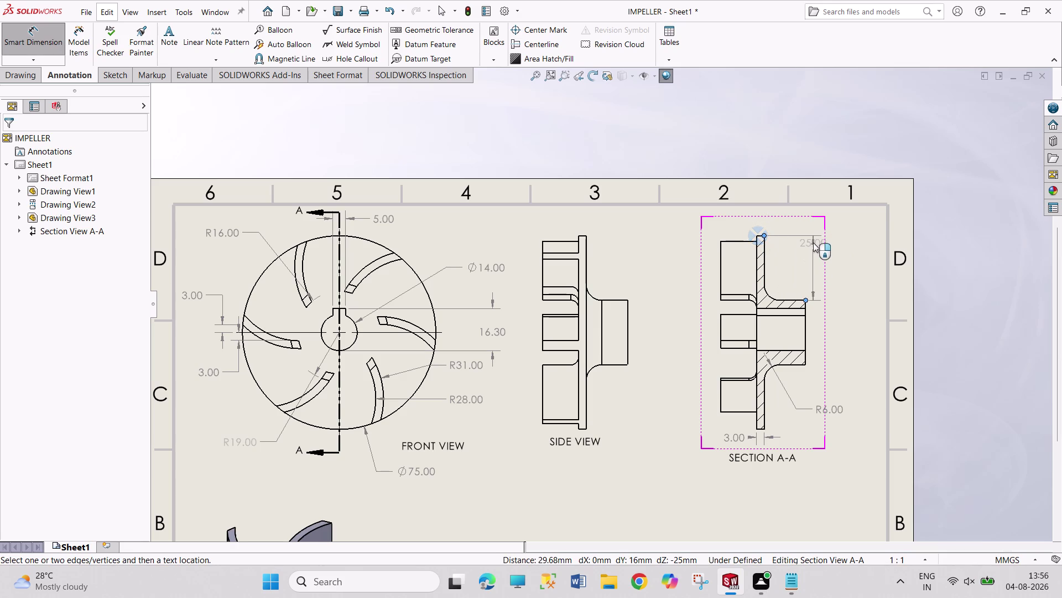
click(783, 114)
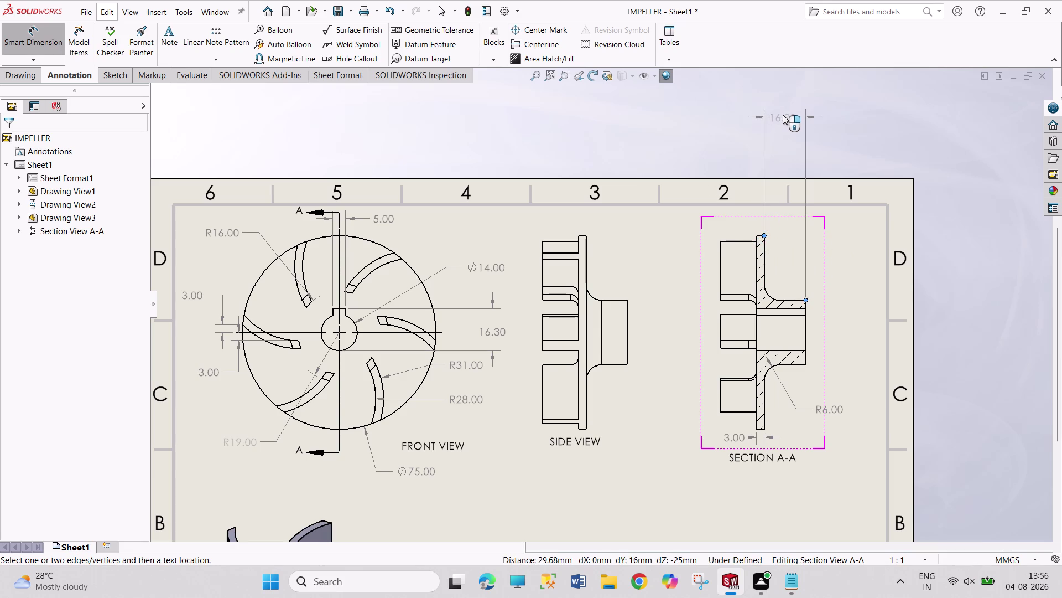
drag(784, 118, 789, 238)
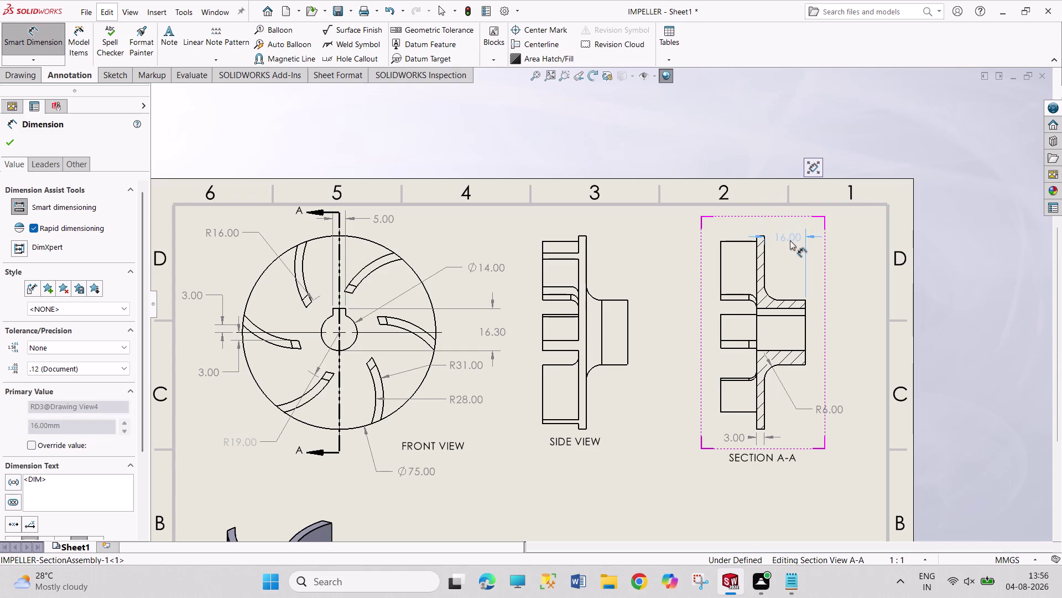
drag(789, 238, 790, 254)
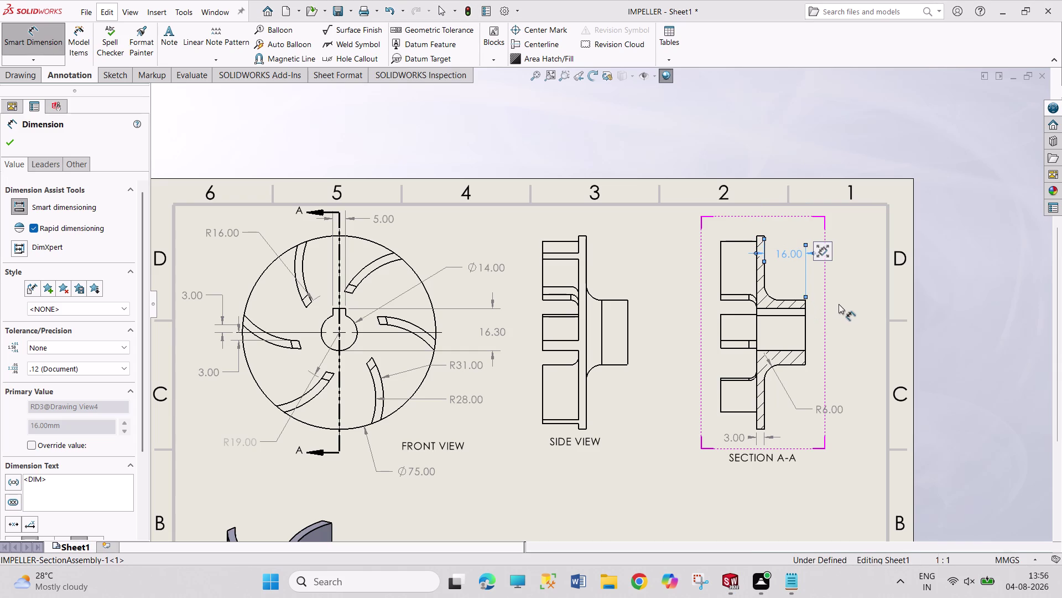
Add the Ø25.00 hub diameter dimension to Section A-A.
click(806, 334)
click(845, 332)
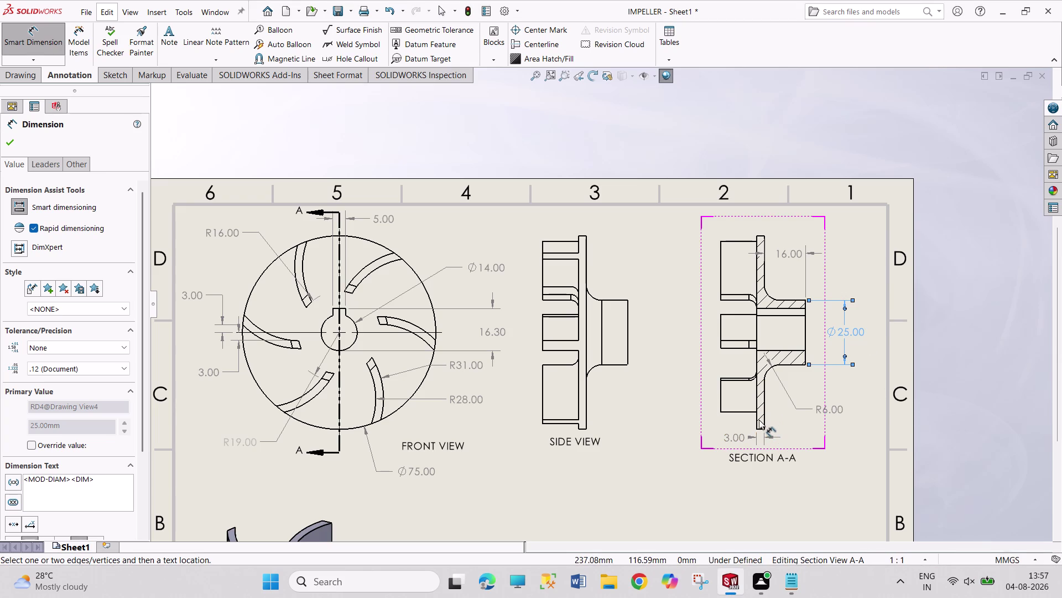
click(756, 419)
Add the 14.00 width dimension above the section and end dimensioning.
click(720, 404)
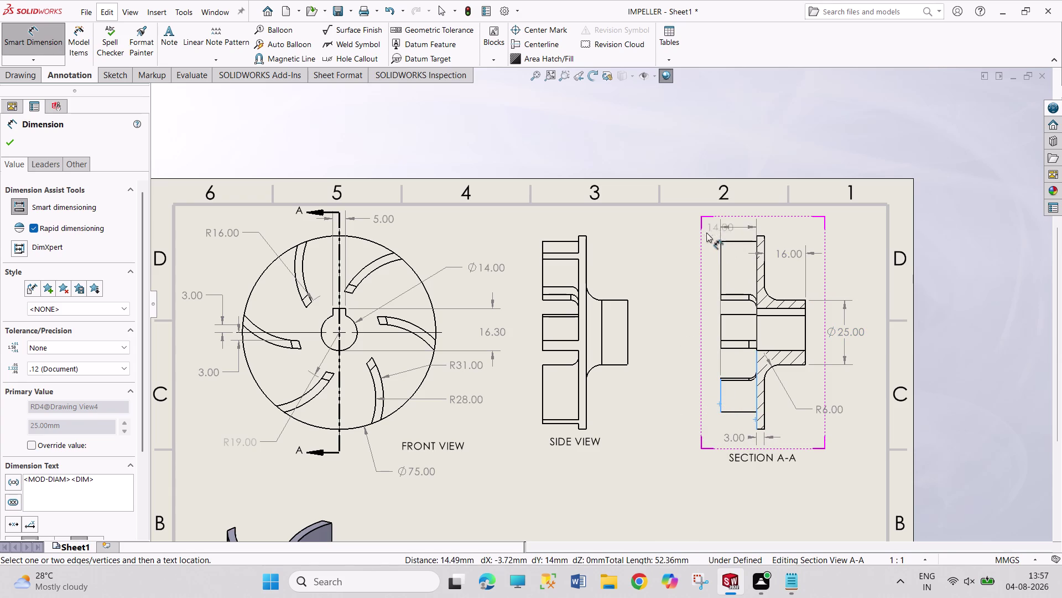
click(674, 229)
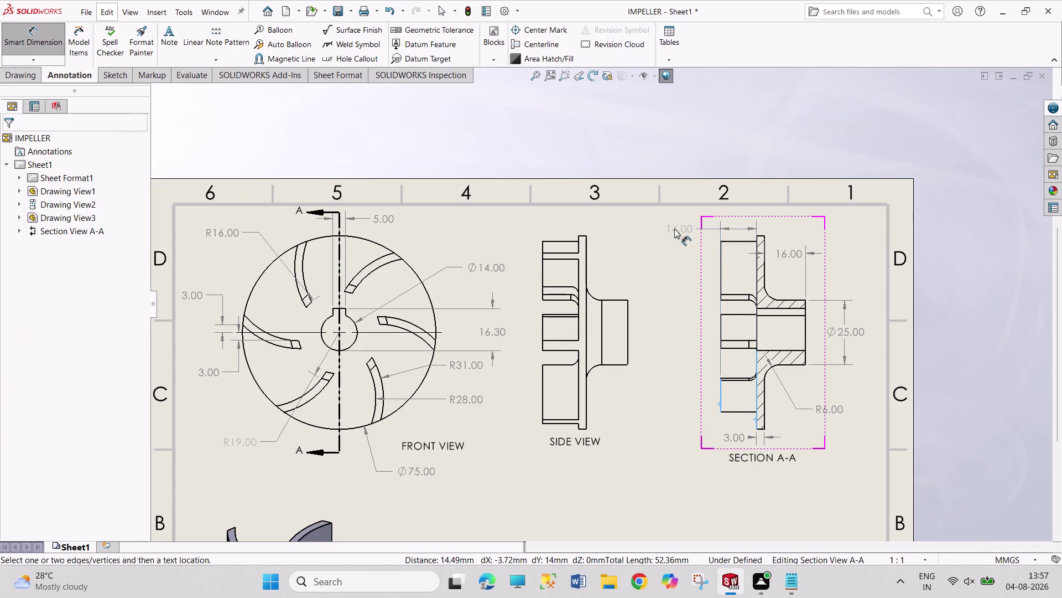
click(975, 331)
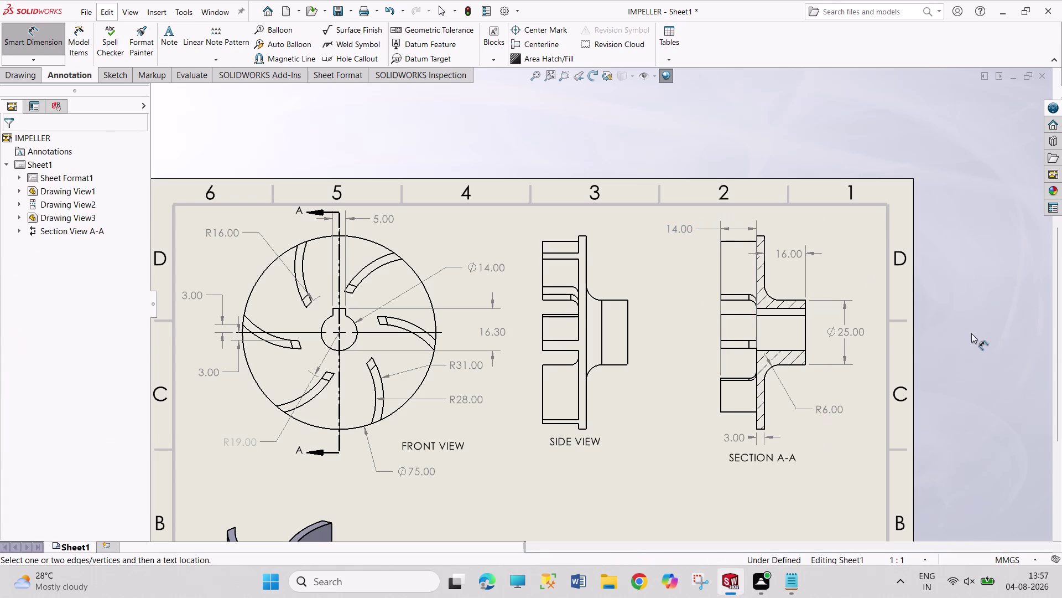
right_click(971, 334)
click(958, 382)
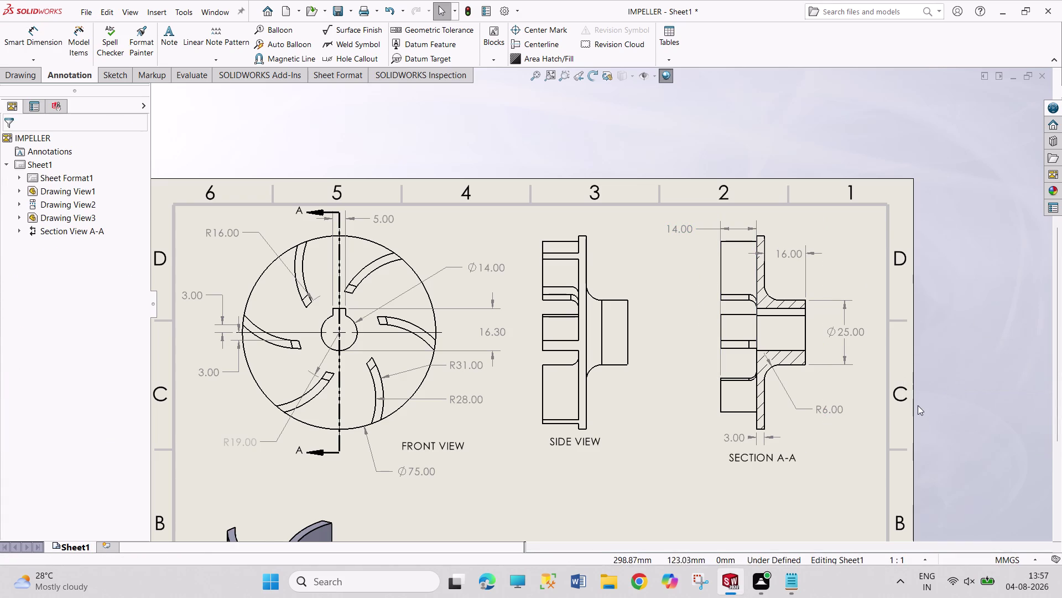
Pan toward Section A-A and attempt to dimension the lower and upper fillet curves.
scroll(down, 3)
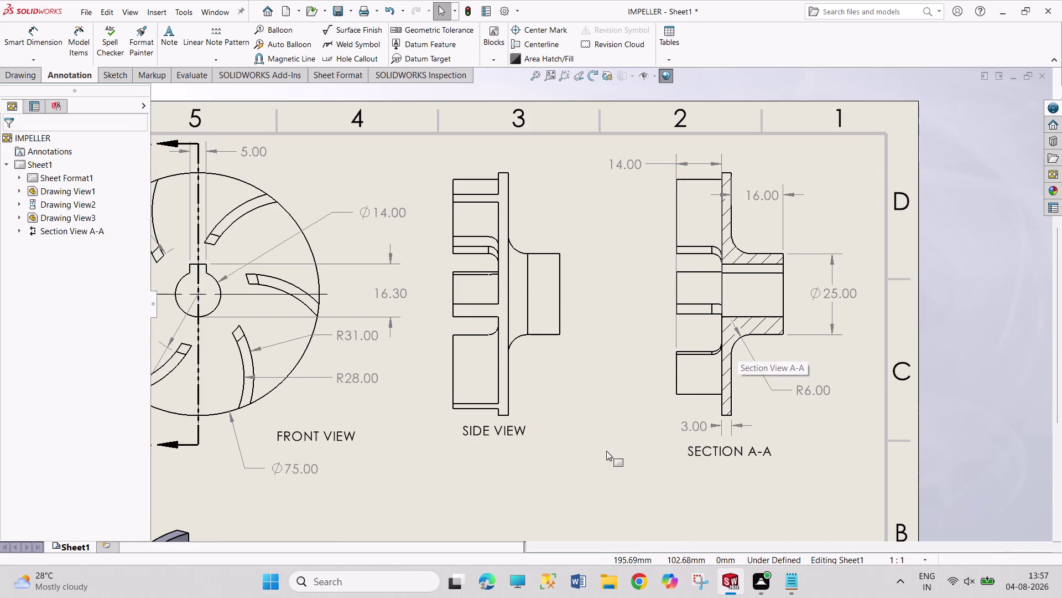
right_drag(615, 426, 613, 325)
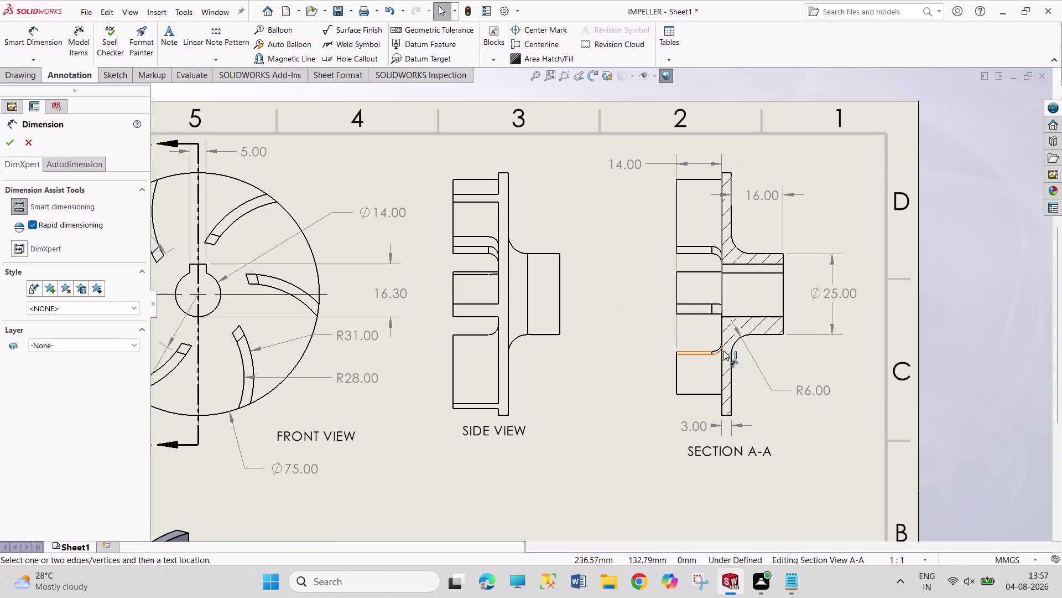
click(717, 350)
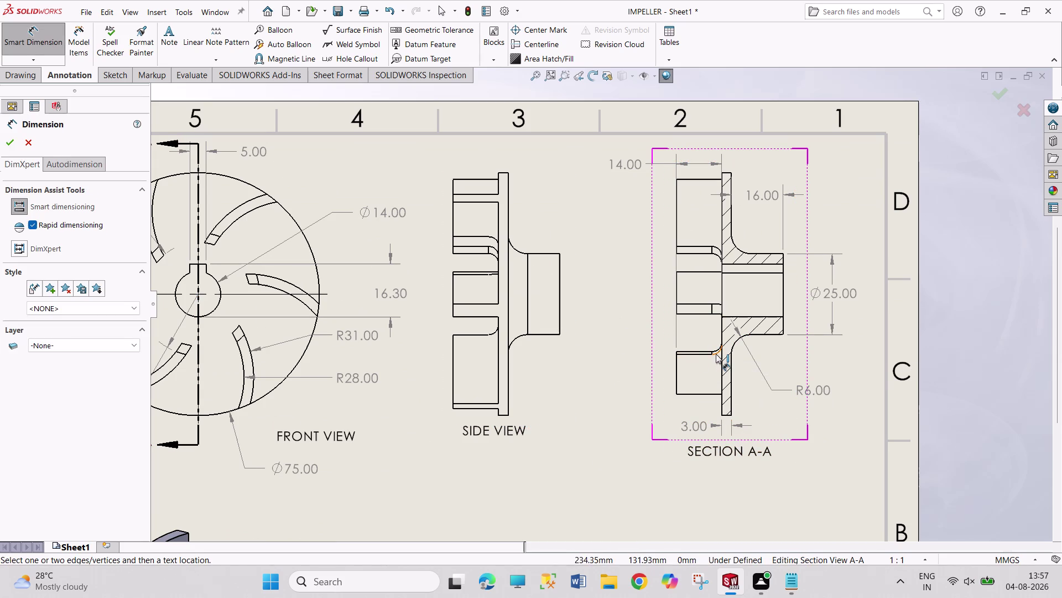
click(716, 353)
click(718, 353)
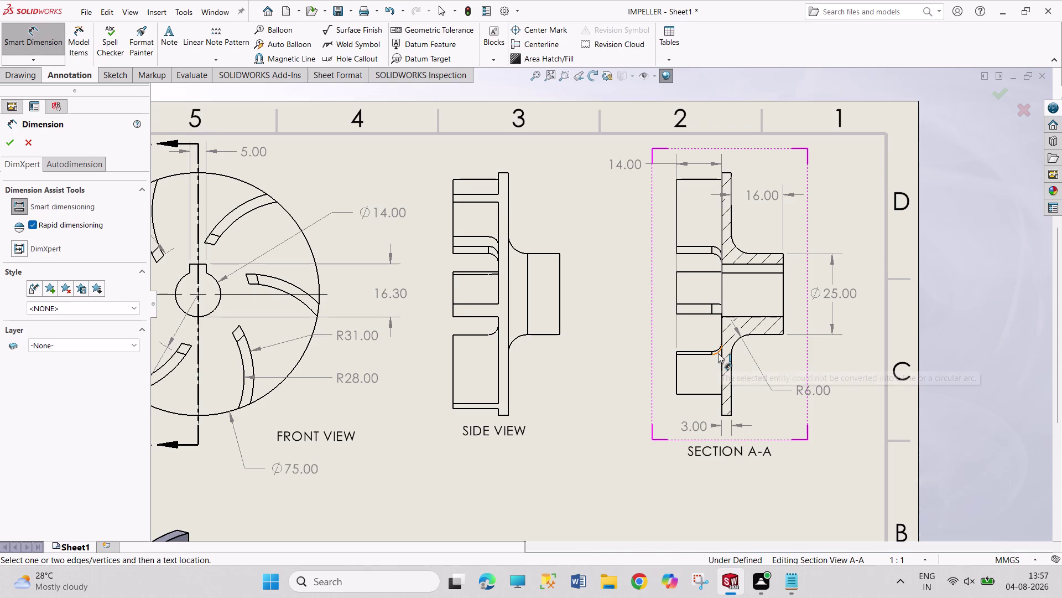
click(717, 350)
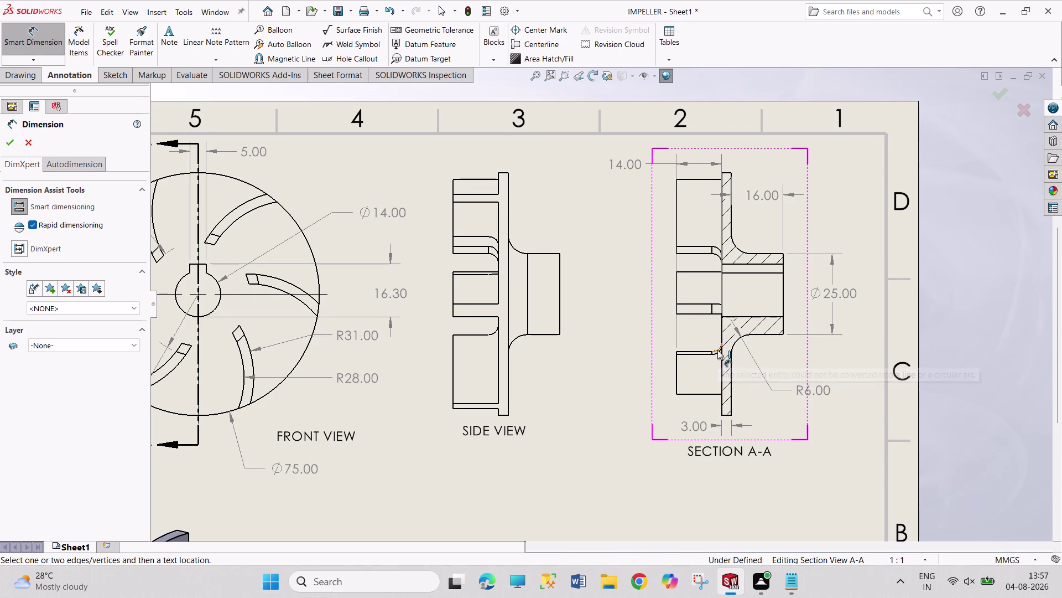
click(720, 313)
click(717, 302)
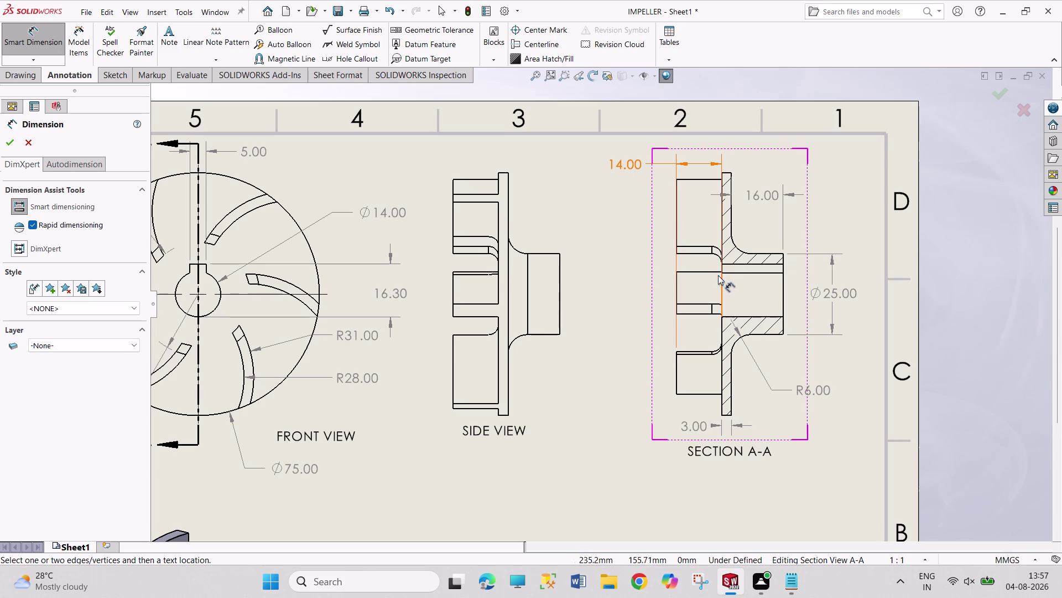
click(719, 255)
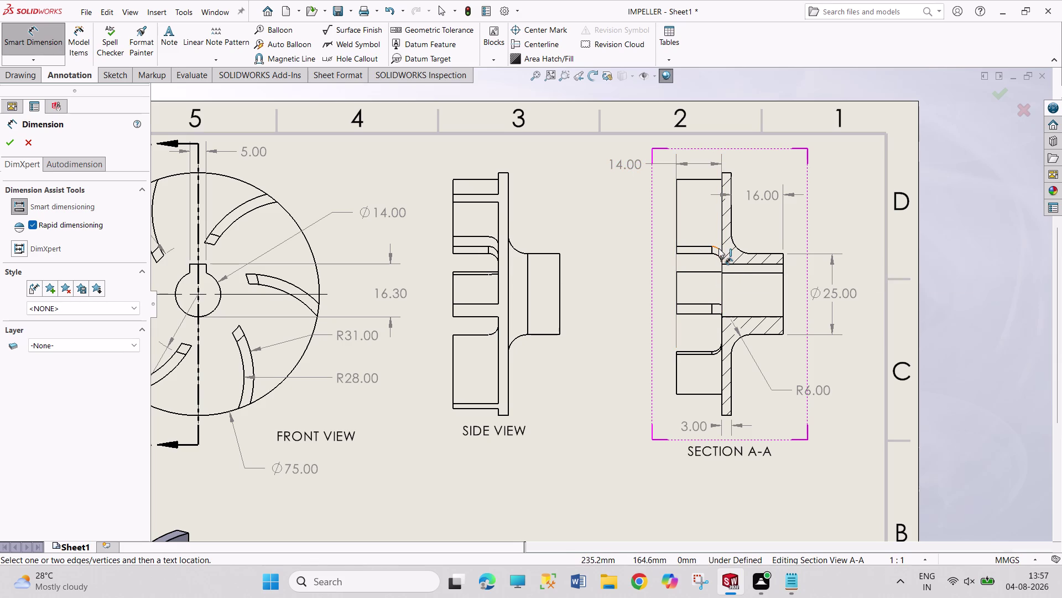
click(719, 248)
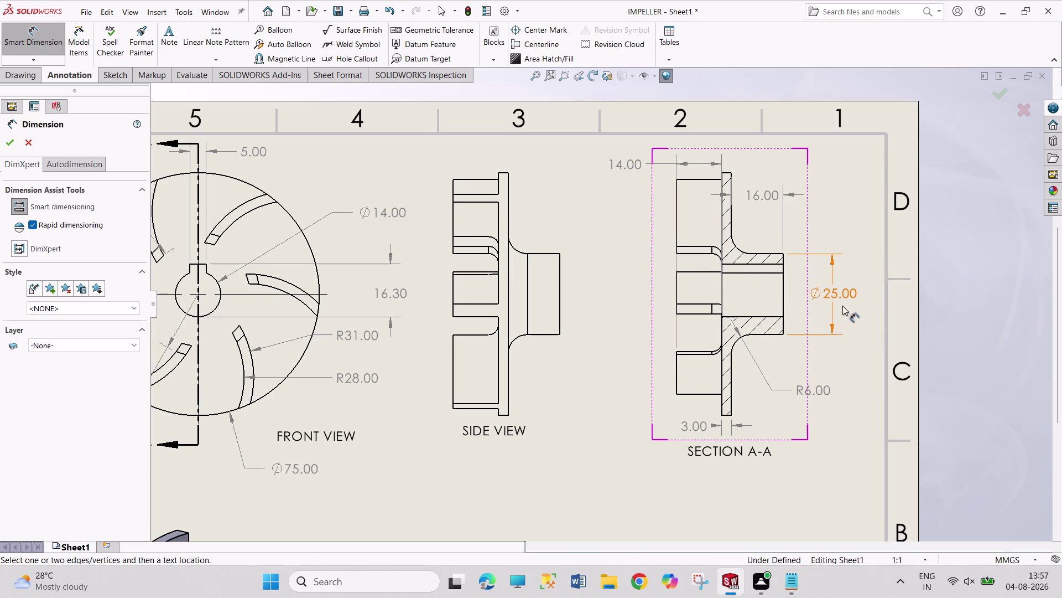
scroll(up, 3)
scroll(up, 3)
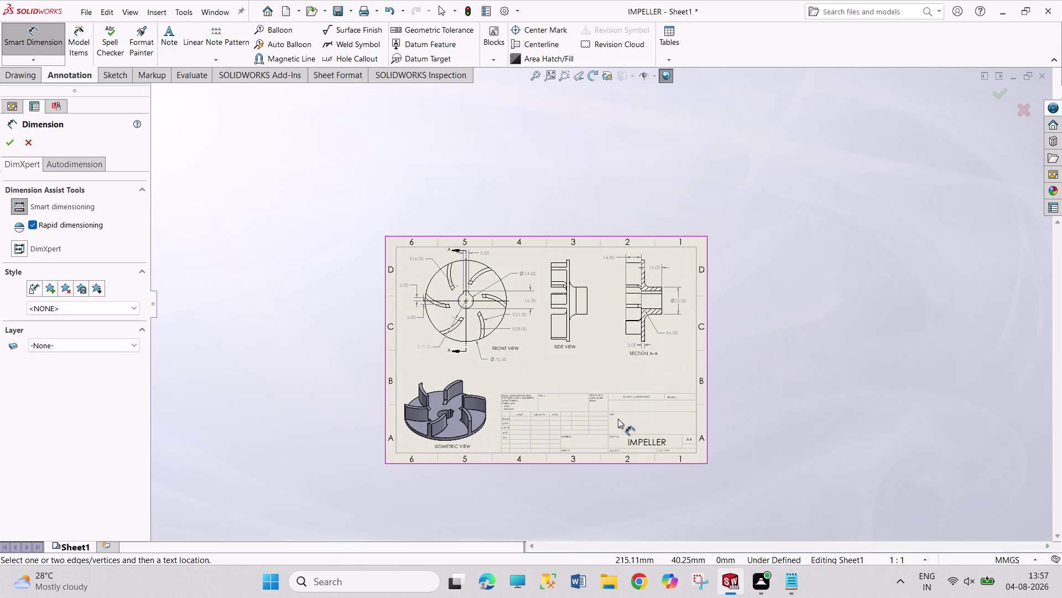
Close the Dimension PropertyManager and select the IMPELLER drawing.
scroll(down, 3)
scroll(down, 3)
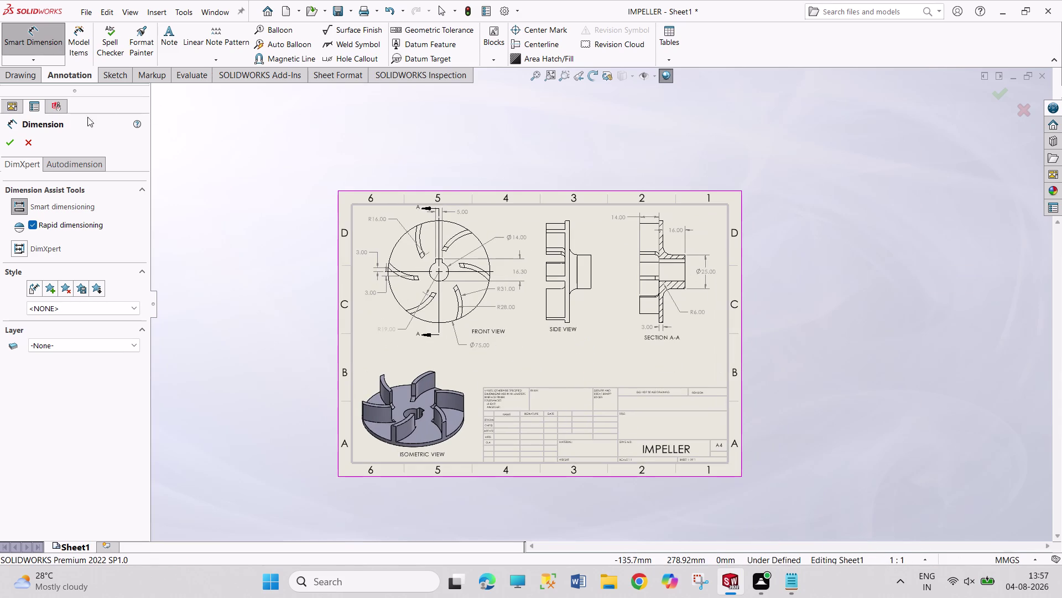
click(14, 140)
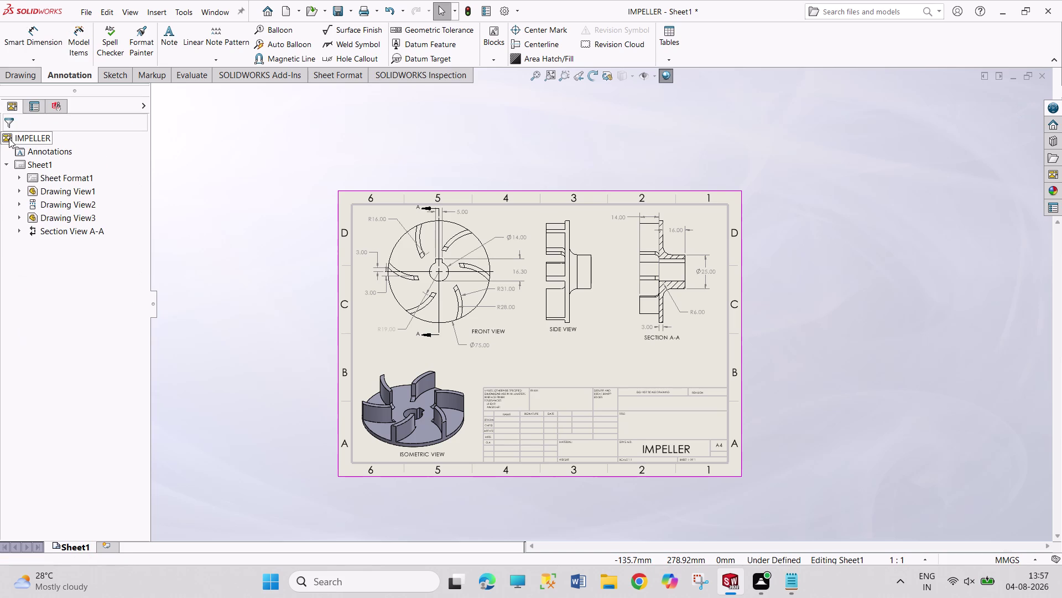
click(47, 60)
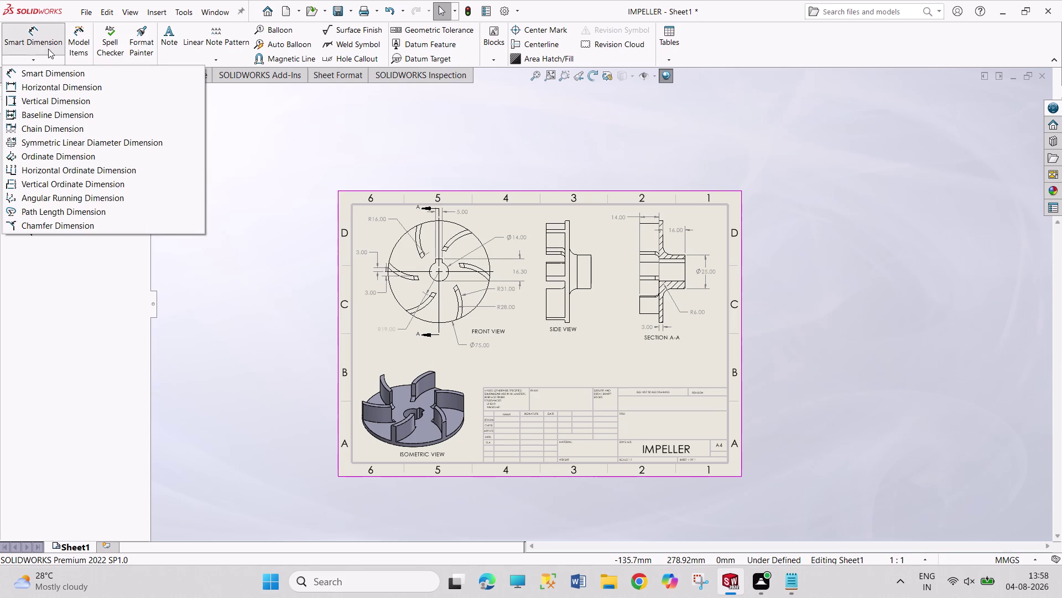
Browse the dimension types and Insert menu, then bring up Sheet1's context menu.
click(51, 57)
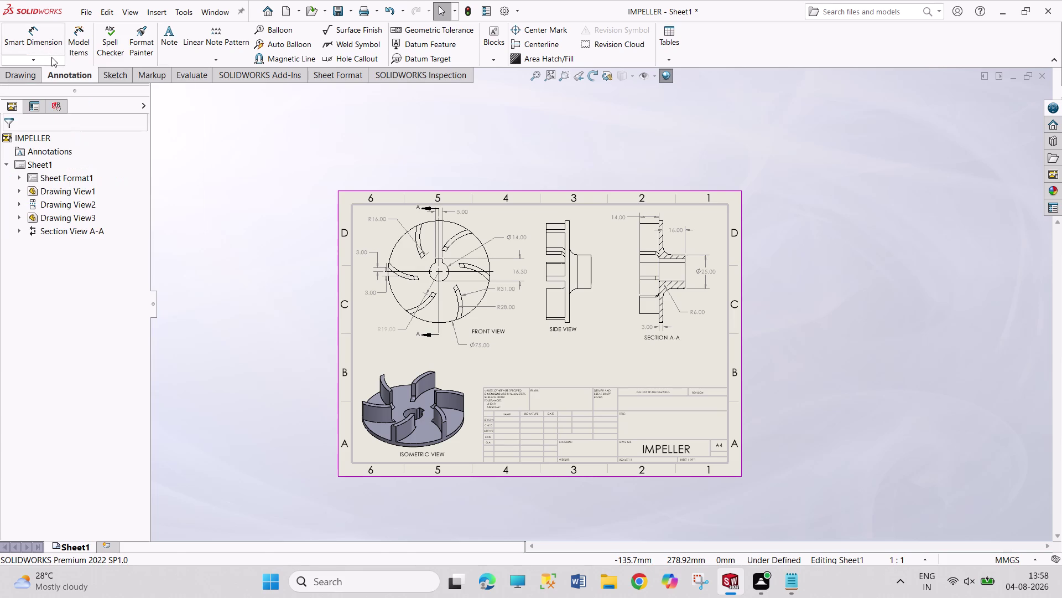
click(161, 14)
click(191, 52)
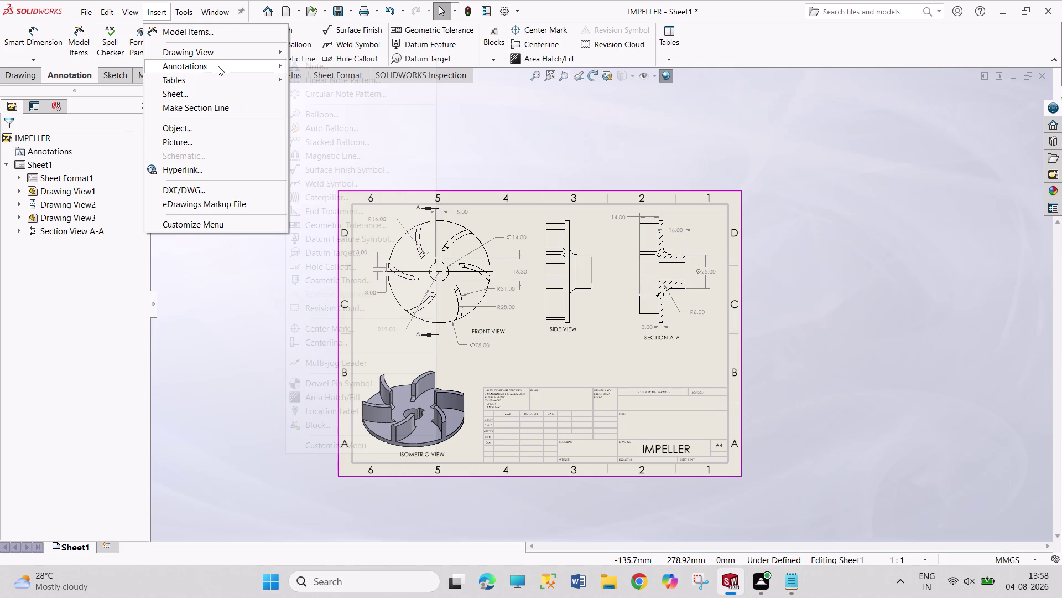
click(110, 93)
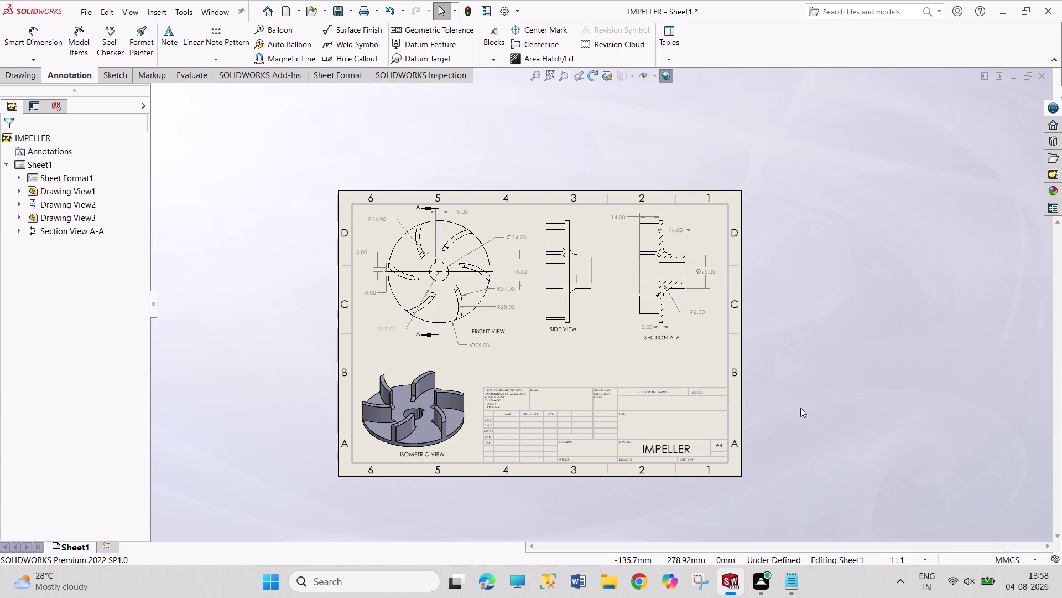
right_click(30, 164)
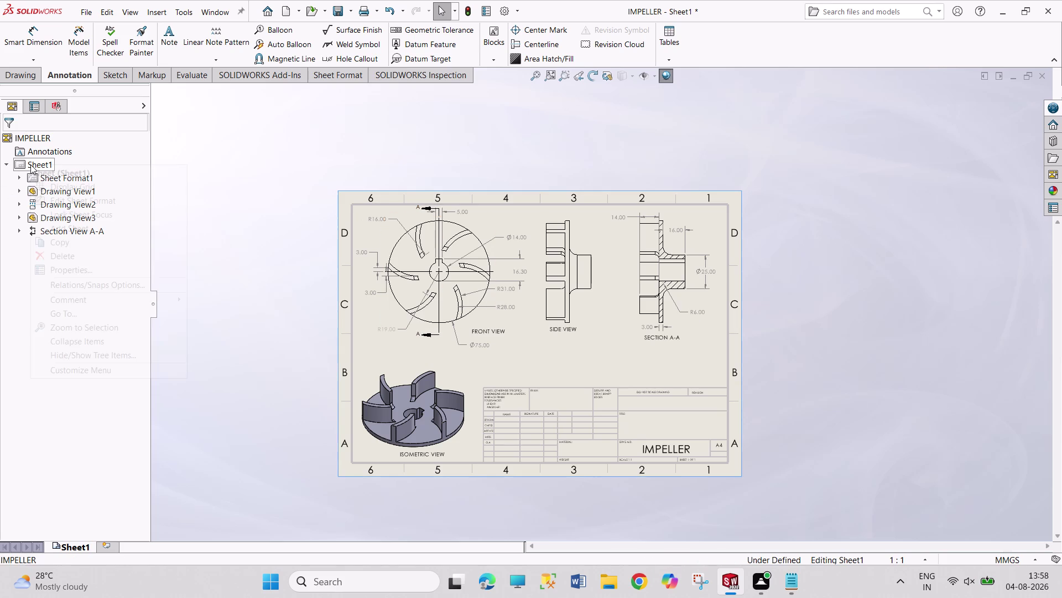
In the sheet format, change the DWG NO. note from IMPELLER to 'IMPELLER SHEET'.
click(72, 206)
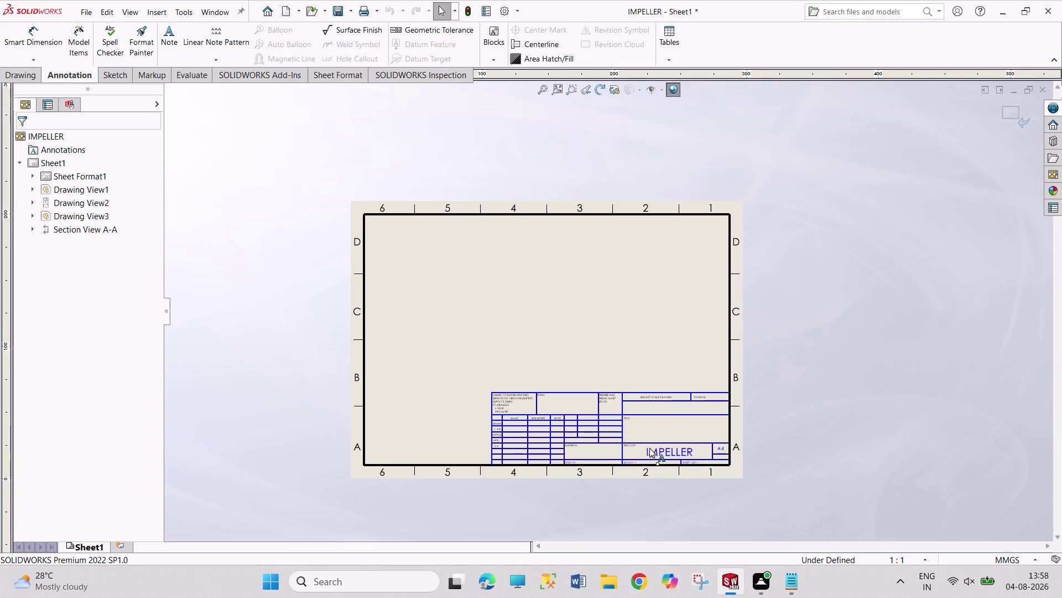
scroll(down, 3)
scroll(down, 3)
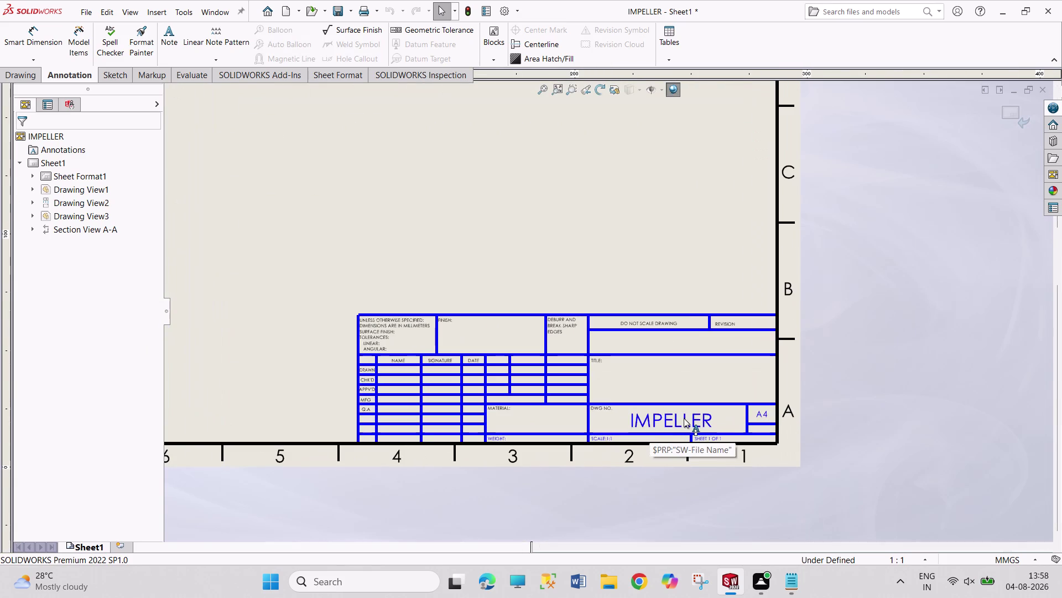
double_click(684, 418)
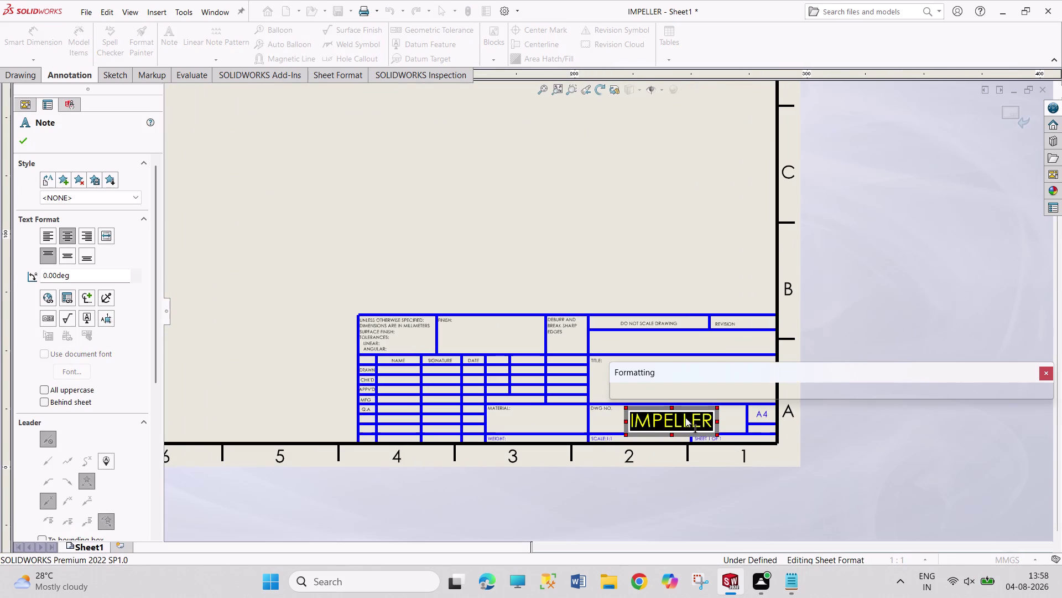
click(708, 421)
key(space)
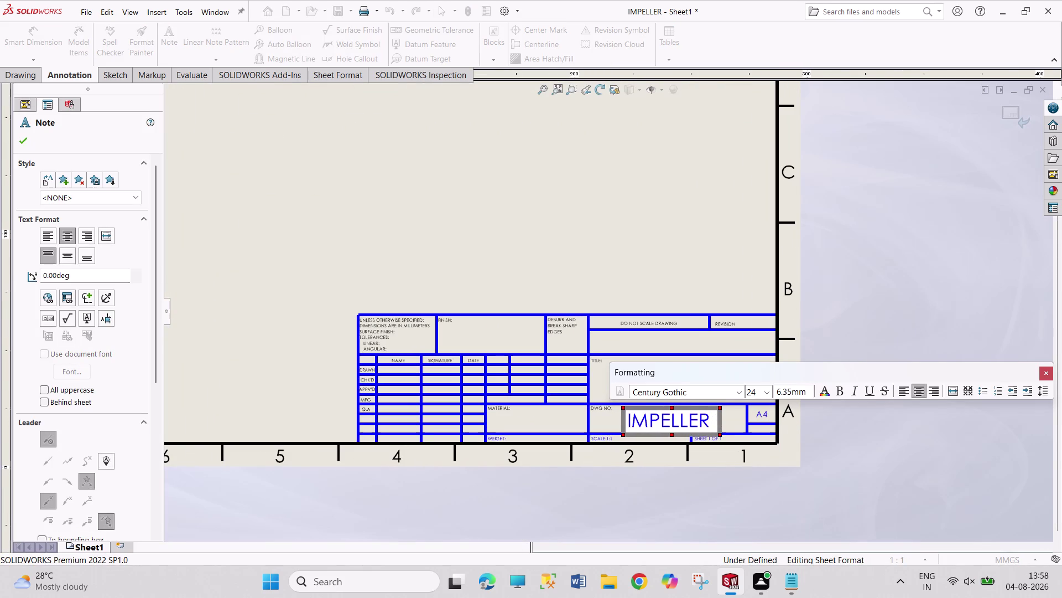
text(SHEE)
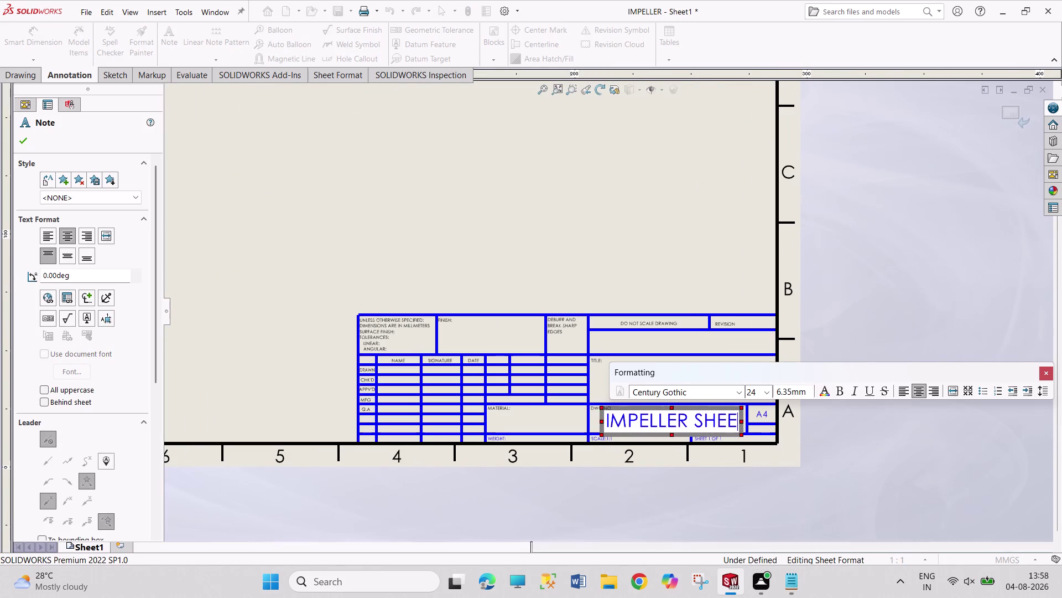
text(T)
click(604, 384)
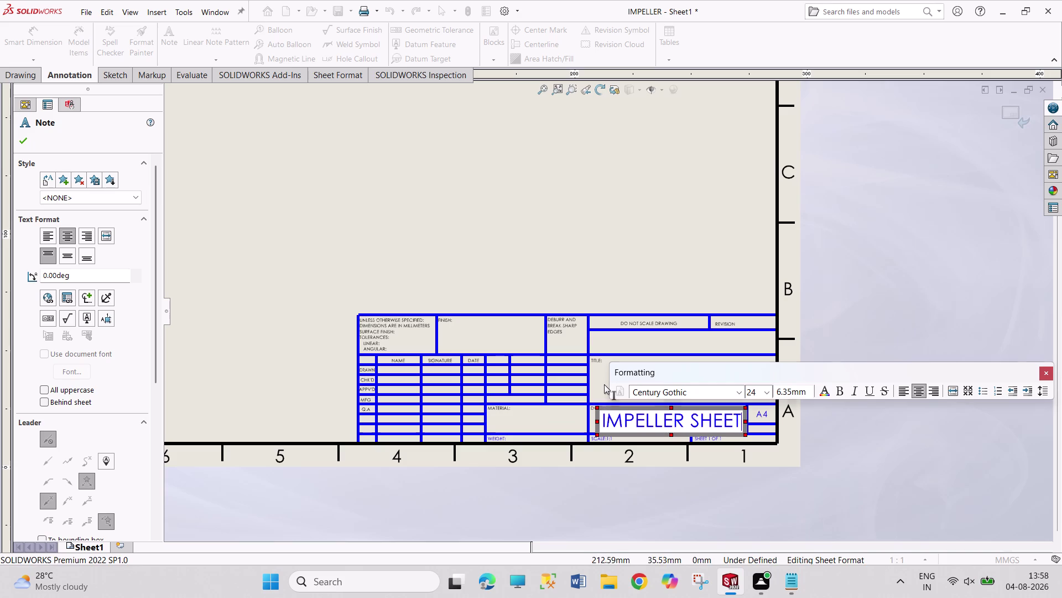
Enter 'IMPELLER' in the empty TITLE field and confirm the note.
double_click(641, 376)
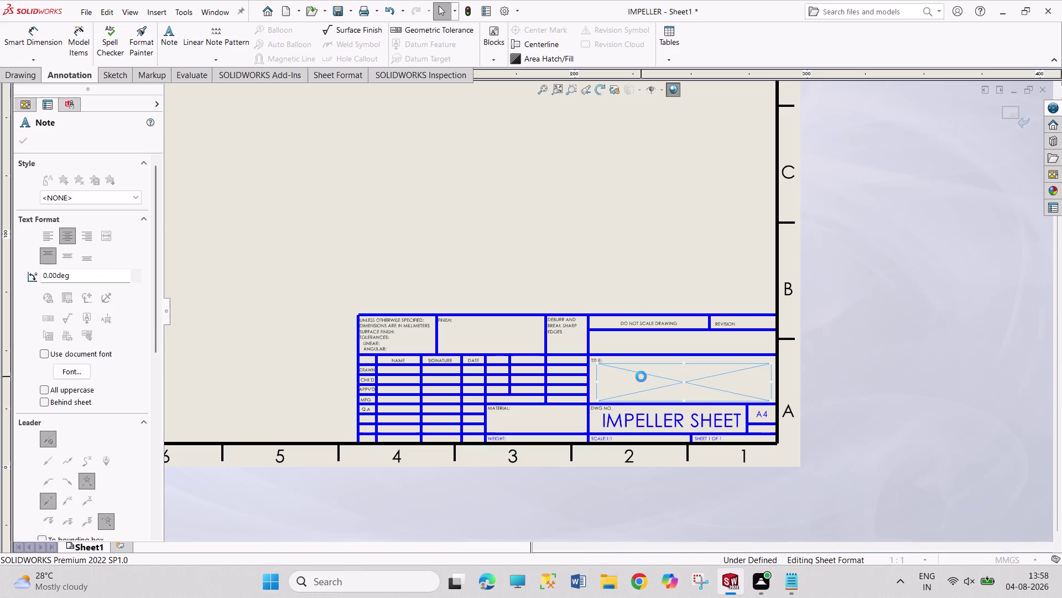
text(IMP)
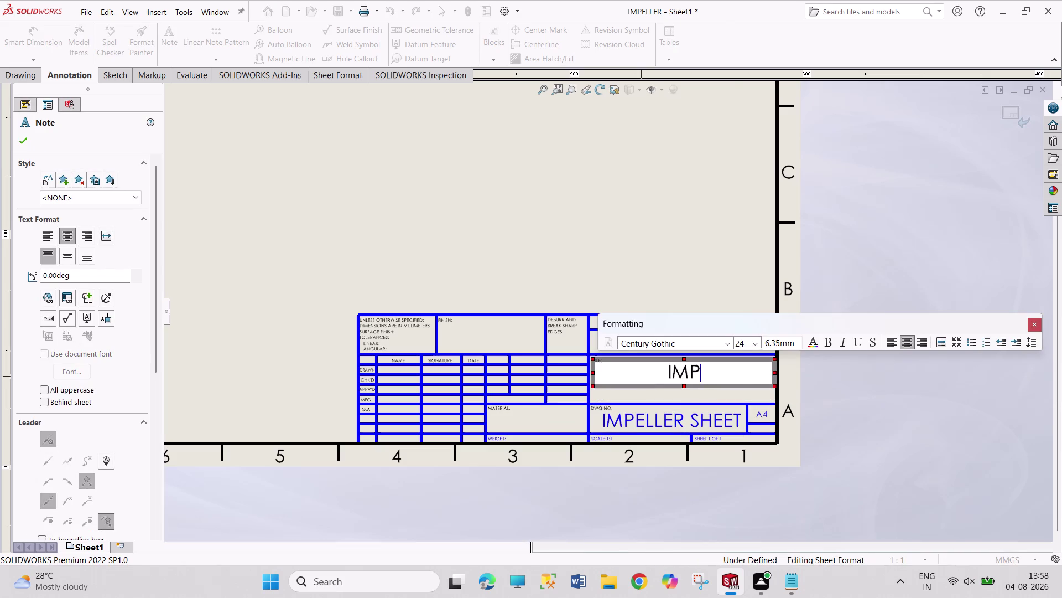
text(ELLER)
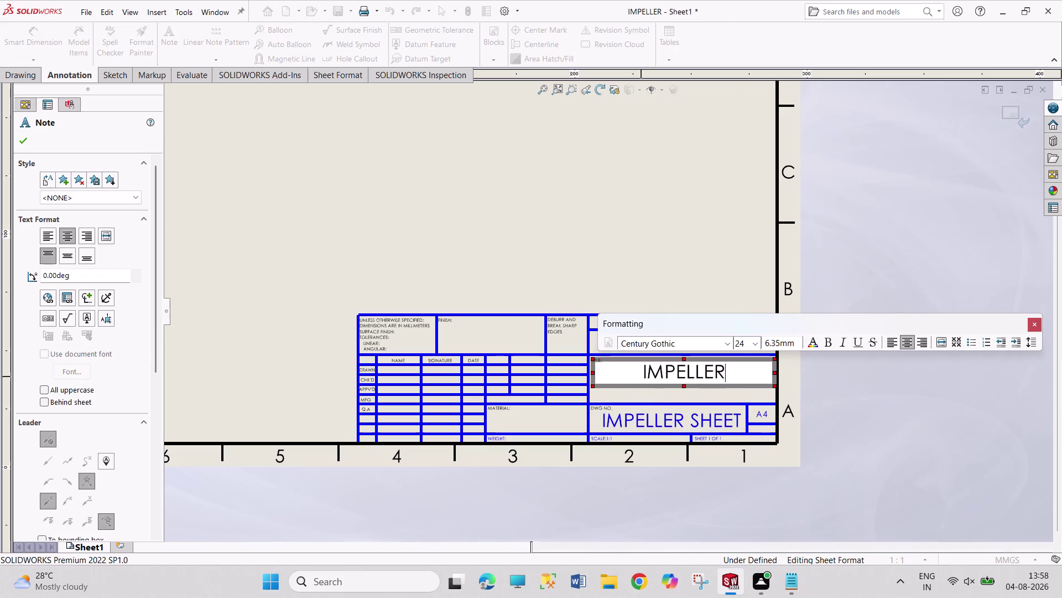
click(395, 368)
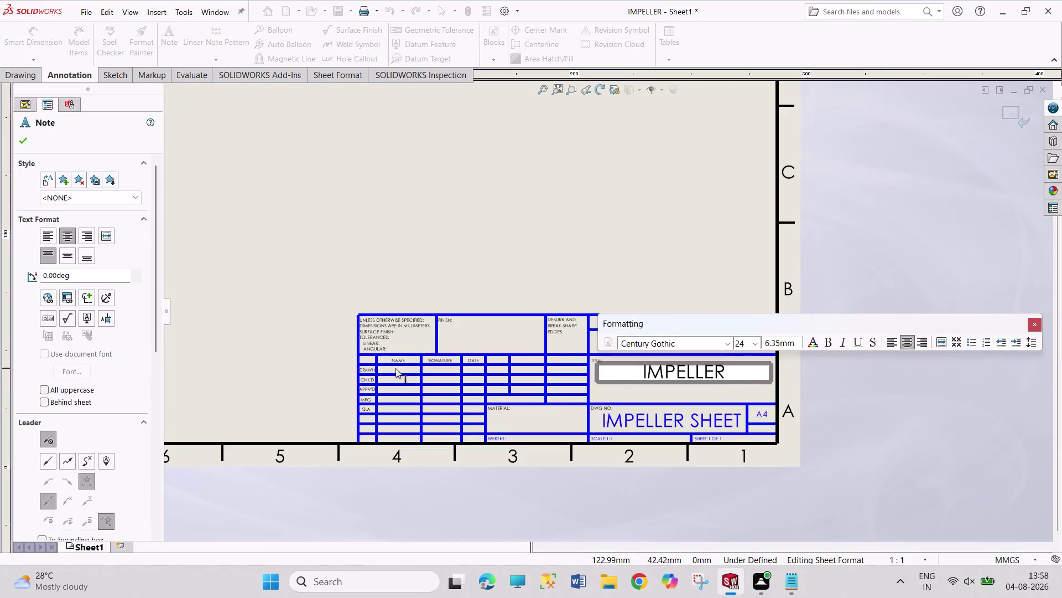
click(396, 367)
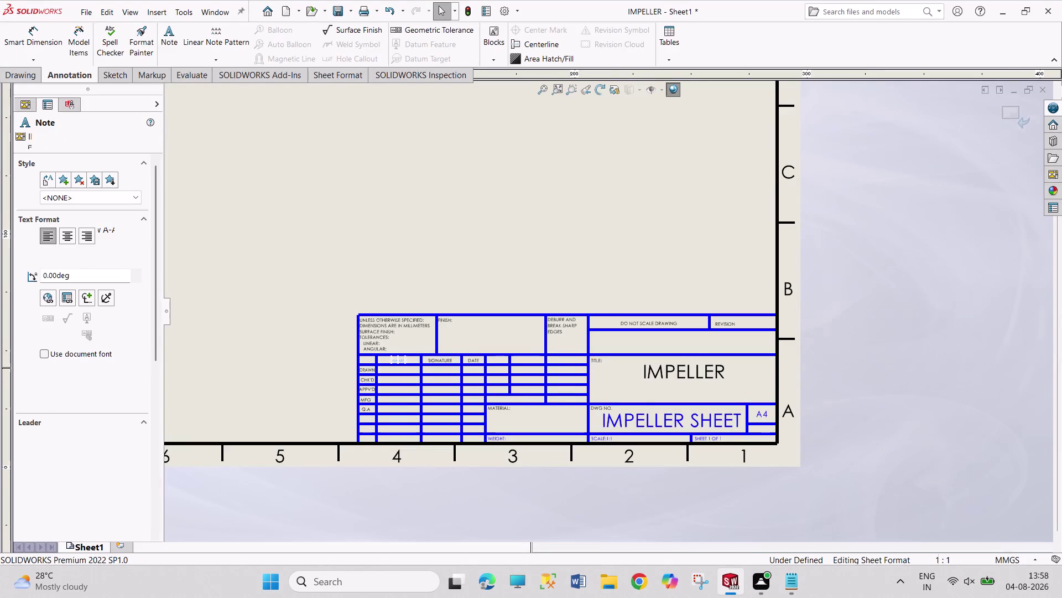
scroll(down, 3)
Type the drafter name 'PRAVEEn' into the Drawn row's name cell.
scroll(down, 3)
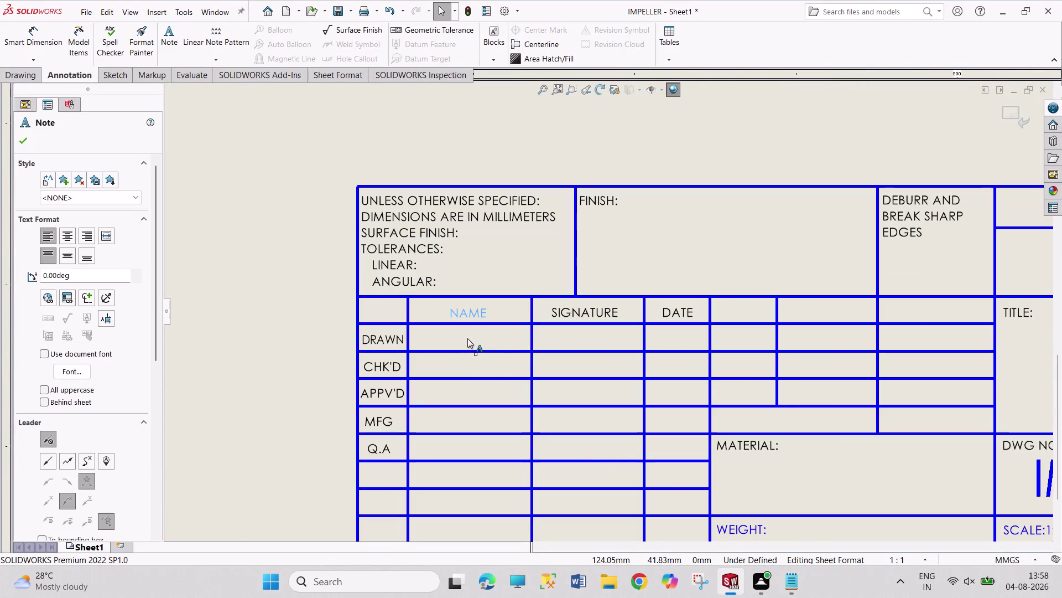
click(468, 338)
double_click(468, 338)
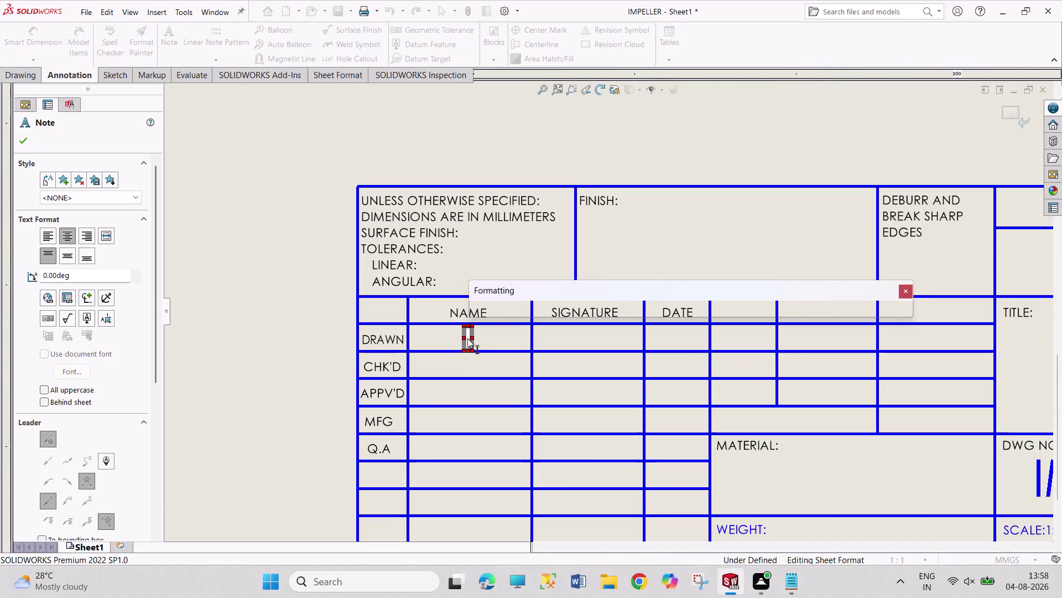
text(PRAVEE)
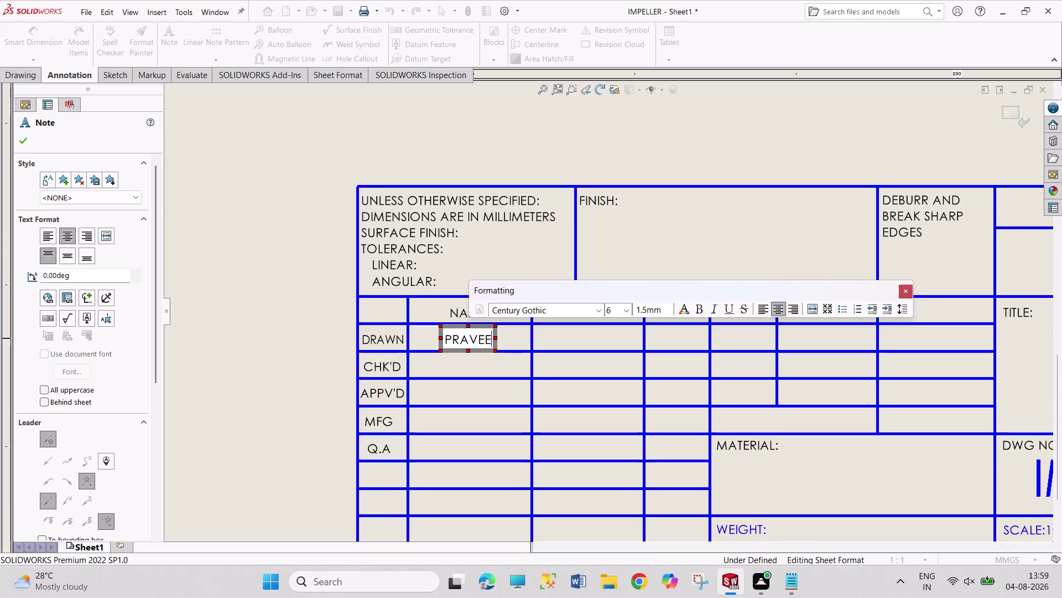
key(n)
scroll(up, 3)
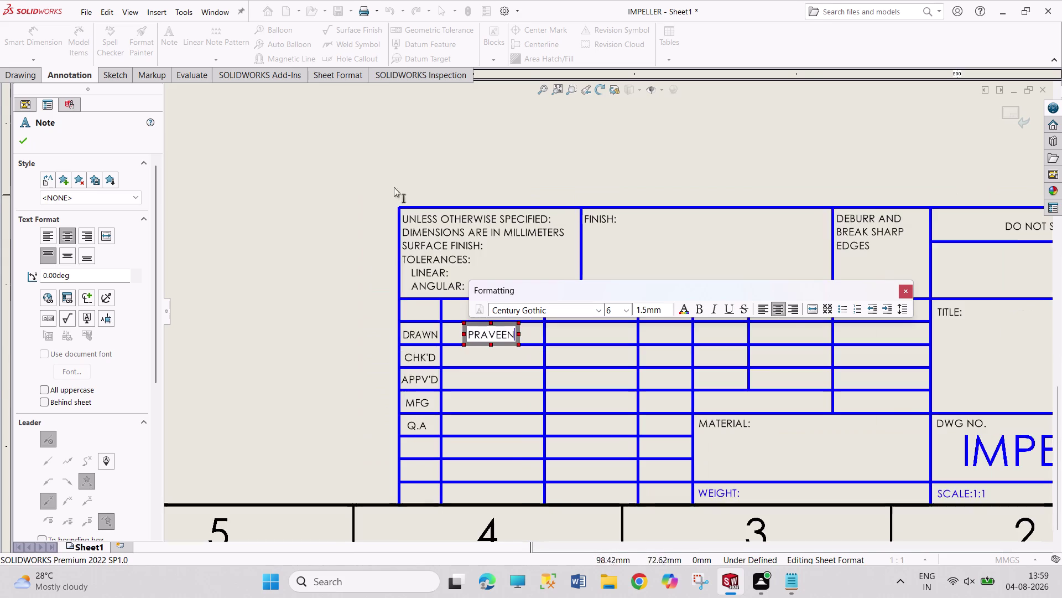
scroll(up, 3)
click(16, 142)
Return to the sheet via Sheet1's Edit Sheet, then bring up Print.
scroll(up, 3)
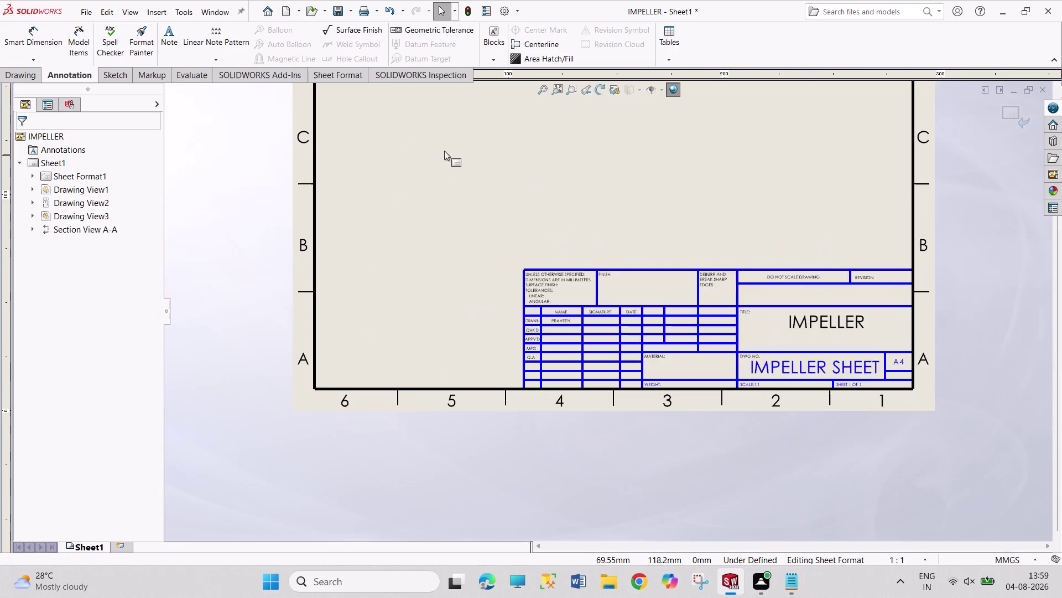
scroll(up, 3)
right_click(56, 160)
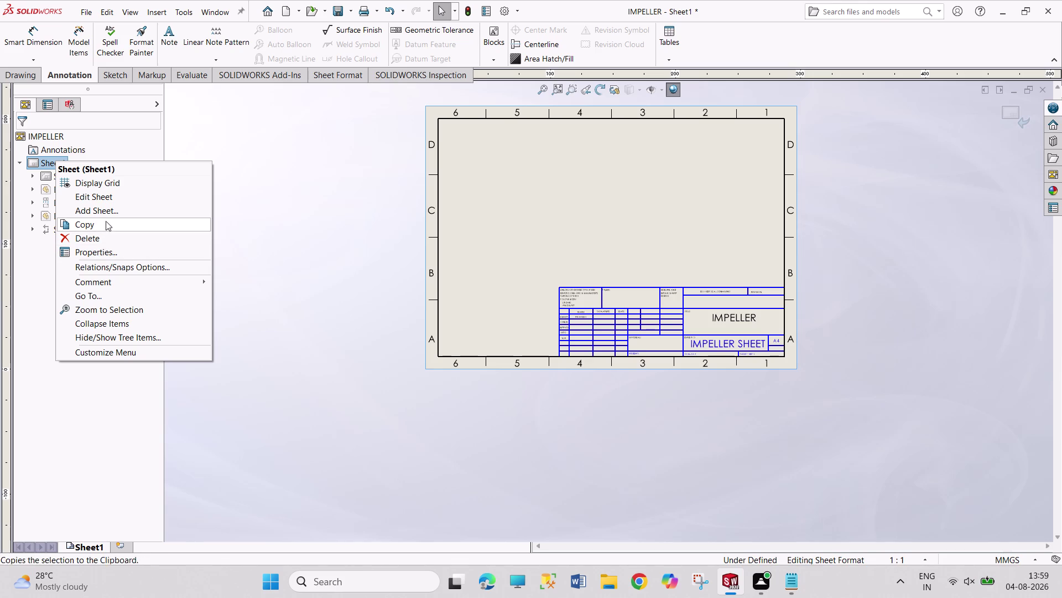
click(116, 195)
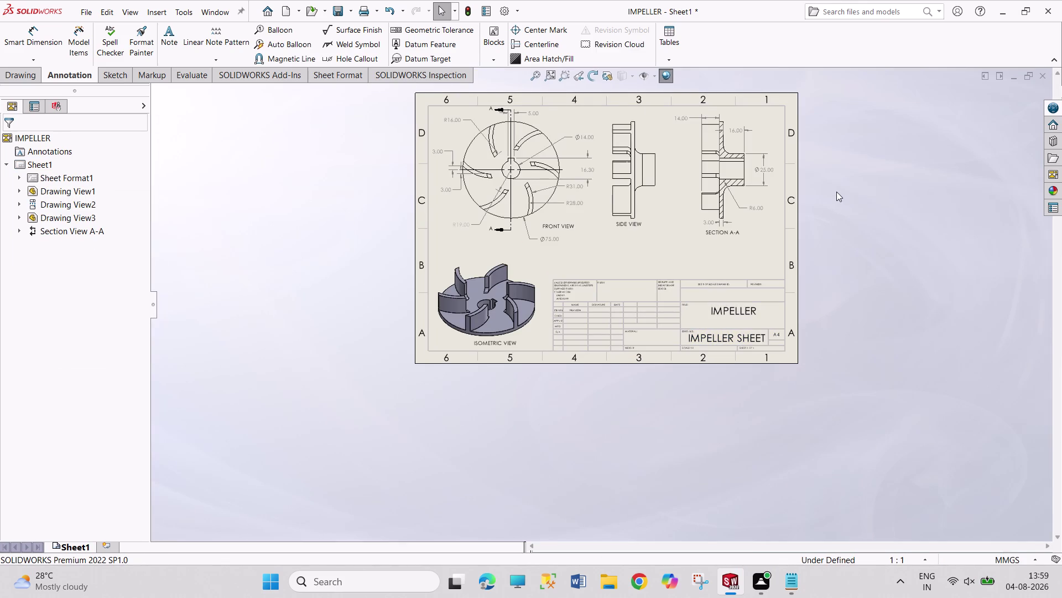
scroll(up, 3)
scroll(down, 3)
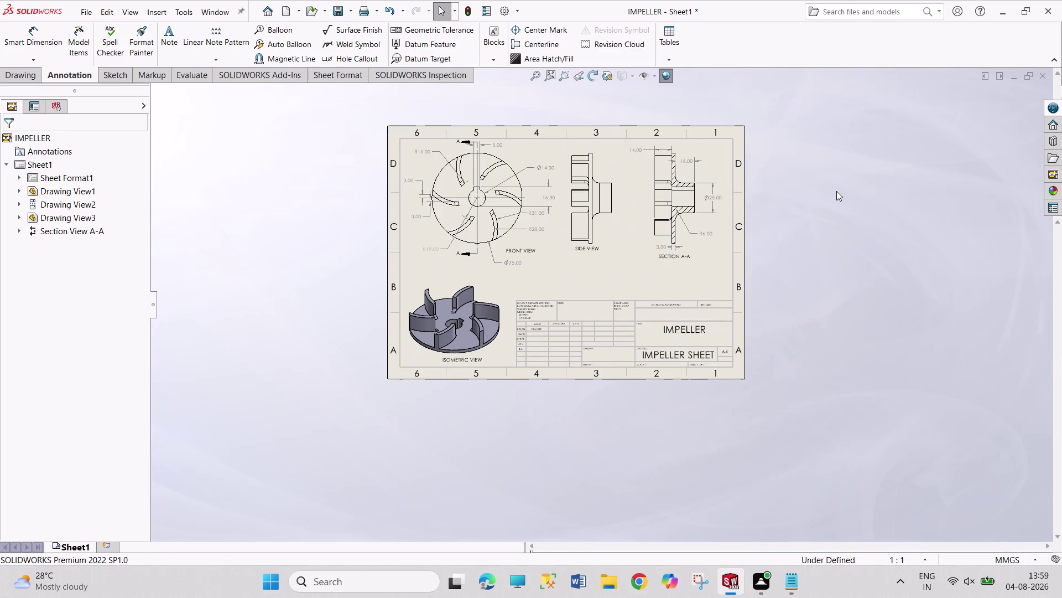
key(ctrl+p)
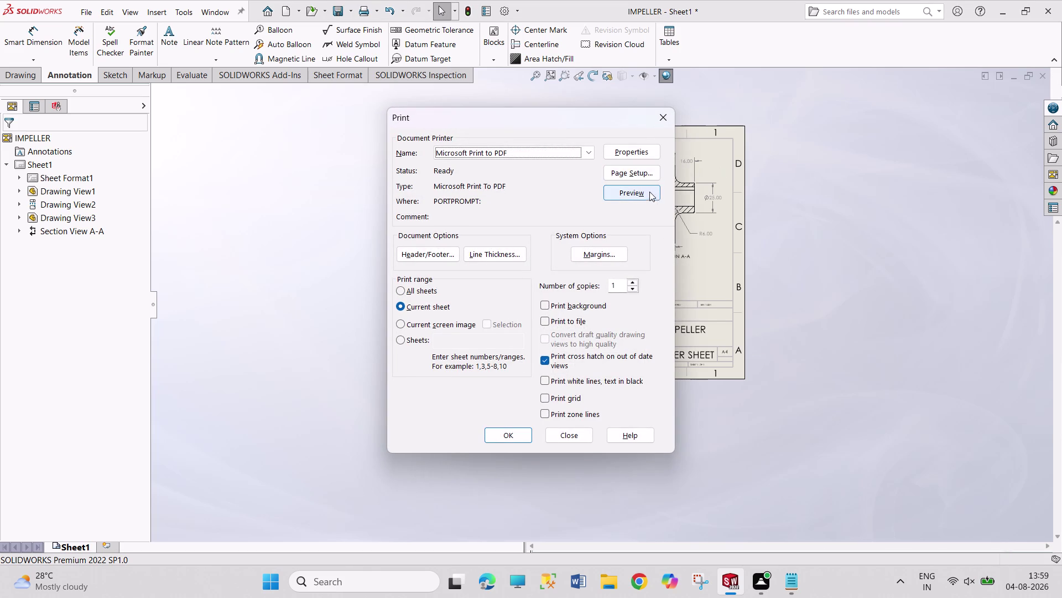
Set the page setup paper size to A4 and print all sheets to PDF.
click(651, 177)
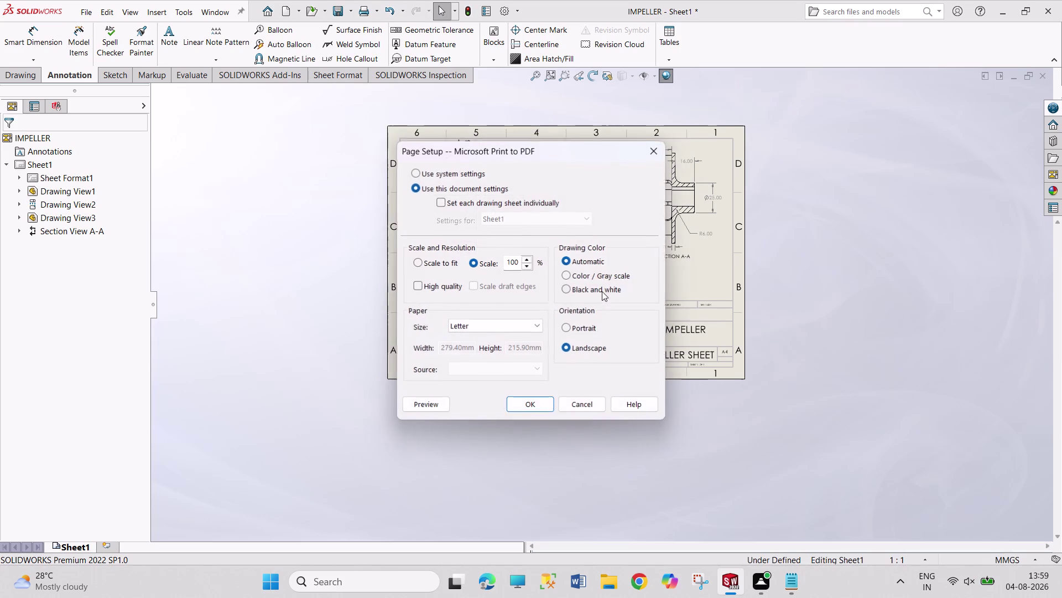
click(532, 326)
scroll(up, 3)
scroll(up, 3)
scroll(up, 3)
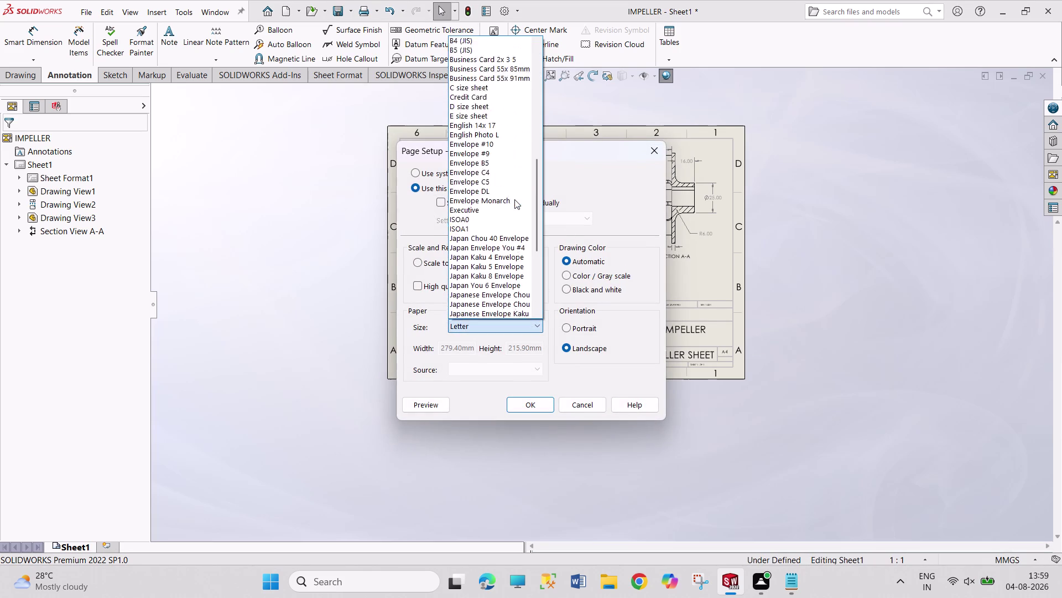
scroll(up, 3)
scroll(up, 3)
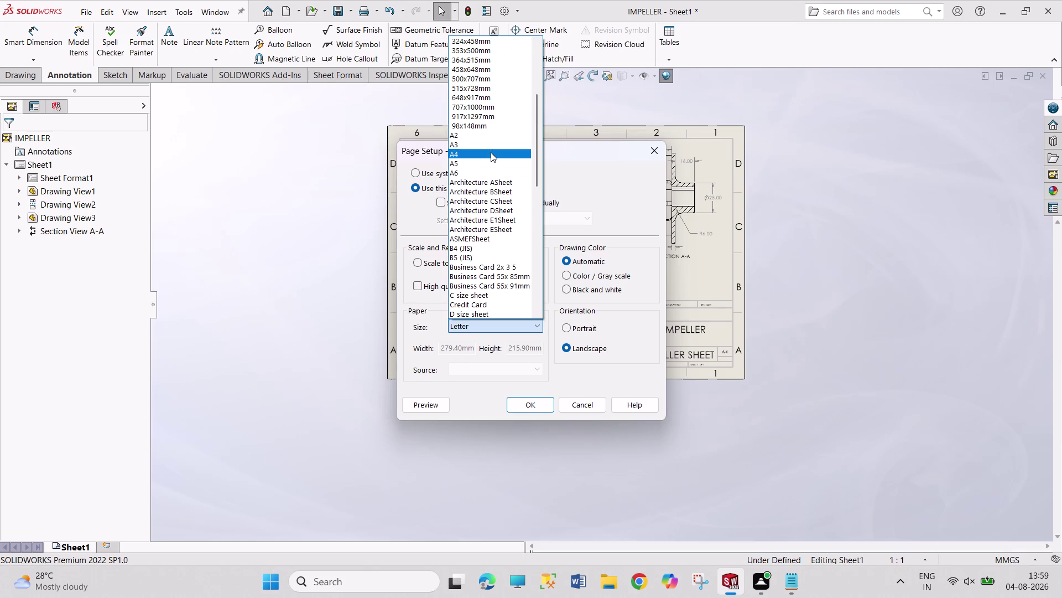
click(490, 152)
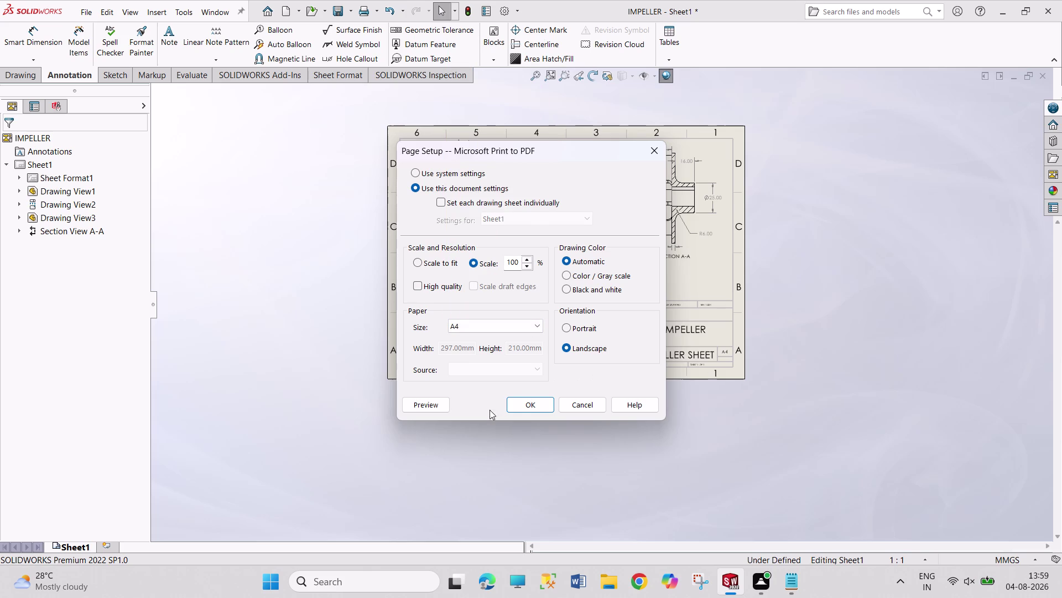
click(522, 407)
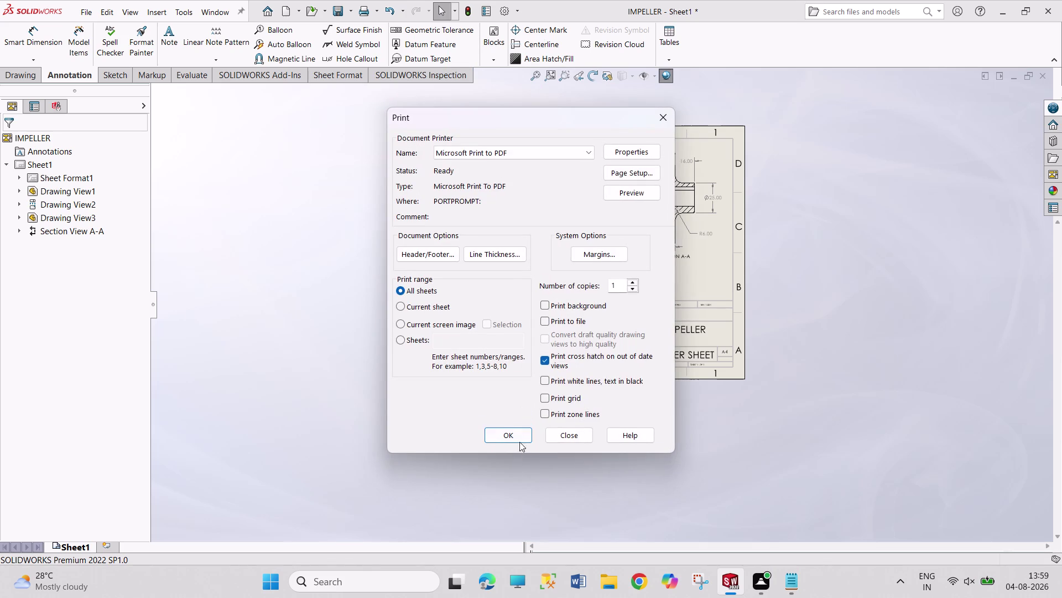
click(521, 439)
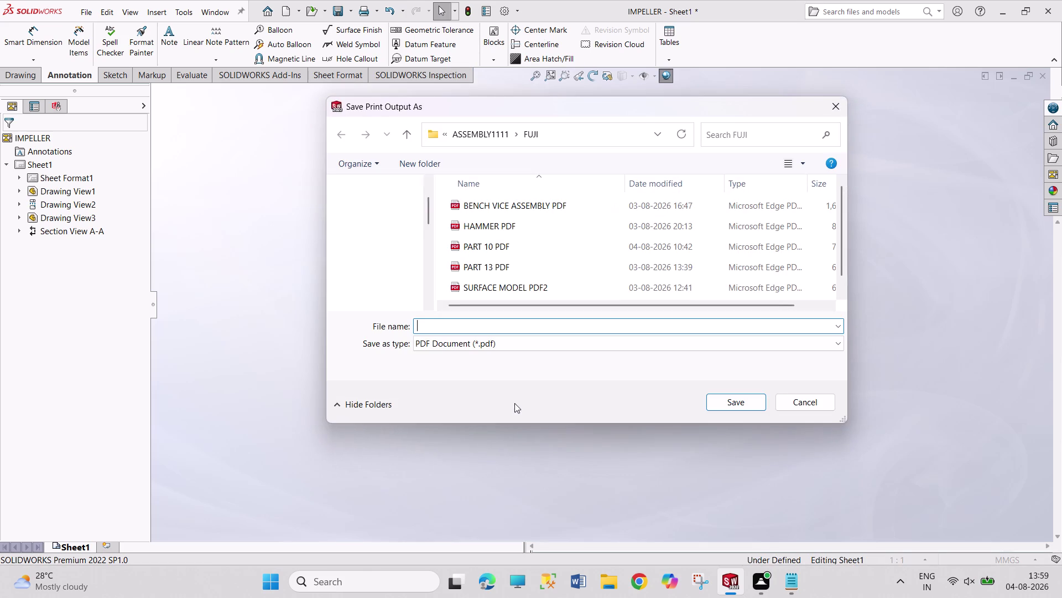
Save the print output as 'IMPELLER PDF' in the FUJI folder.
text(IMP)
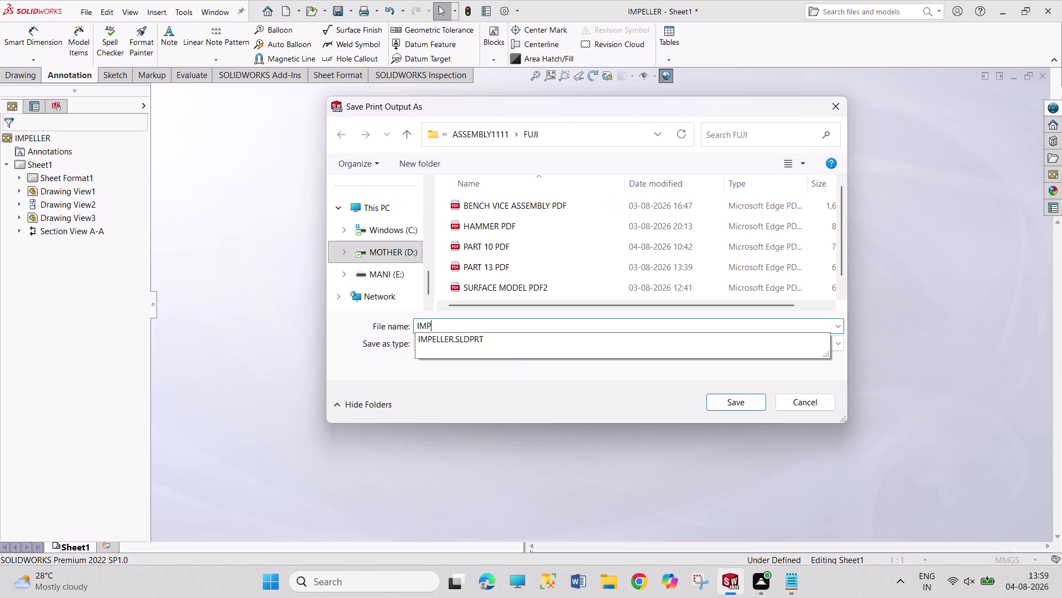
text(ELLET)
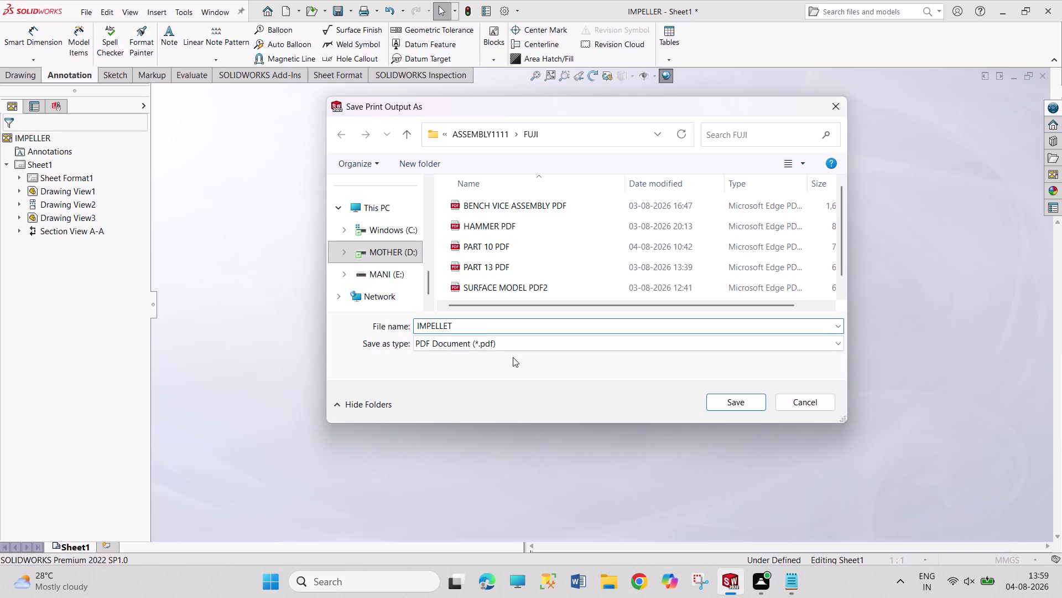
key(BackSpace)
key(r)
key(space)
text(PD)
key(f)
key(Return)
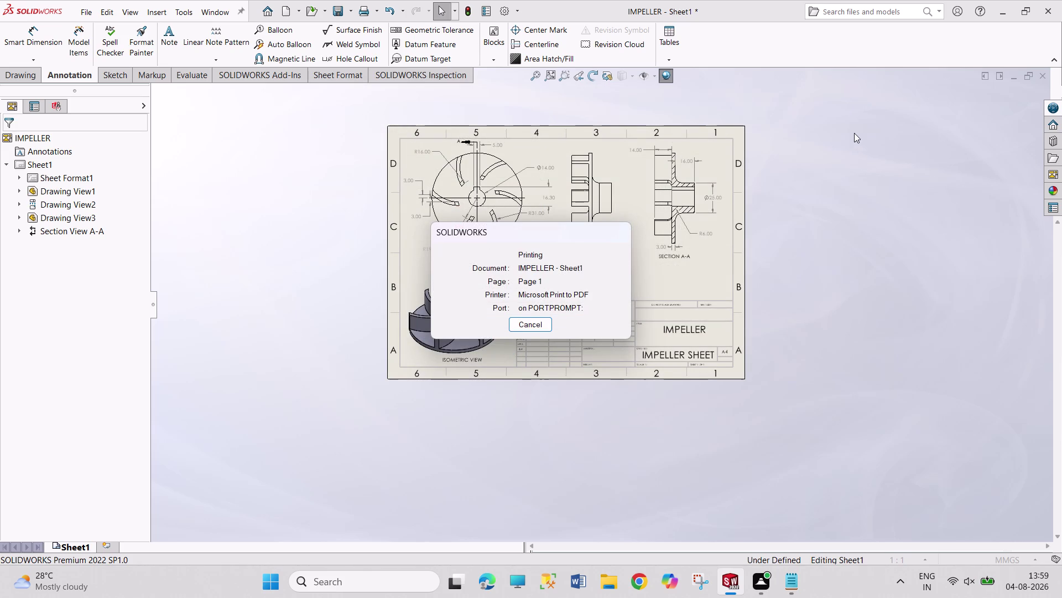
drag(855, 133, 925, 214)
drag(838, 140, 888, 241)
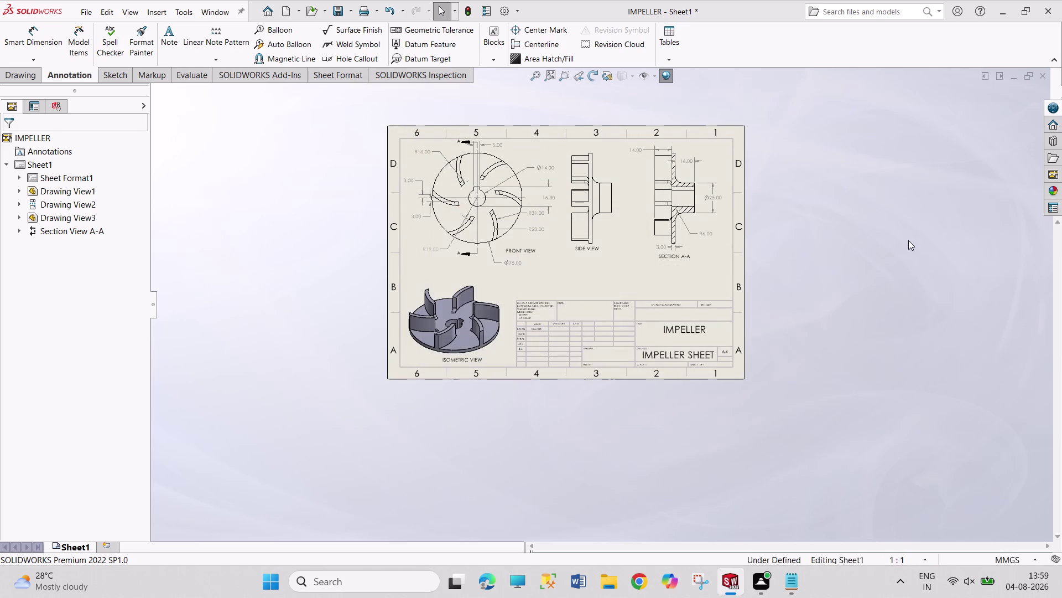